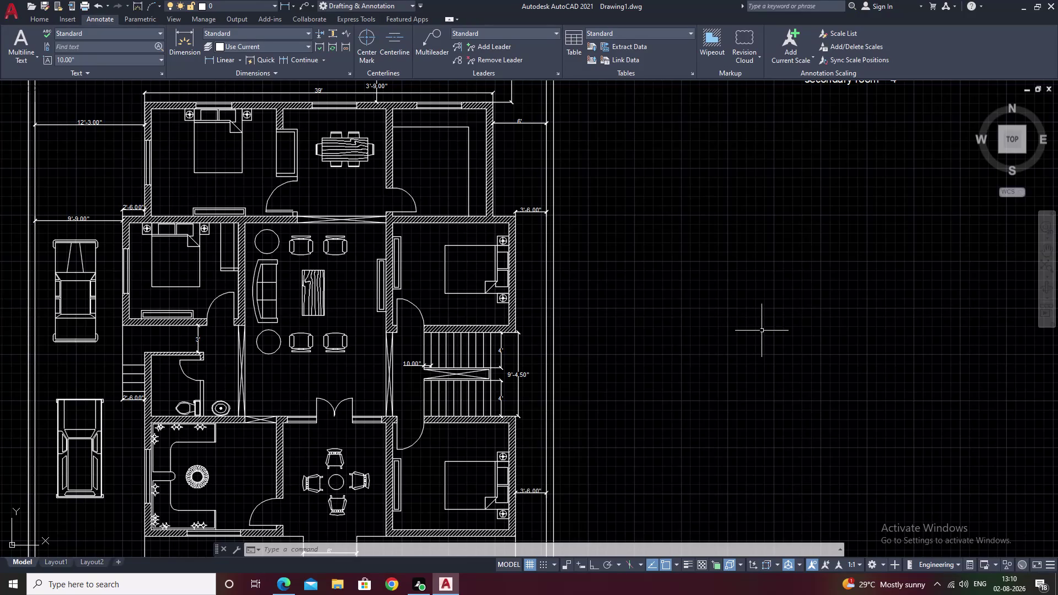
Pan and zoom across the floor plan to look over the rooms and toilet area.
scroll(down, 3)
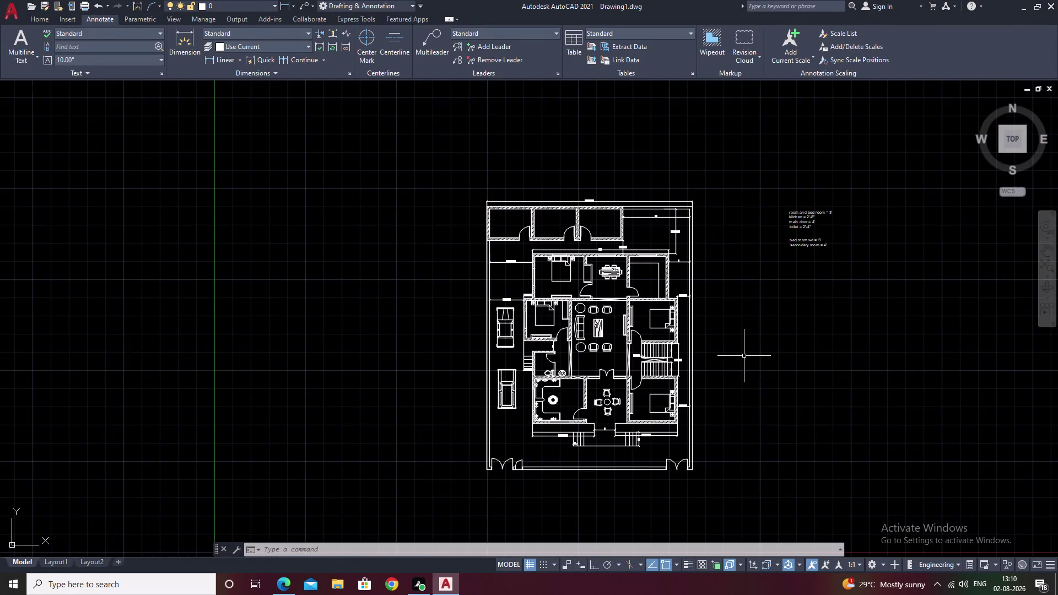
middle_drag(744, 356, 755, 314)
scroll(up, 3)
scroll(up, 3)
scroll(down, 3)
middle_drag(637, 324, 664, 248)
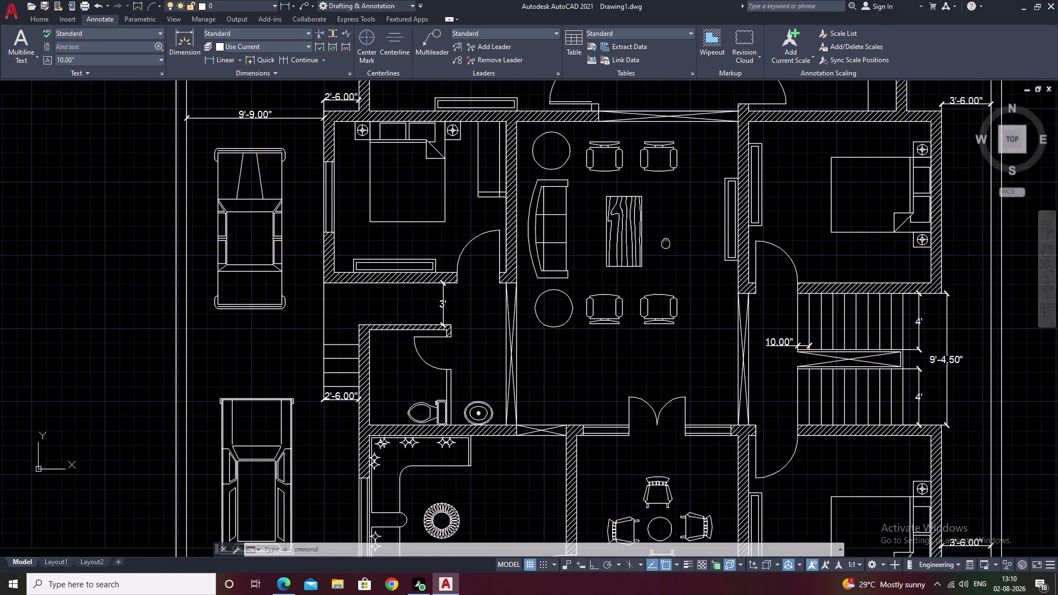
middle_drag(663, 248, 667, 241)
middle_drag(609, 353, 651, 292)
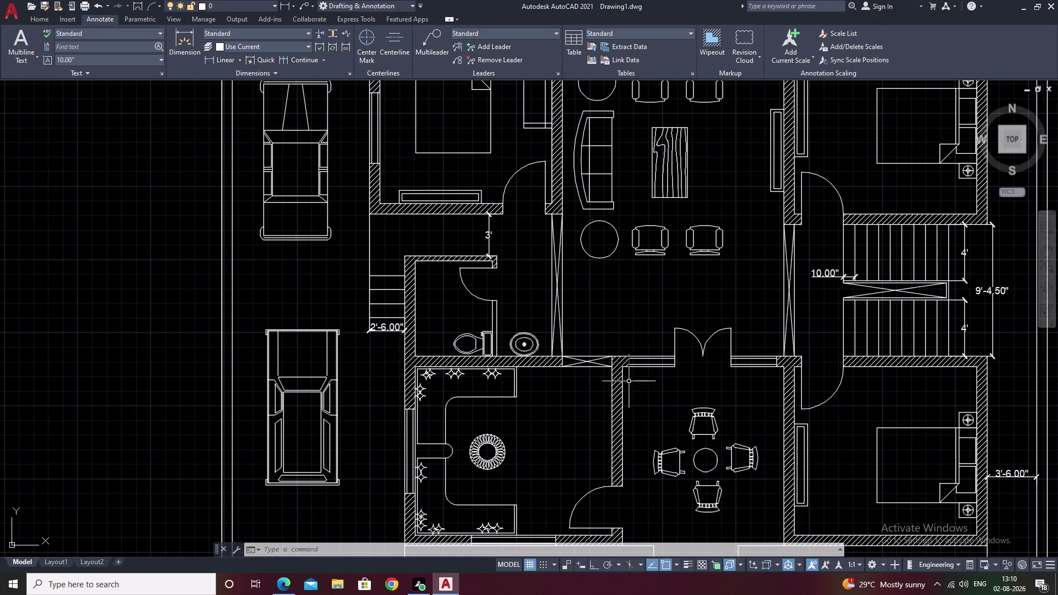
middle_drag(561, 444, 642, 323)
scroll(down, 3)
middle_drag(752, 368, 587, 391)
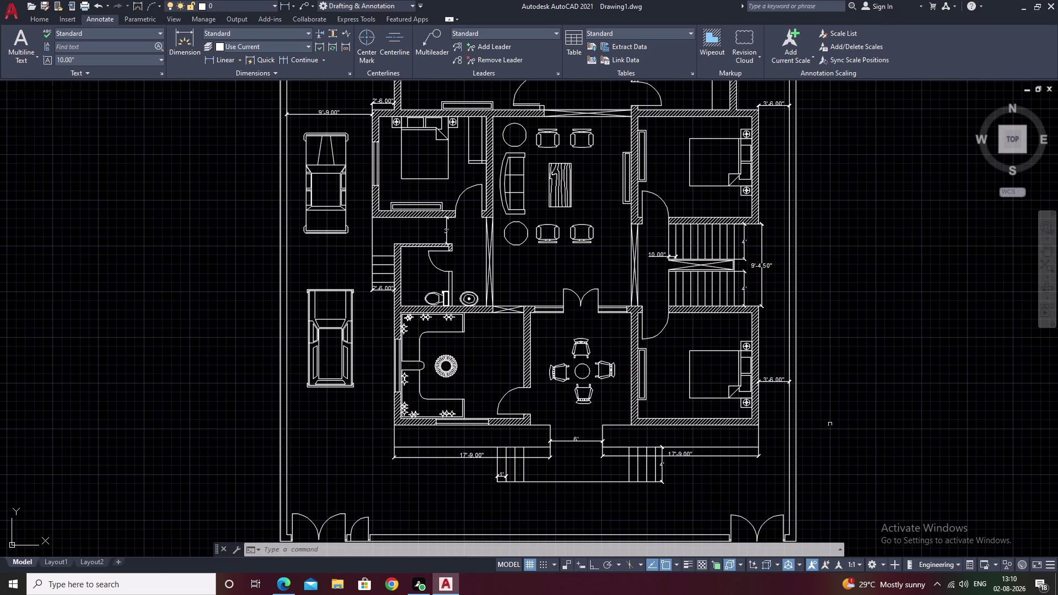
middle_drag(641, 248, 553, 366)
middle_drag(587, 224, 654, 321)
middle_drag(510, 207, 653, 275)
Pan toward the bedroom and top rooms, and begin typing the LA layer command.
scroll(down, 3)
middle_drag(724, 373, 719, 306)
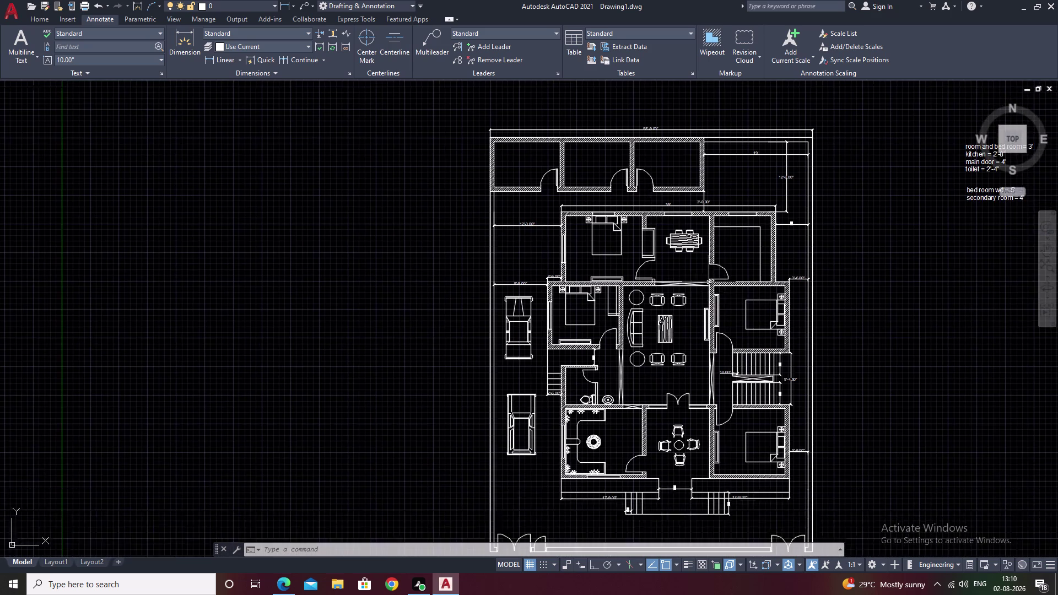
scroll(up, 3)
scroll(up, 3)
scroll(down, 3)
middle_drag(648, 381, 843, 236)
scroll(down, 3)
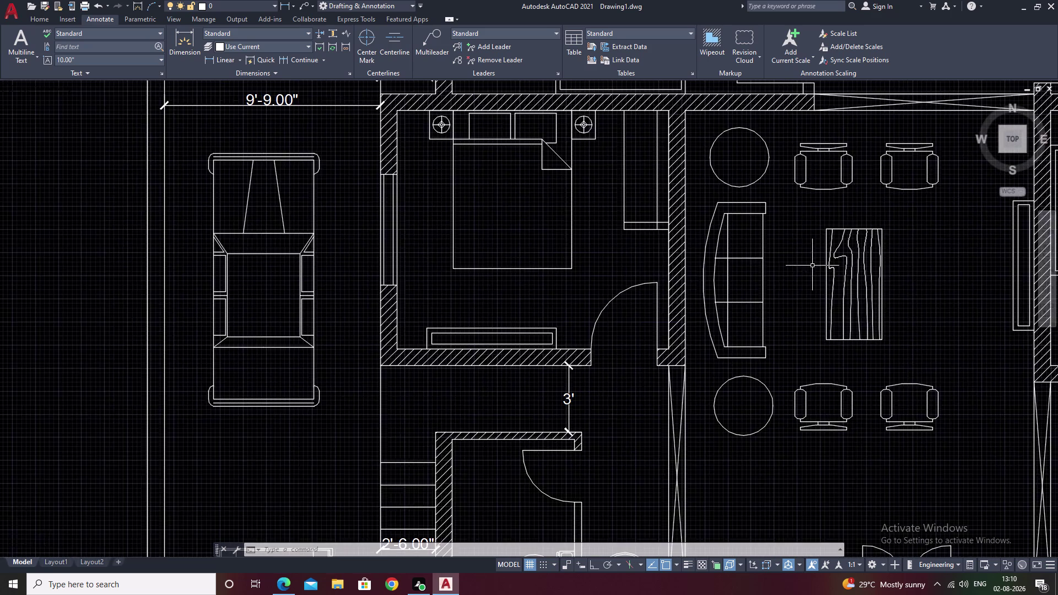
middle_drag(809, 345, 720, 354)
middle_drag(836, 241, 874, 316)
middle_drag(698, 120, 702, 133)
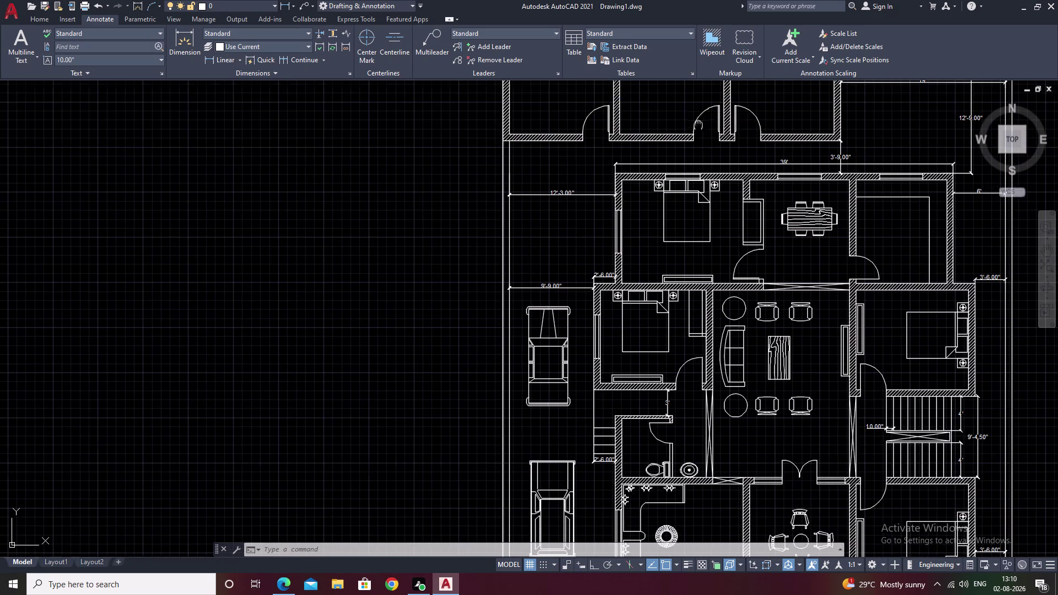
middle_drag(702, 133, 842, 264)
middle_drag(743, 231, 674, 248)
scroll(up, 3)
middle_drag(701, 226, 669, 262)
text(l)
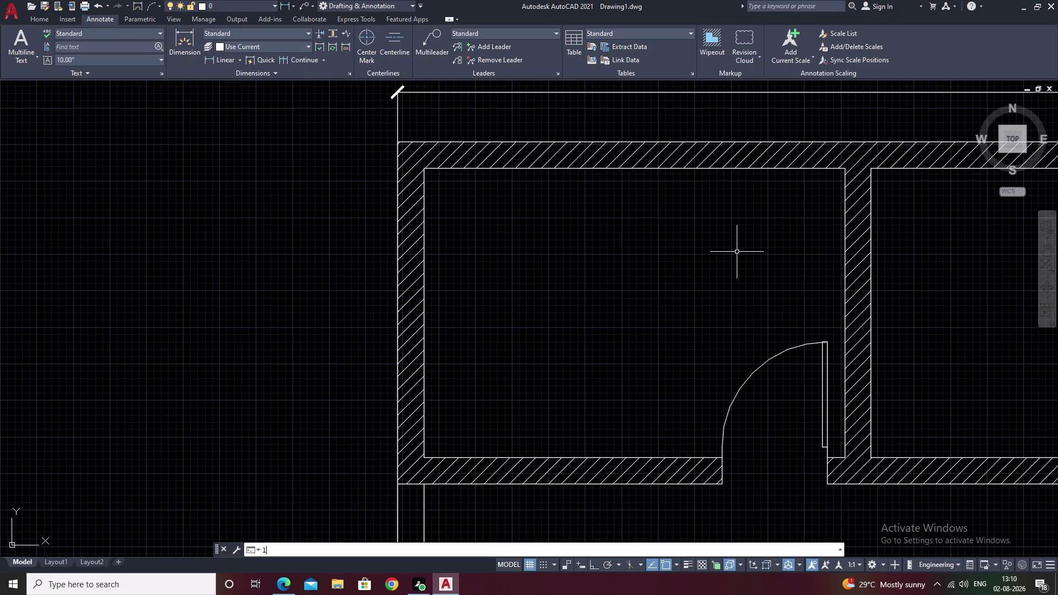
Open the Layer Properties Manager with LA and focus its layer list.
text(a)
key(space)
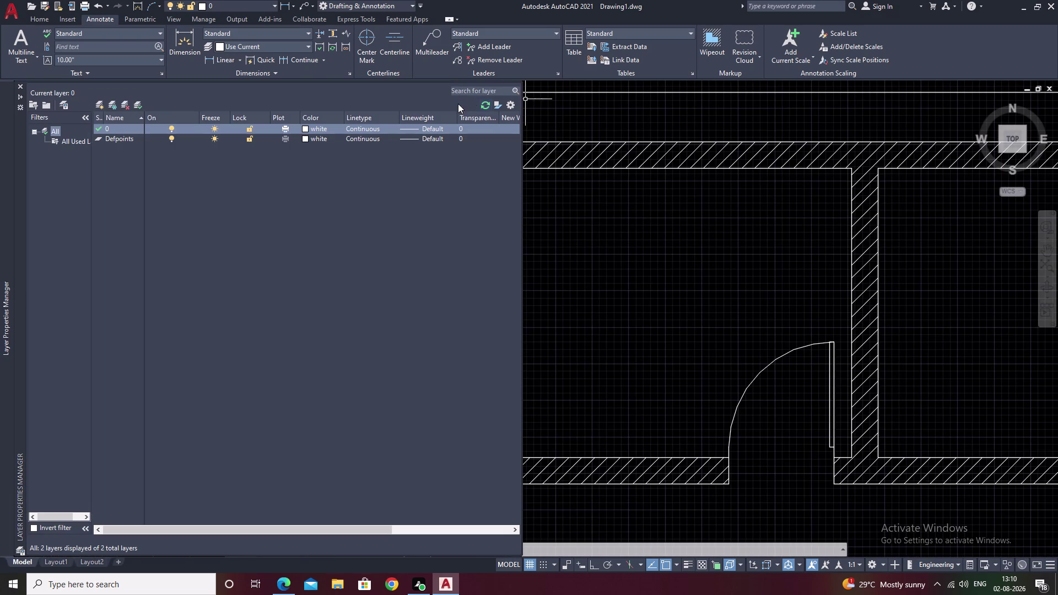
click(122, 138)
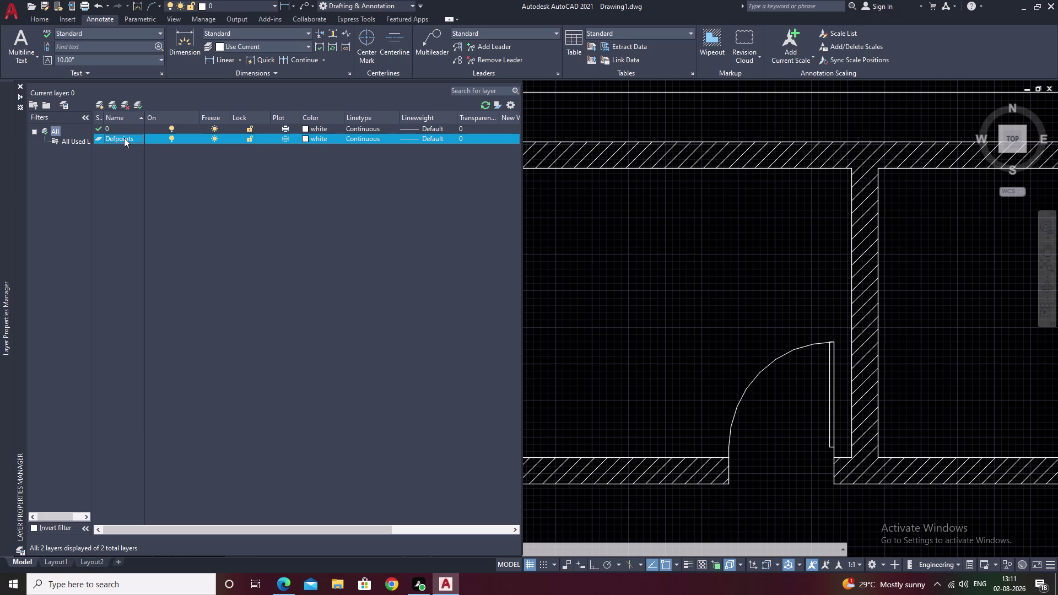
Add new layers Layer1 and Layer2 with their default names.
key(n)
key(alt+n)
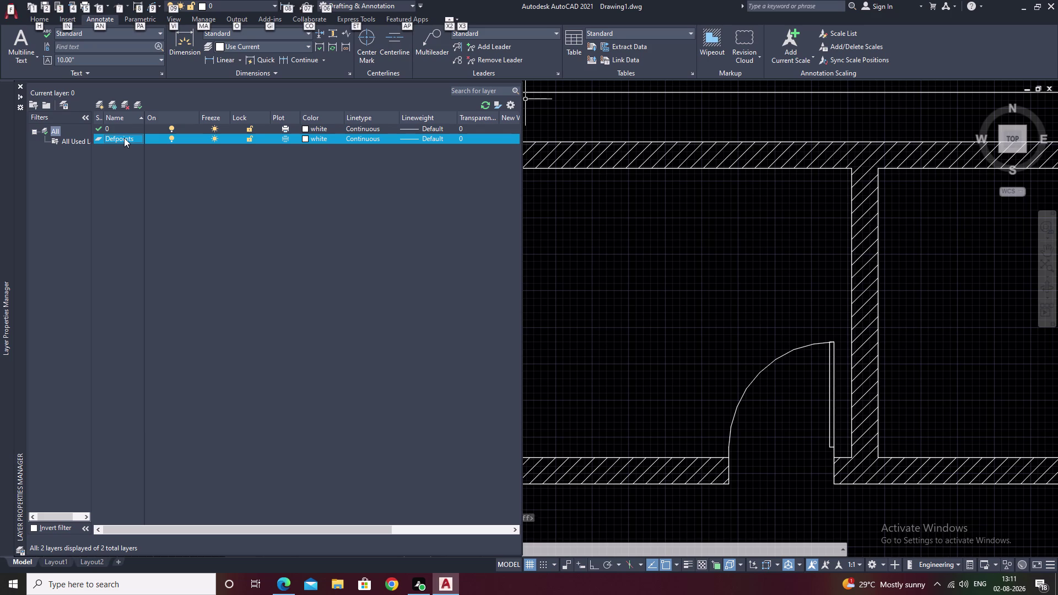
key(alt+n)
key(n)
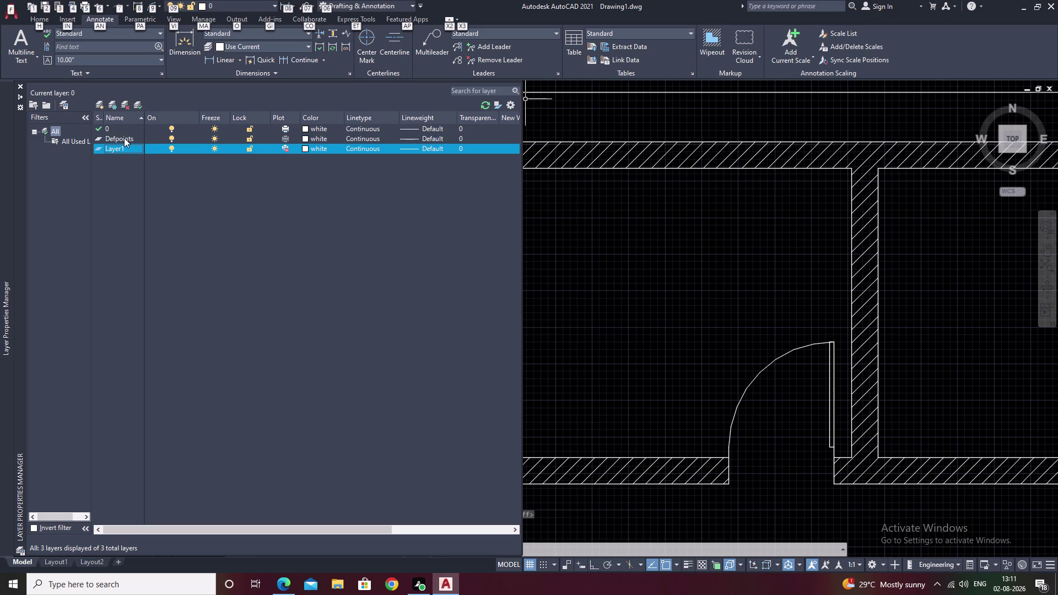
key(Return)
key(alt+n)
key(Return)
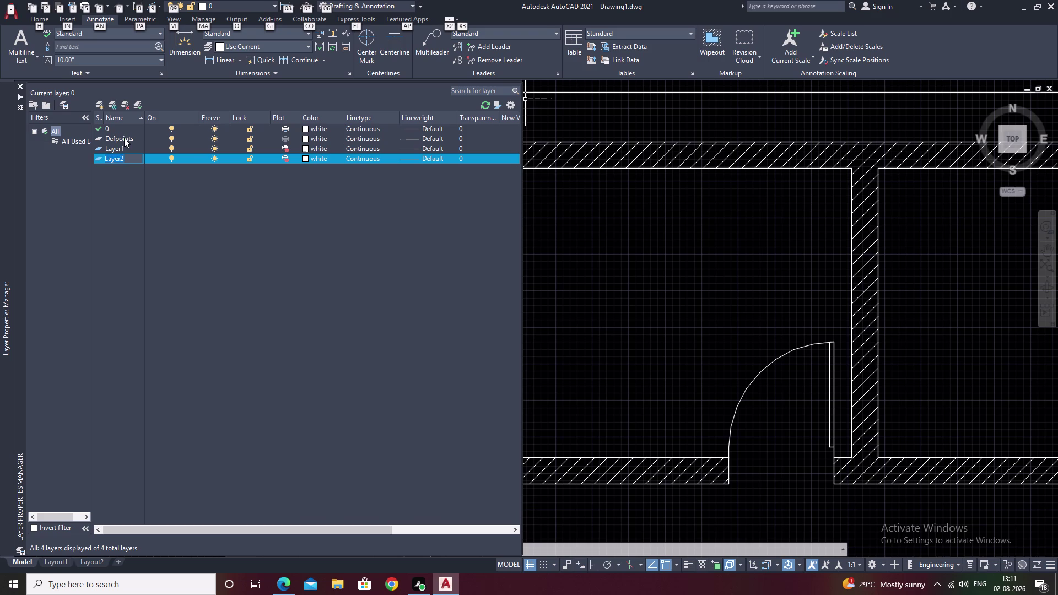
key(alt+n)
key(space)
key(space)
key(Return)
key(alt+n)
key(Return)
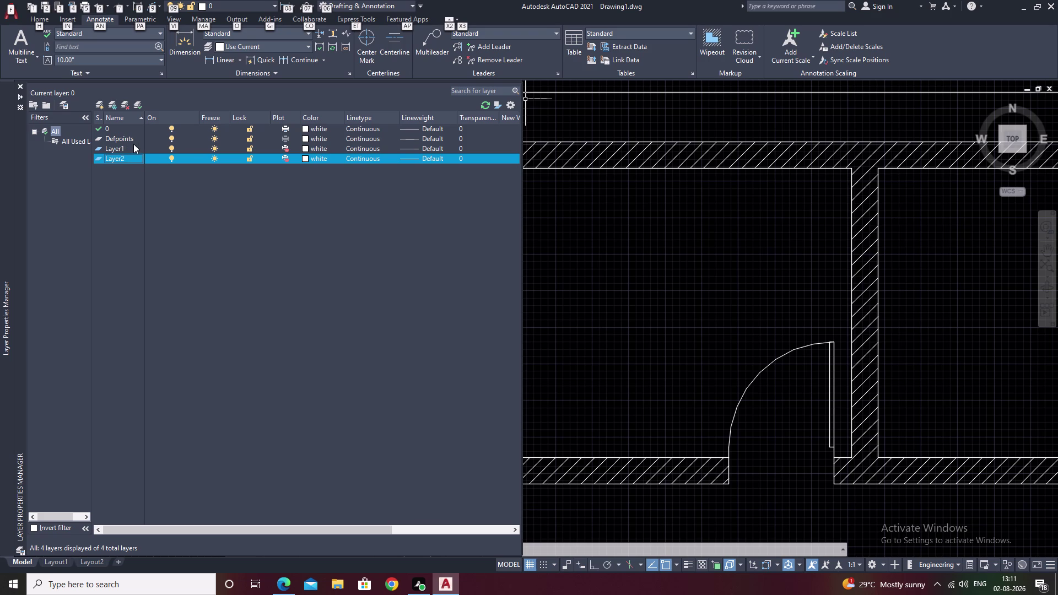
Rename Layer1 to 'wall'.
click(134, 143)
click(132, 146)
click(131, 147)
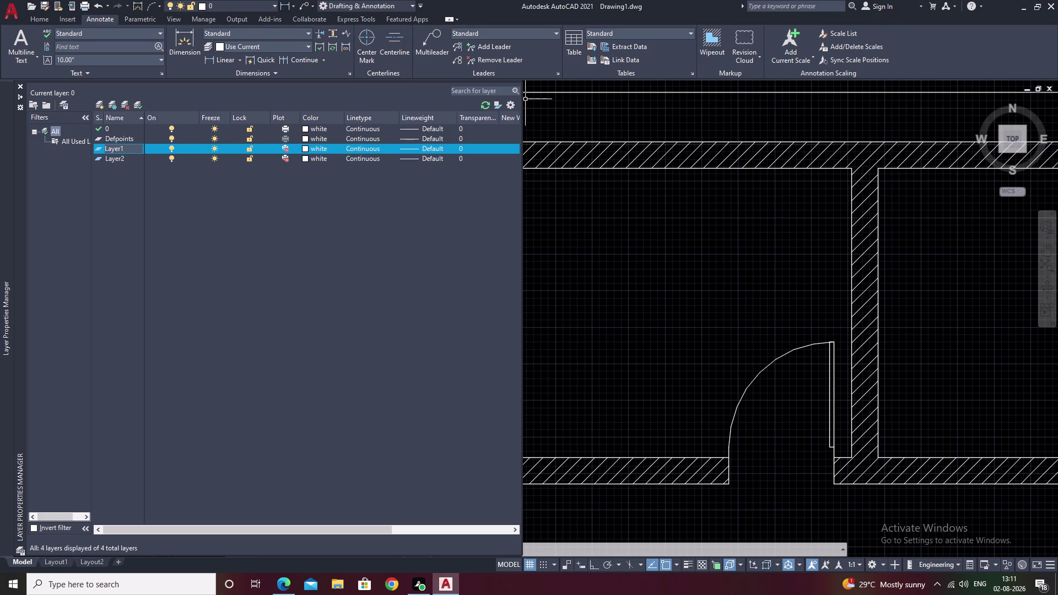
key(BackSpace)
text(wall)
key(BackSpace)
key(BackSpace)
key(BackSpace)
text(wall)
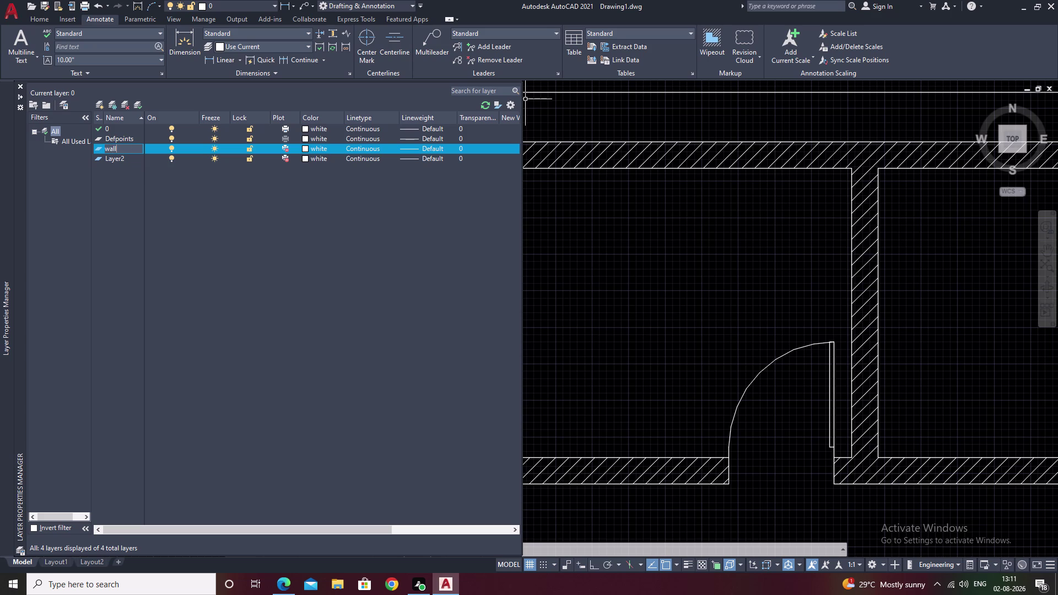
click(123, 155)
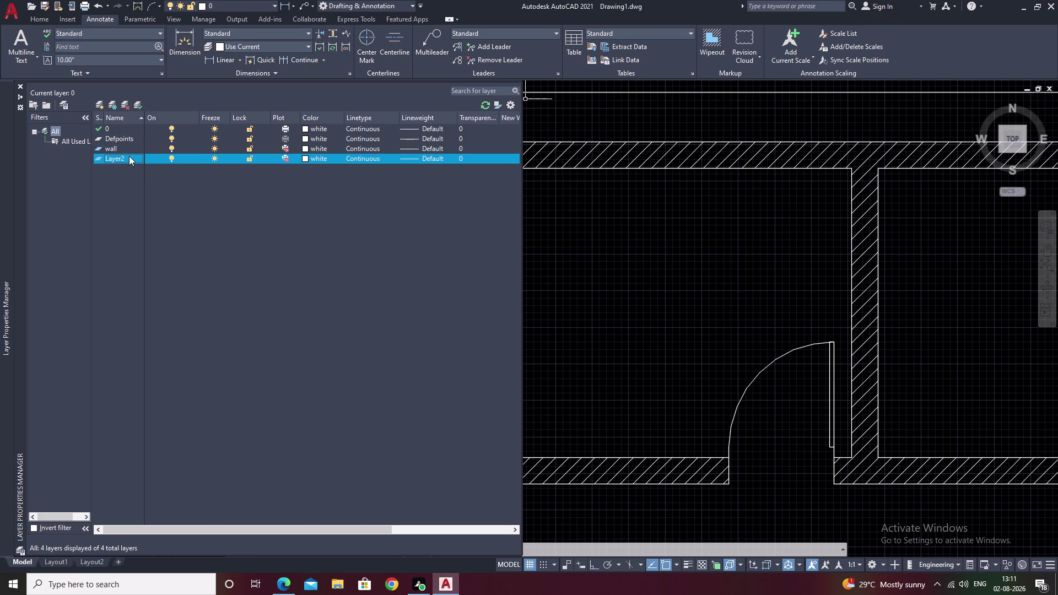
Make Layer2 the current layer.
click(129, 156)
click(132, 156)
click(134, 160)
click(131, 156)
double_click(131, 156)
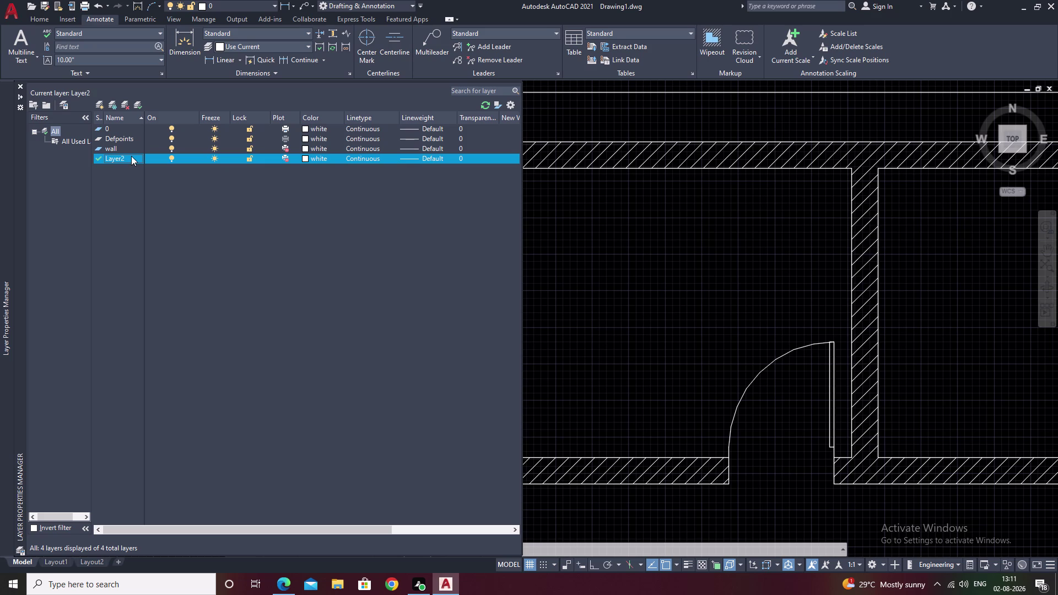
click(113, 162)
click(129, 160)
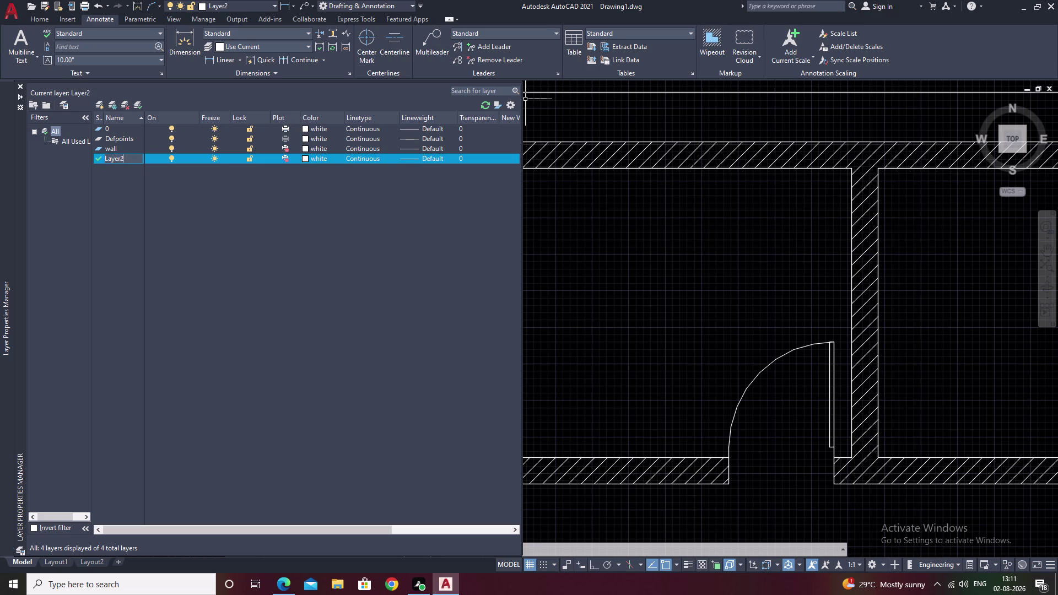
Try repeatedly to put Layer2's name into edit mode.
click(97, 157)
double_click(132, 154)
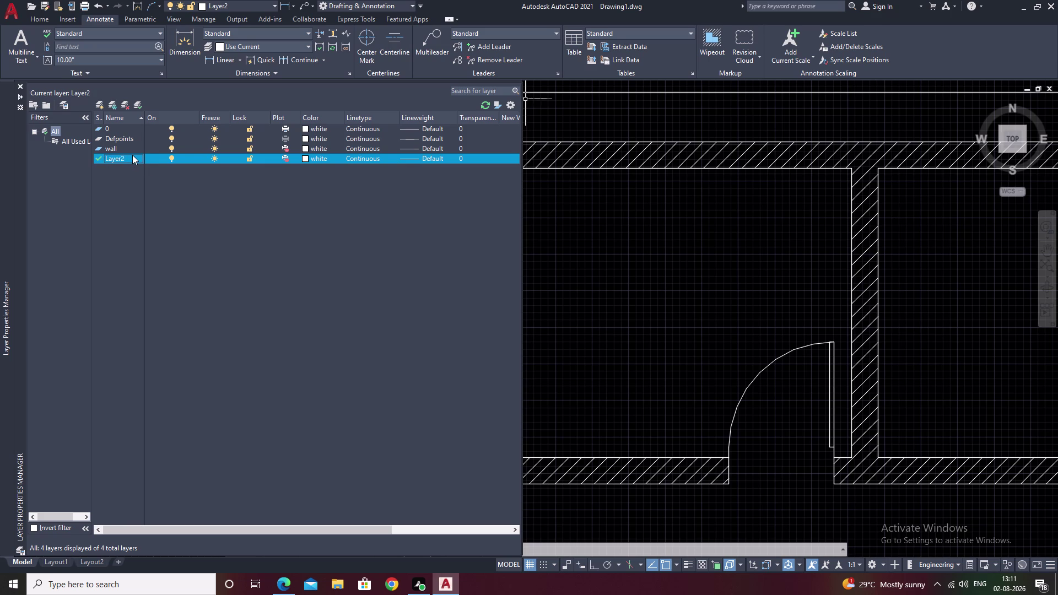
triple_click(133, 160)
double_click(141, 156)
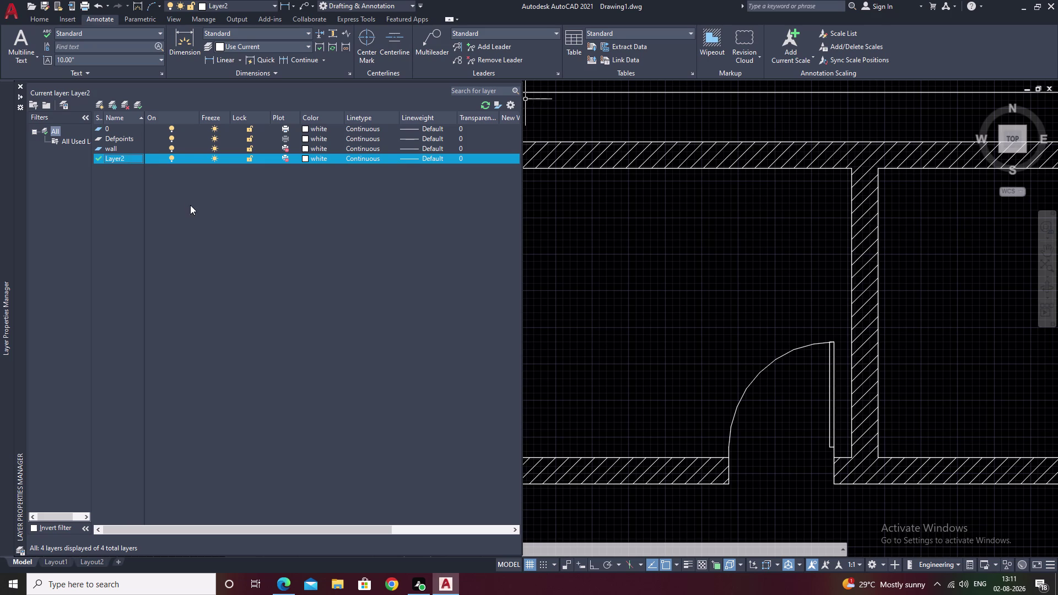
click(190, 205)
key(Escape)
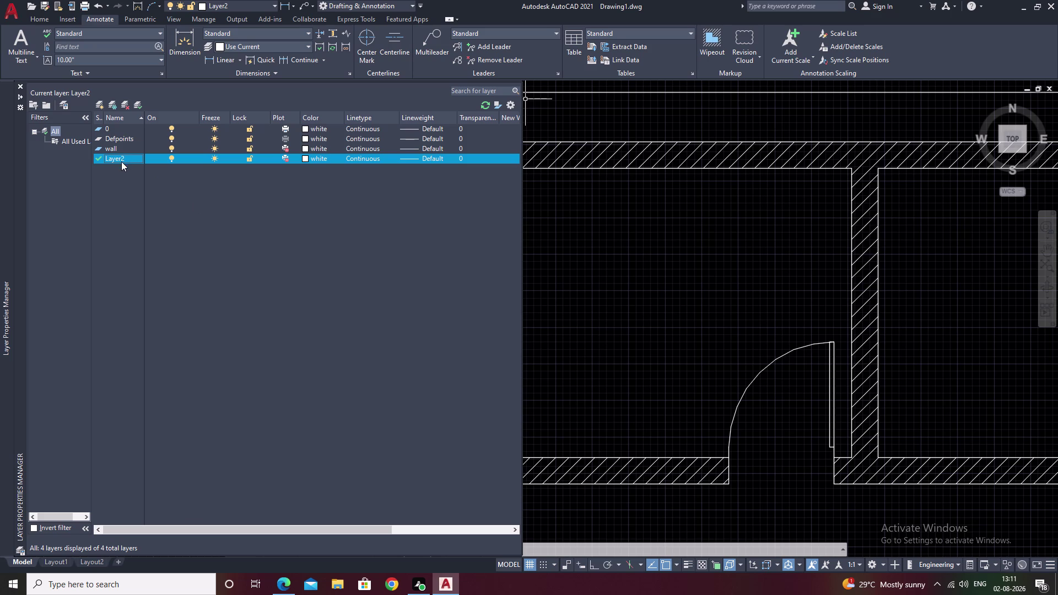
click(127, 145)
click(128, 156)
double_click(131, 156)
click(144, 161)
click(119, 163)
click(119, 151)
triple_click(127, 159)
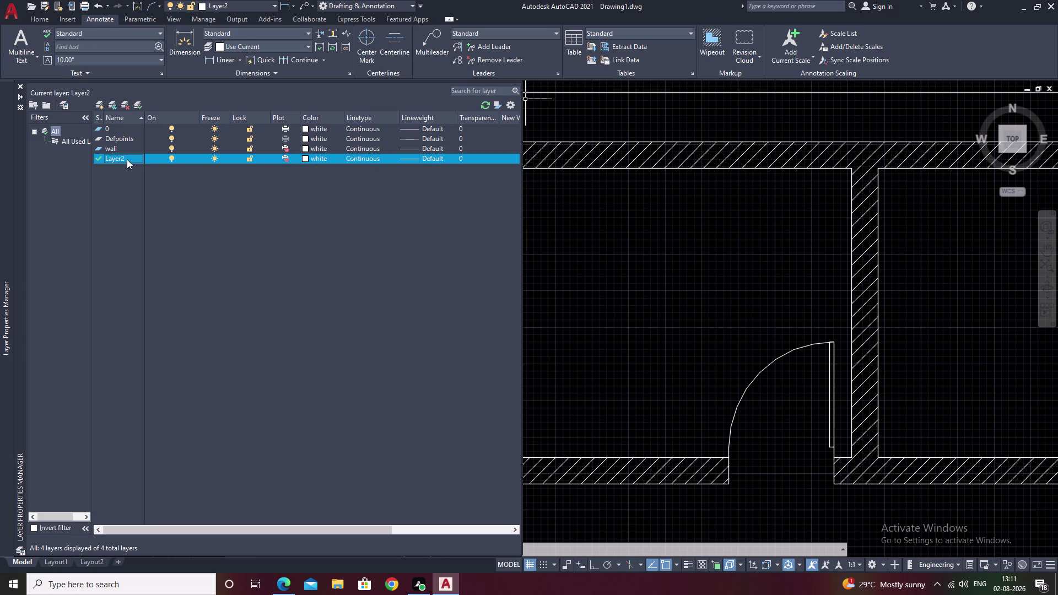
Rename Layer2 to 'door' and add a fifth, still unnamed layer.
click(129, 156)
key(BackSpace)
key(BackSpace)
key(BackSpace)
key(BackSpace)
key(BackSpace)
key(BackSpace)
text(doo)
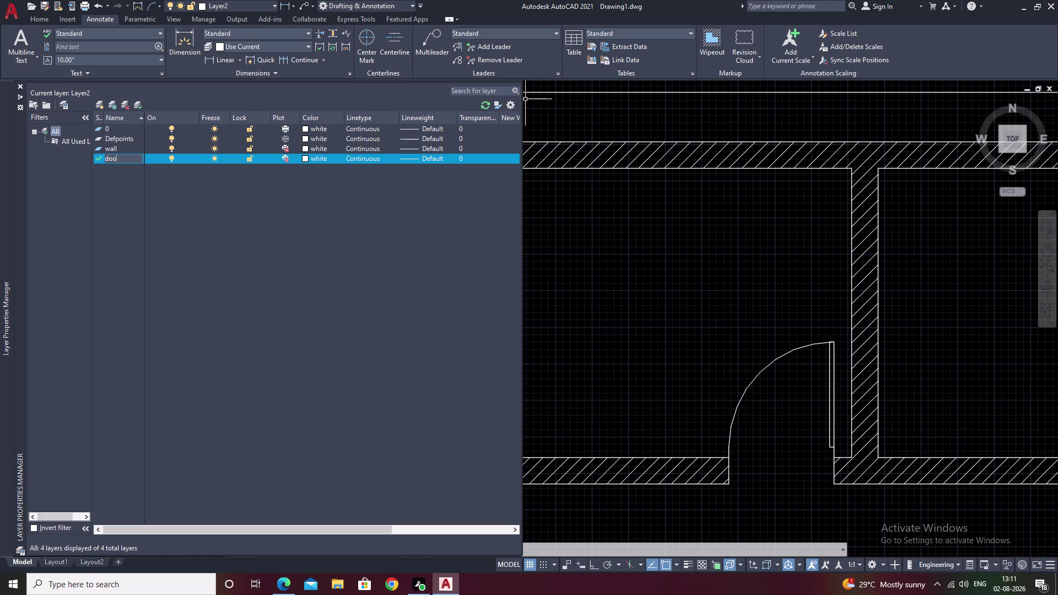
key(r)
key(Return)
key(alt+n)
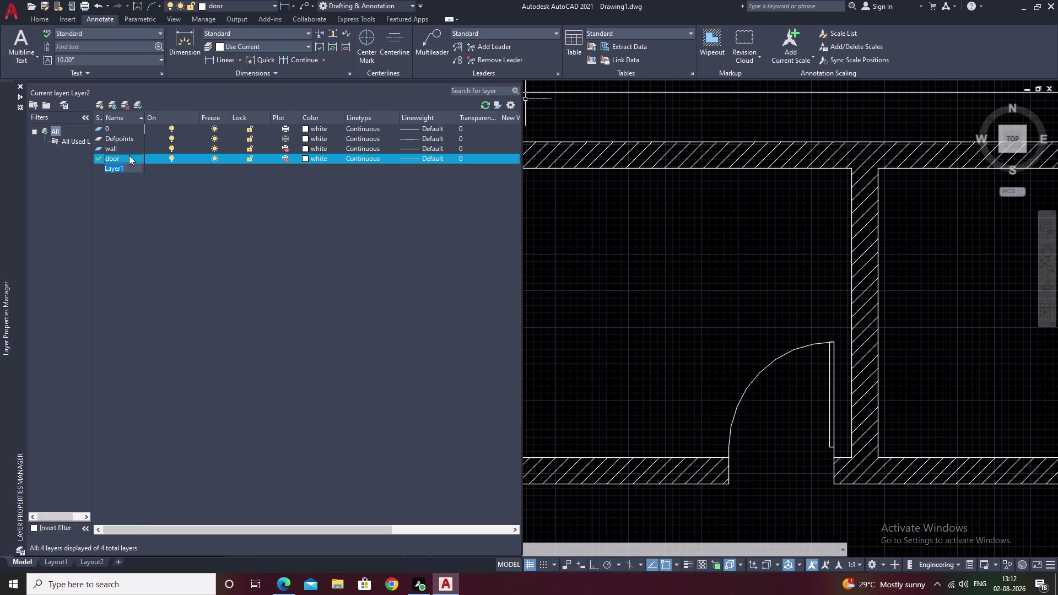
key(BackSpace)
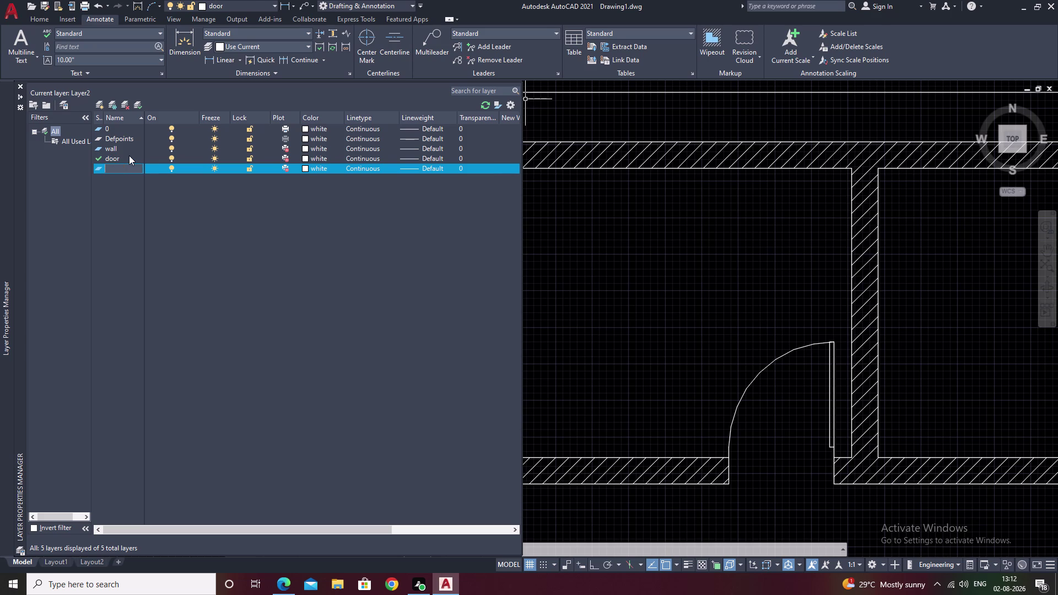
Name the new layer 'WD'.
key(w)
text(in)
key(d)
key(o)
key(BackSpace)
key(BackSpace)
key(BackSpace)
key(BackSpace)
key(d)
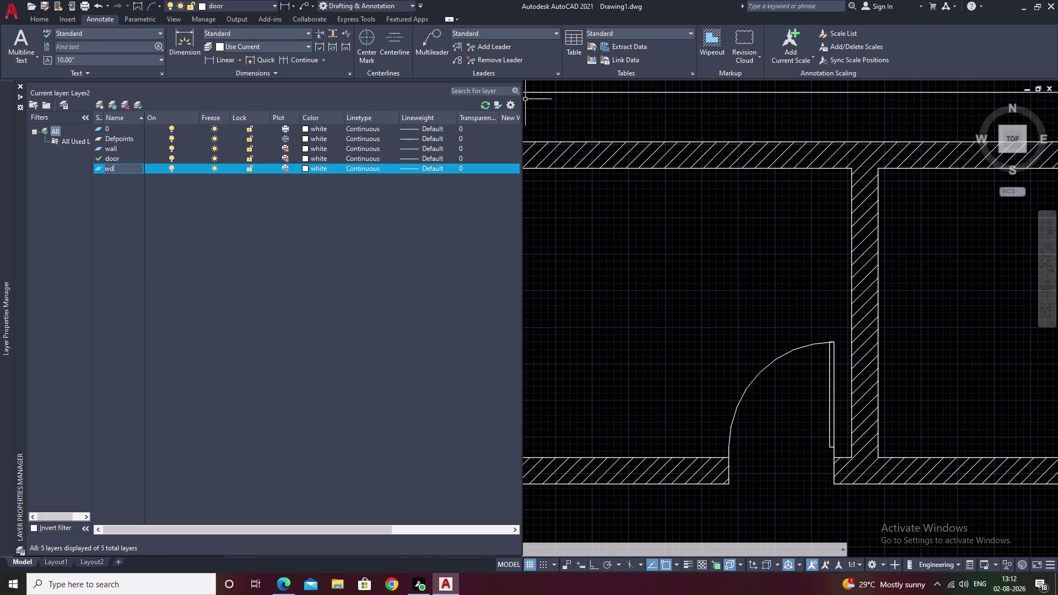
key(BackSpace)
key(BackSpace)
text(WD)
key(Return)
Add another layer and name it 'VNT'.
key(alt+n)
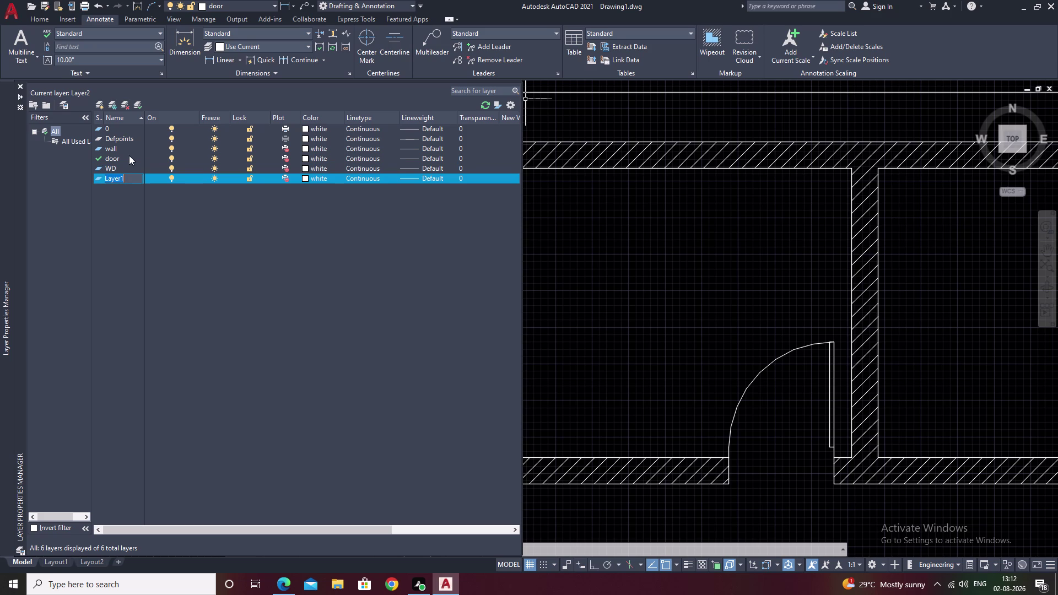
key(BackSpace)
key(v)
key(t)
key(BackSpace)
text(N)
text(T)
key(Return)
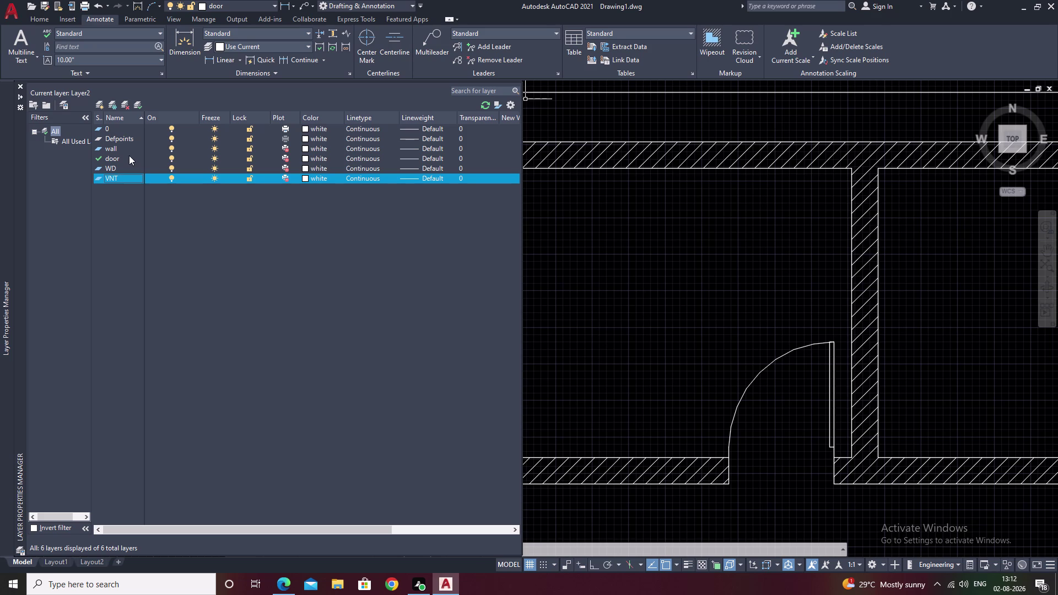
Add another layer and name it 'FUNITUER'.
key(alt+n)
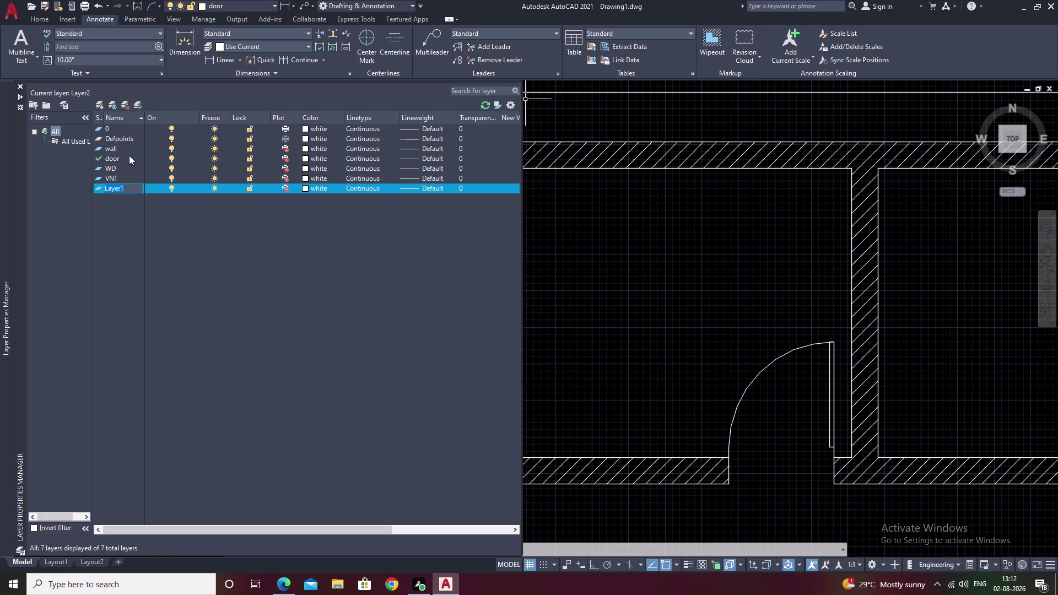
key(BackSpace)
key(f)
text(U)
text(NITUE)
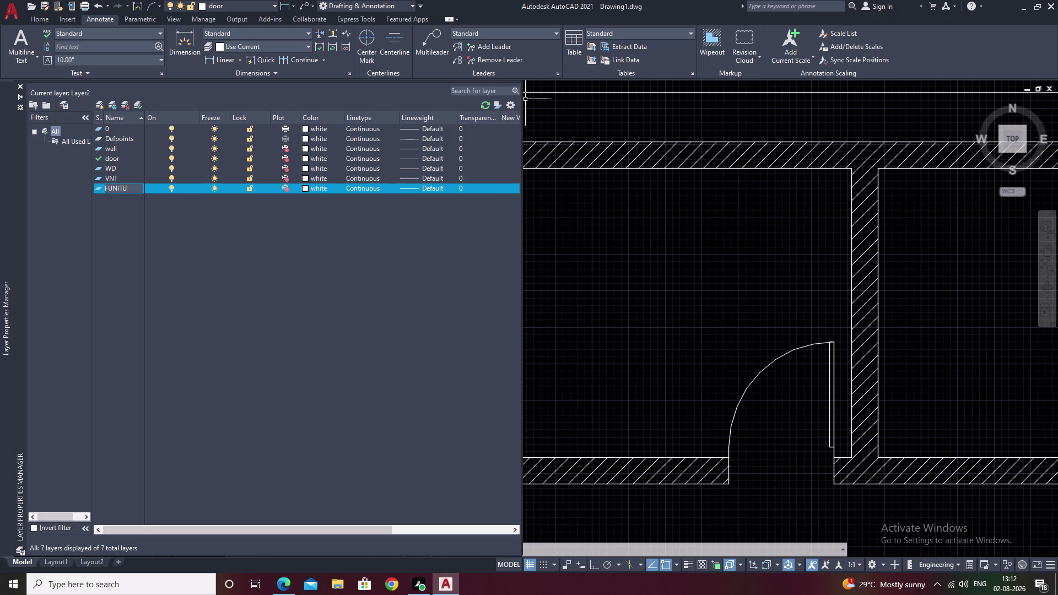
text(R)
key(Return)
Add another layer and name it 'TEXT'.
key(alt+n)
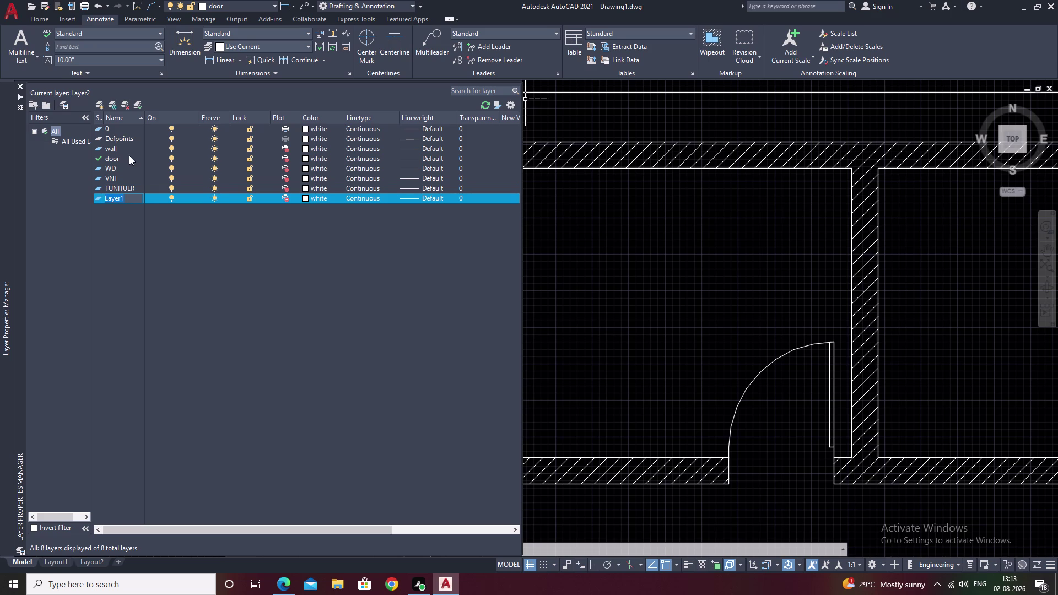
key(BackSpace)
text(TE)
text(XT)
key(Return)
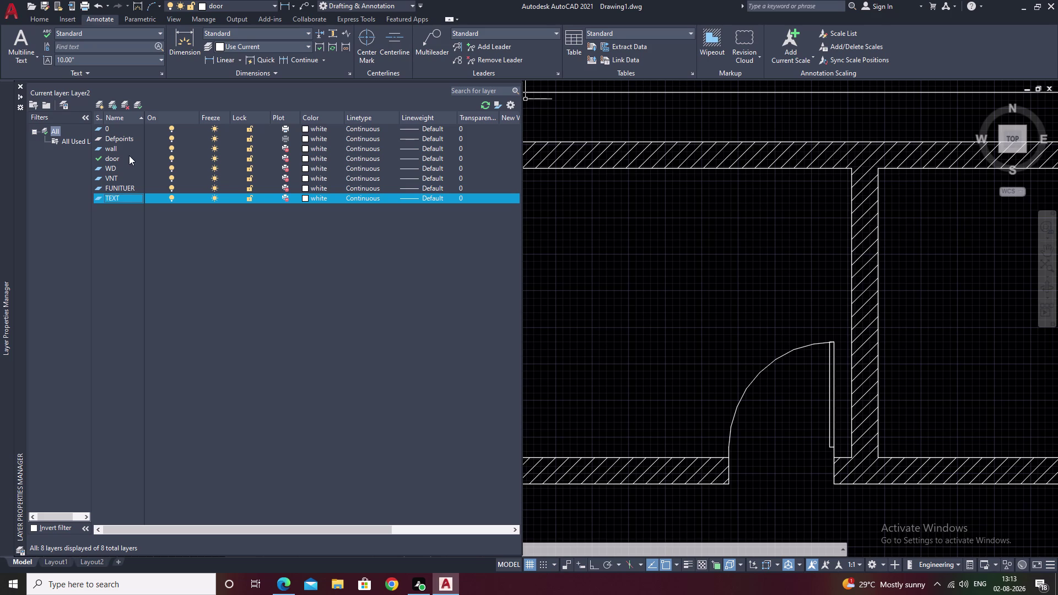
Add another layer, dismiss the empty-name warning and restore its default name.
key(alt+n)
key(BackSpace)
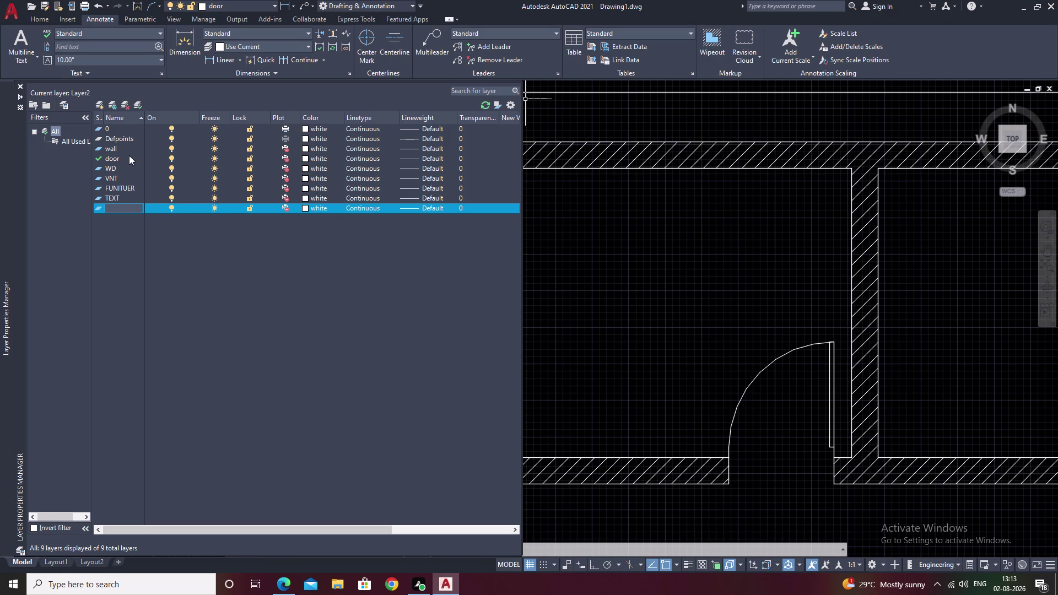
click(303, 151)
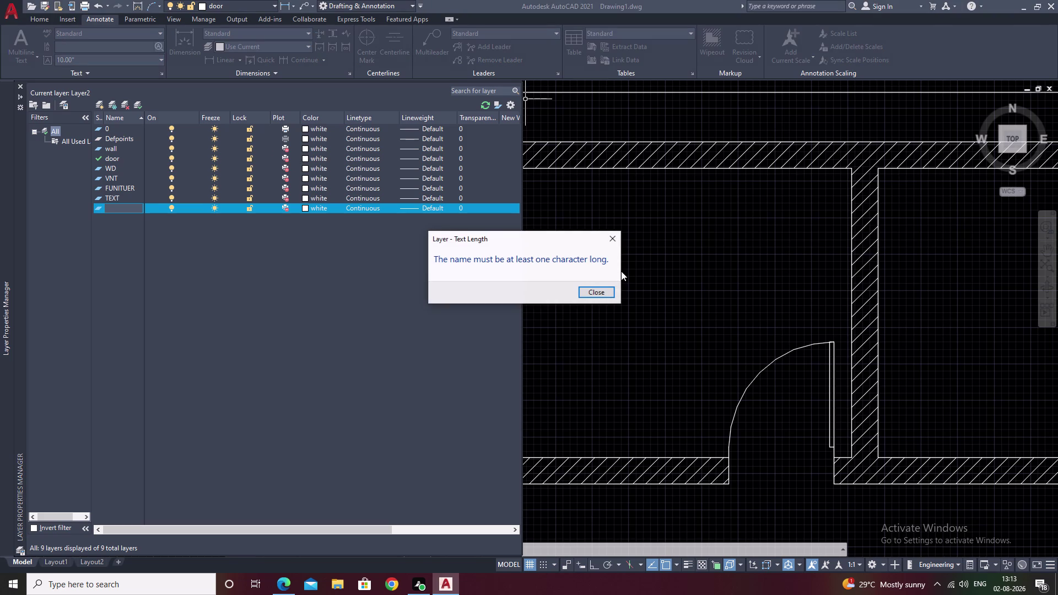
click(612, 240)
key(Escape)
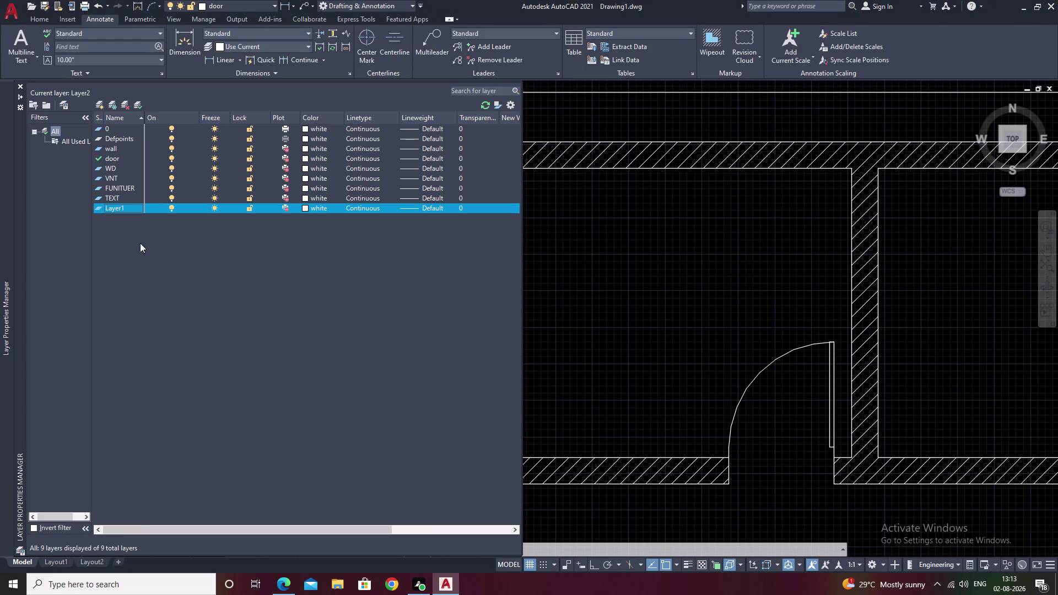
Rename the new Layer1 to 'LINE', then start choosing a colour for the wall layer.
click(140, 208)
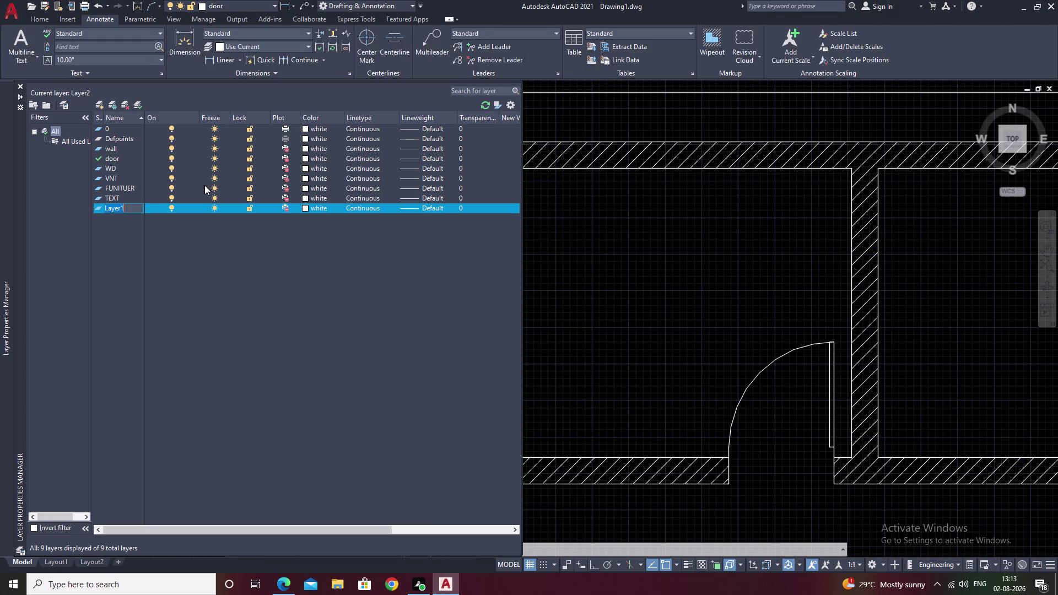
key(BackSpace)
key(BackSpace)
text(LIN)
key(space)
key(BackSpace)
key(e)
click(205, 240)
click(306, 148)
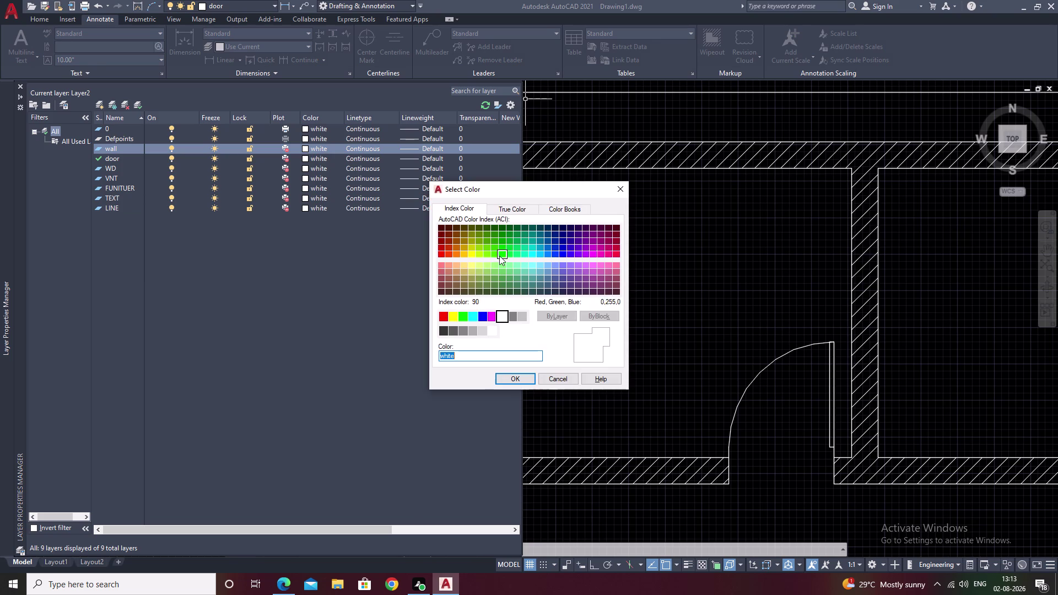
Give the wall, door and WD layers colours 130, 210 and 50.
click(536, 257)
click(516, 378)
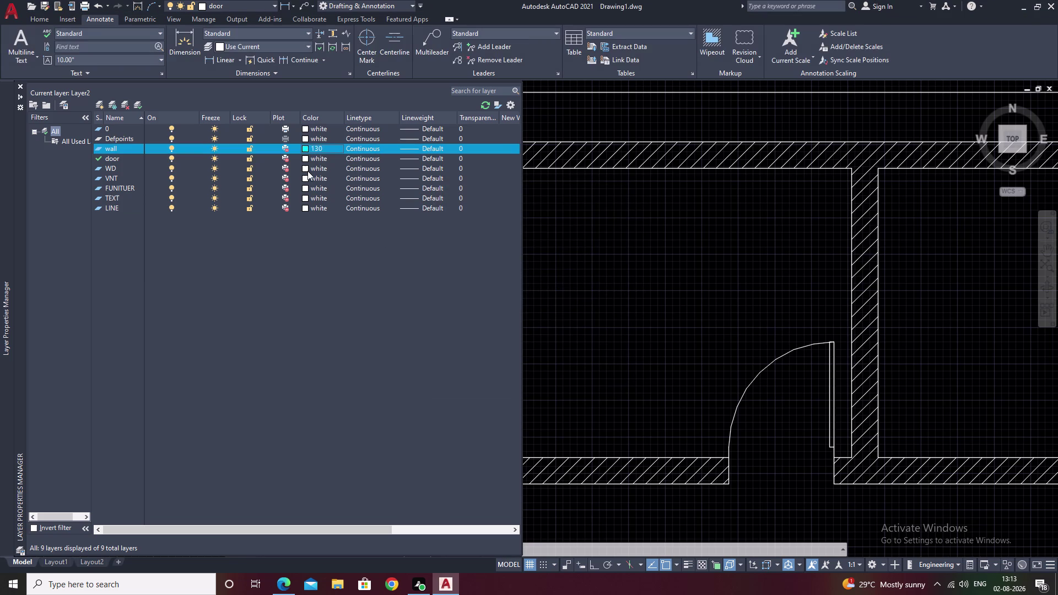
click(307, 157)
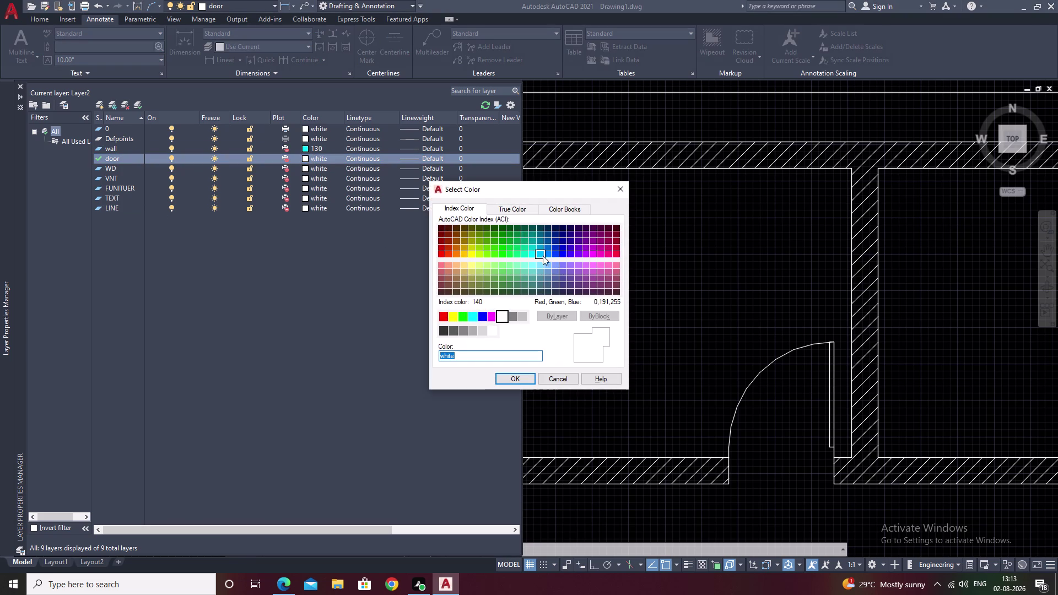
click(595, 255)
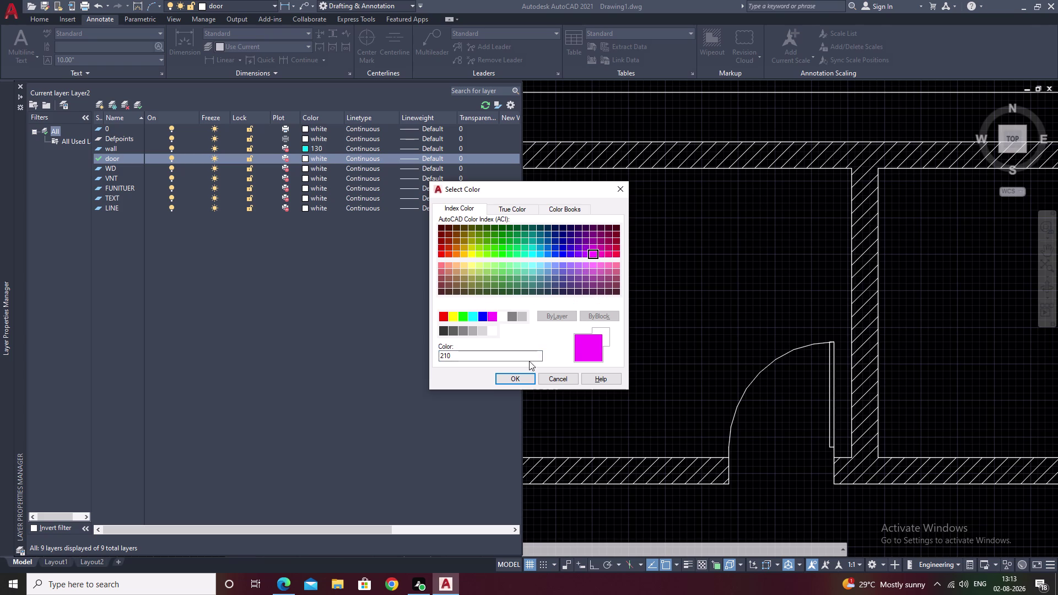
click(525, 383)
click(305, 167)
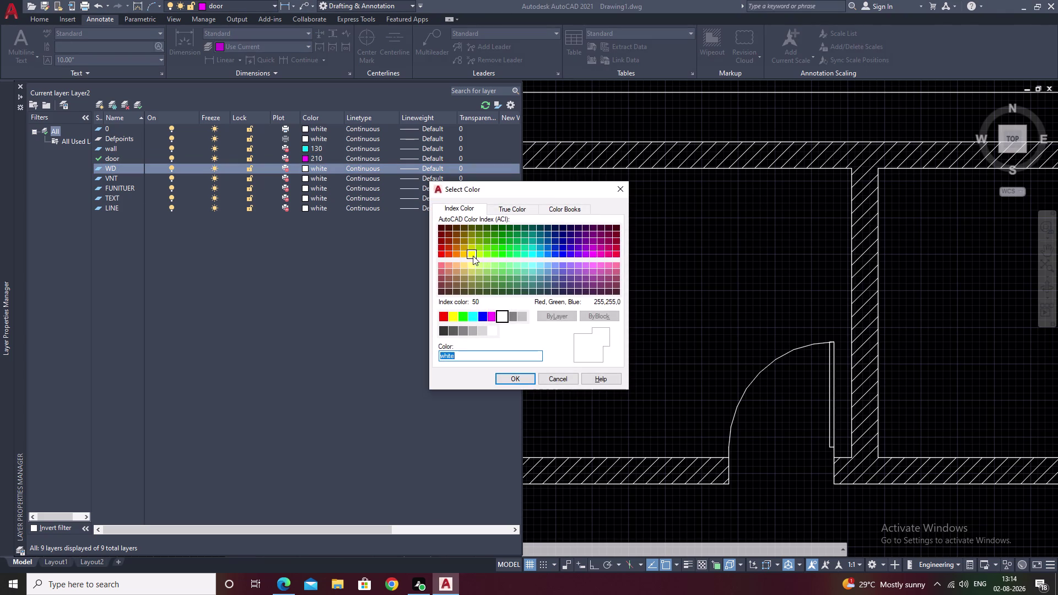
click(468, 254)
click(533, 378)
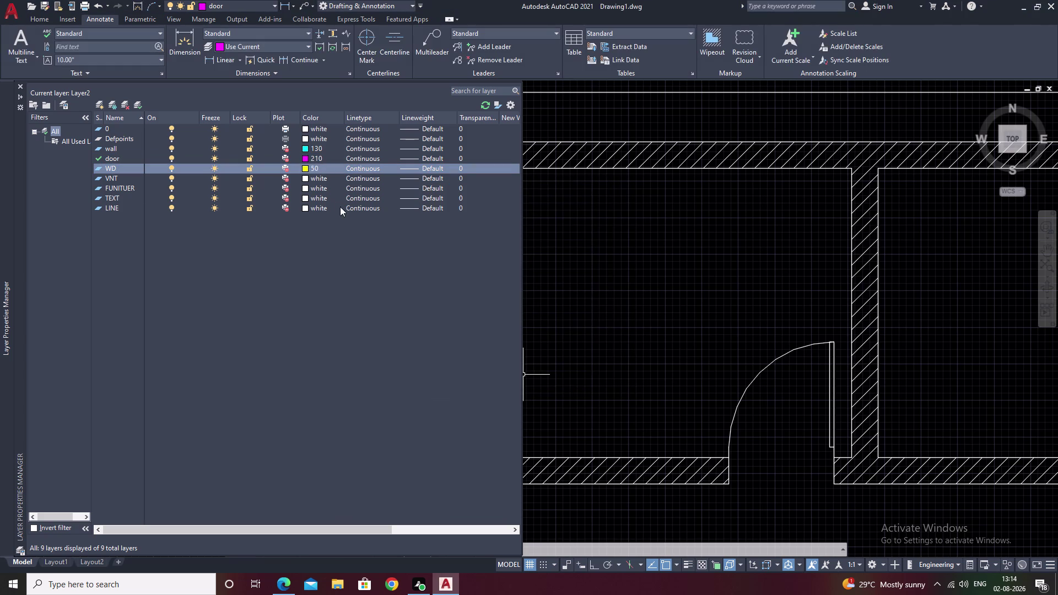
Set the VNT layer to colour 170 and the FUNITUER layer to 230.
click(306, 178)
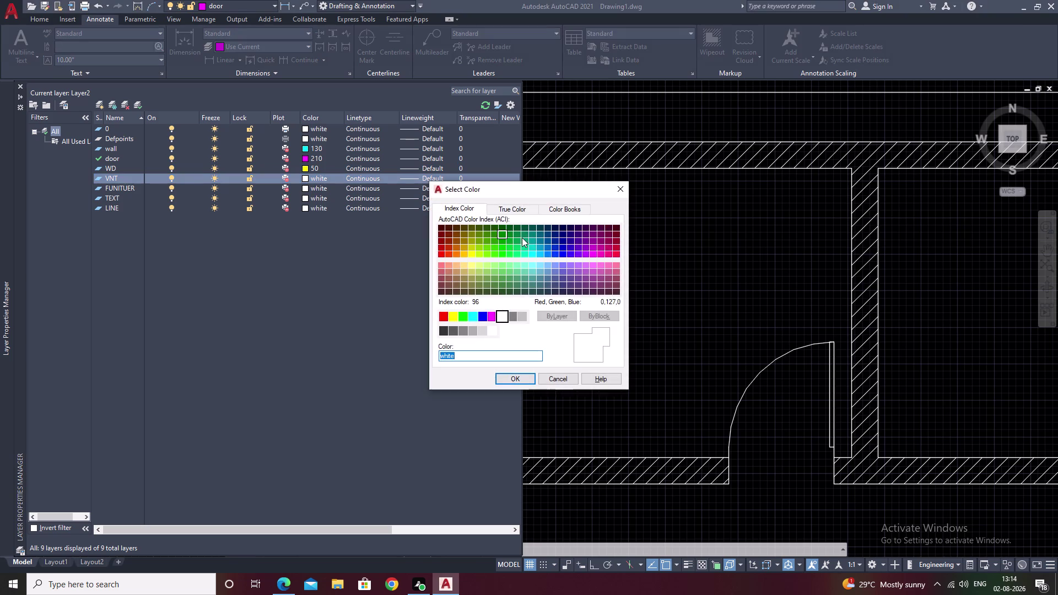
click(554, 251)
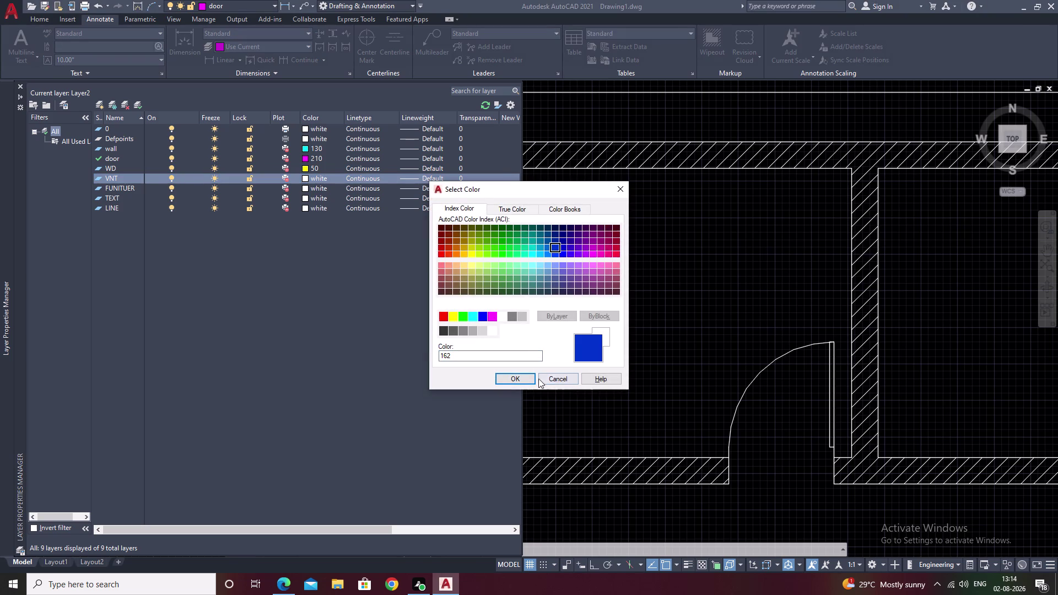
click(558, 256)
click(565, 255)
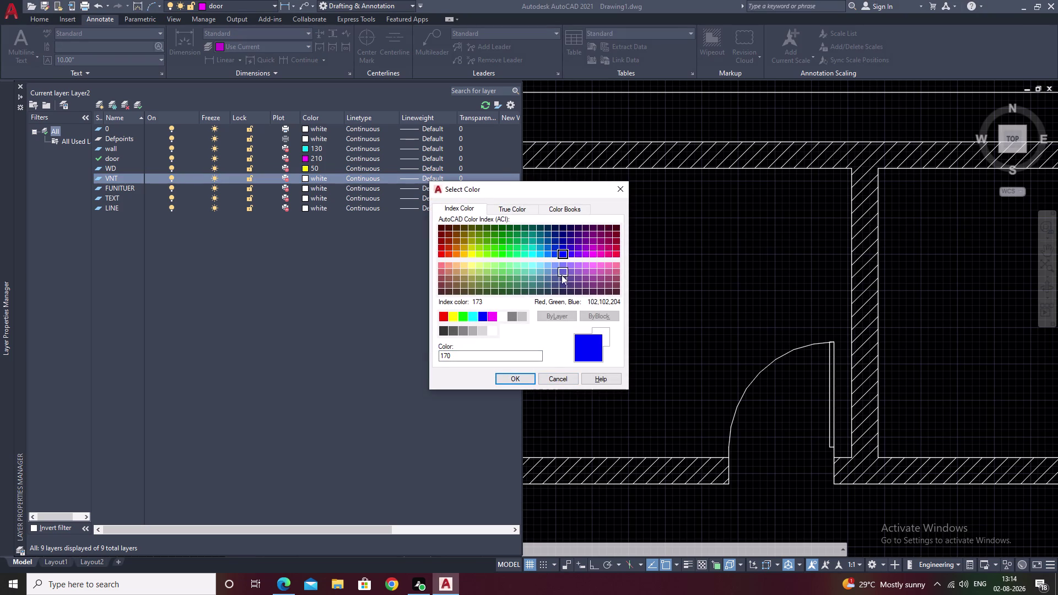
click(534, 379)
click(305, 187)
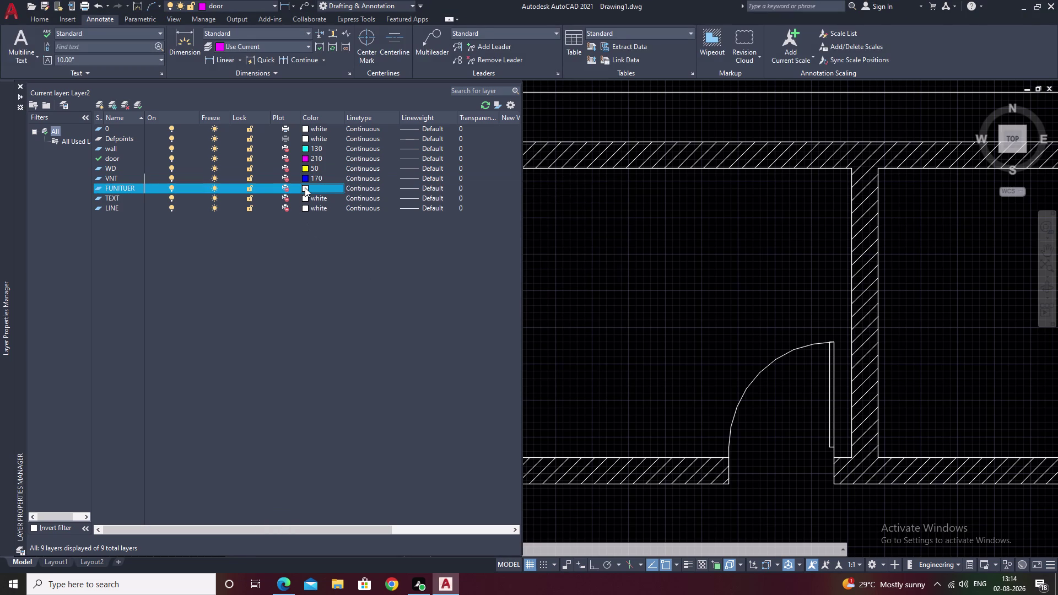
click(304, 187)
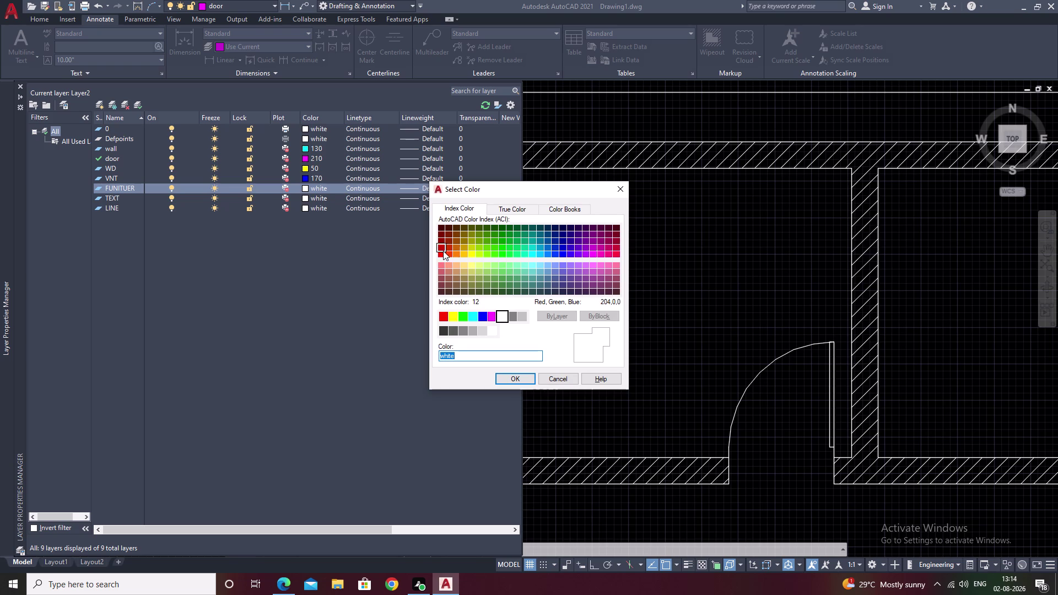
click(611, 256)
click(519, 377)
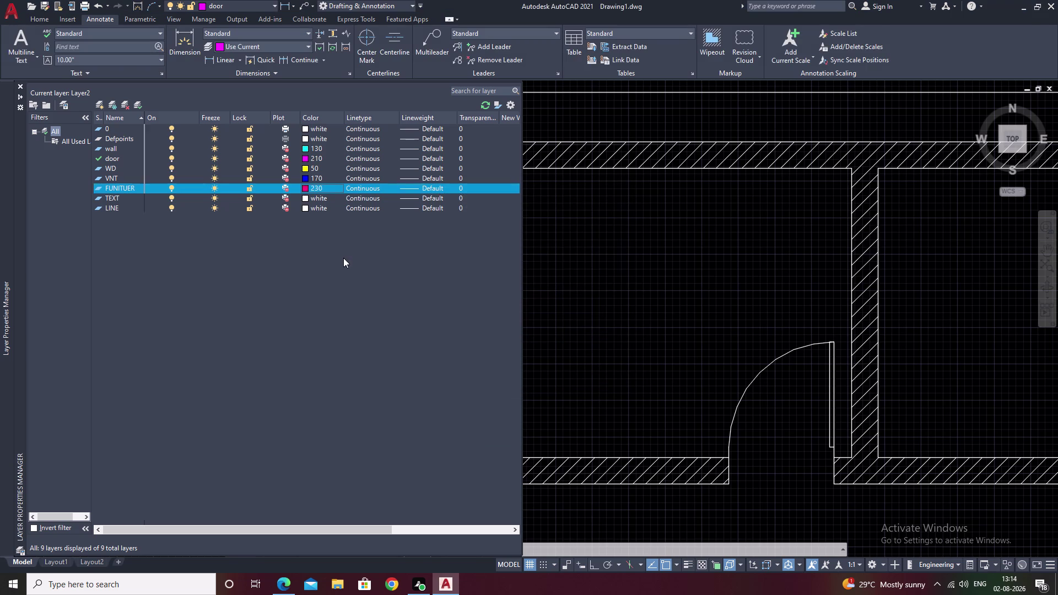
Set the TEXT layer colour to 242 and close the layer manager.
click(306, 199)
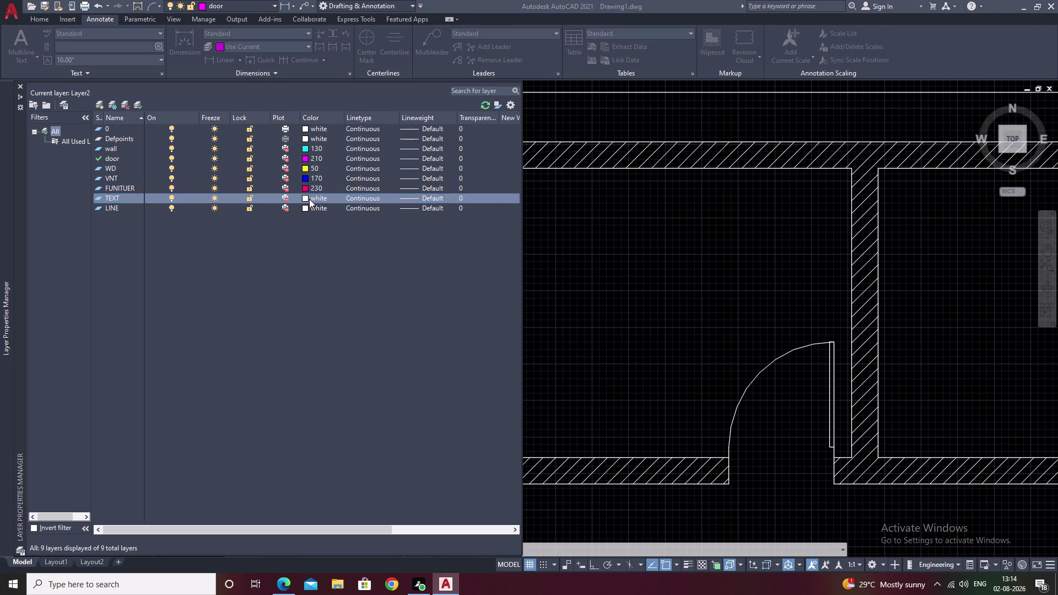
click(310, 198)
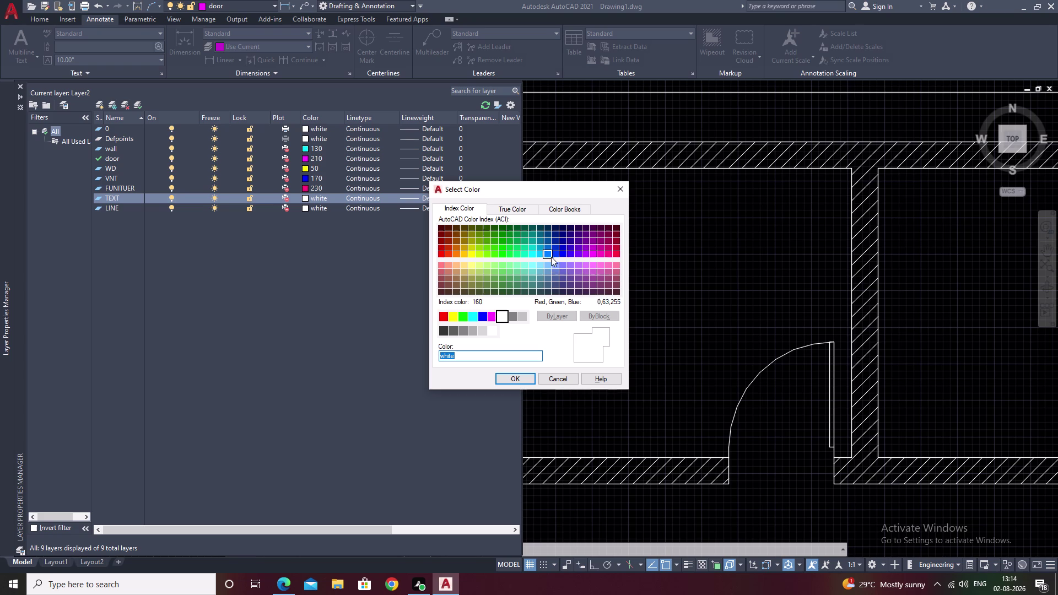
click(532, 247)
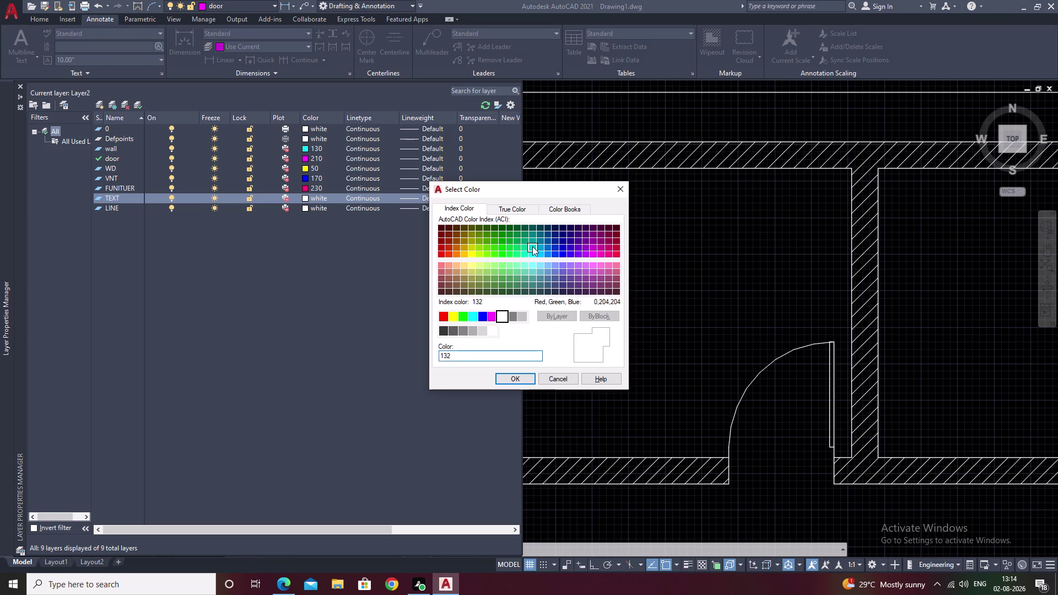
click(615, 248)
click(525, 375)
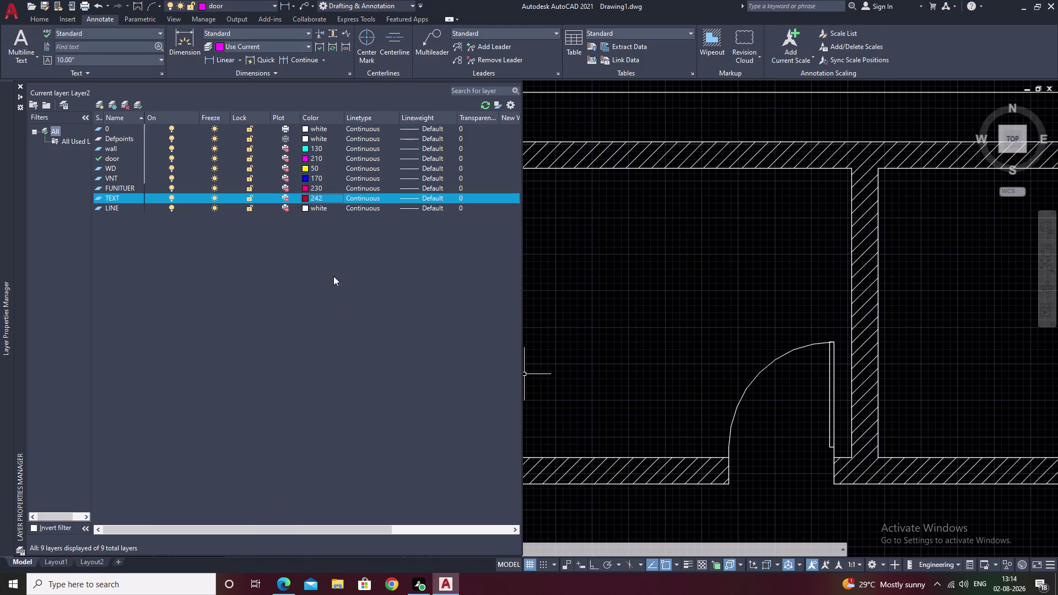
key(Escape)
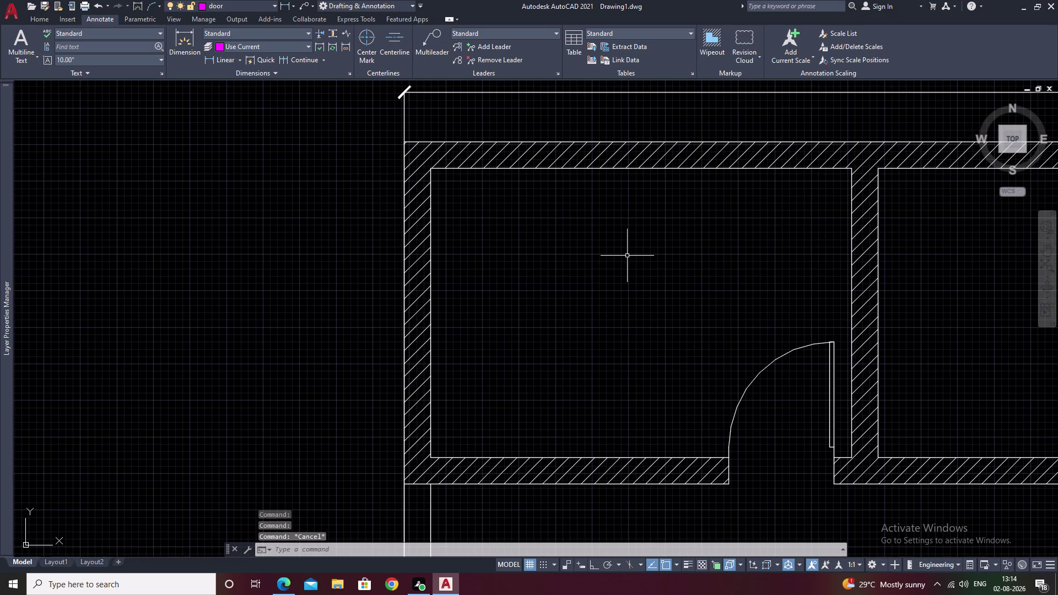
Zoom and pan the view to the top-left rooms of the floor plan.
scroll(down, 3)
middle_drag(628, 274, 340, 161)
scroll(down, 3)
middle_drag(505, 240, 488, 199)
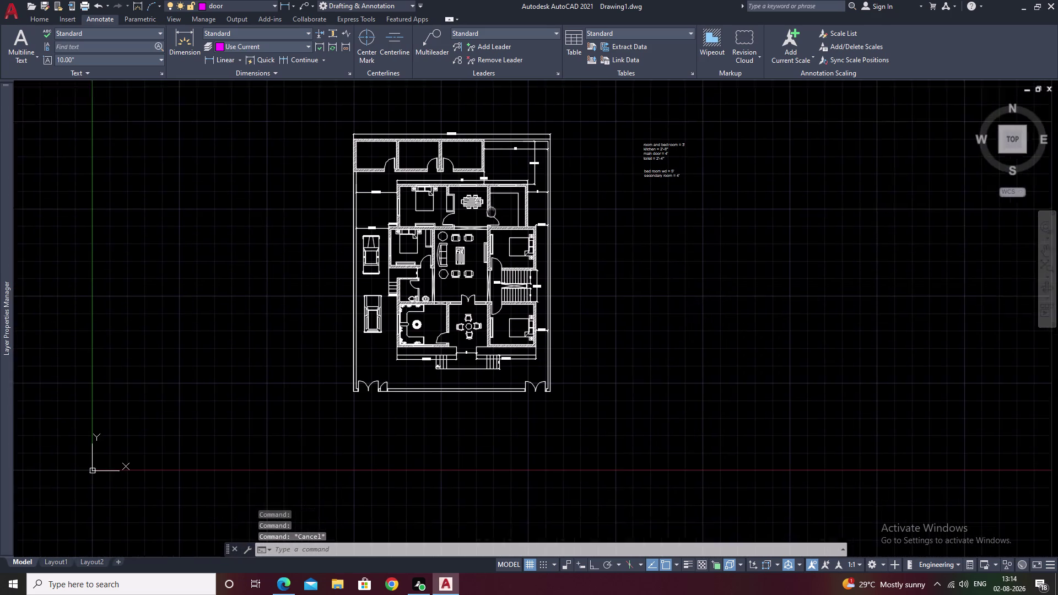
middle_drag(488, 200, 485, 192)
scroll(up, 3)
middle_drag(446, 234, 649, 271)
scroll(down, 3)
middle_drag(541, 243, 574, 275)
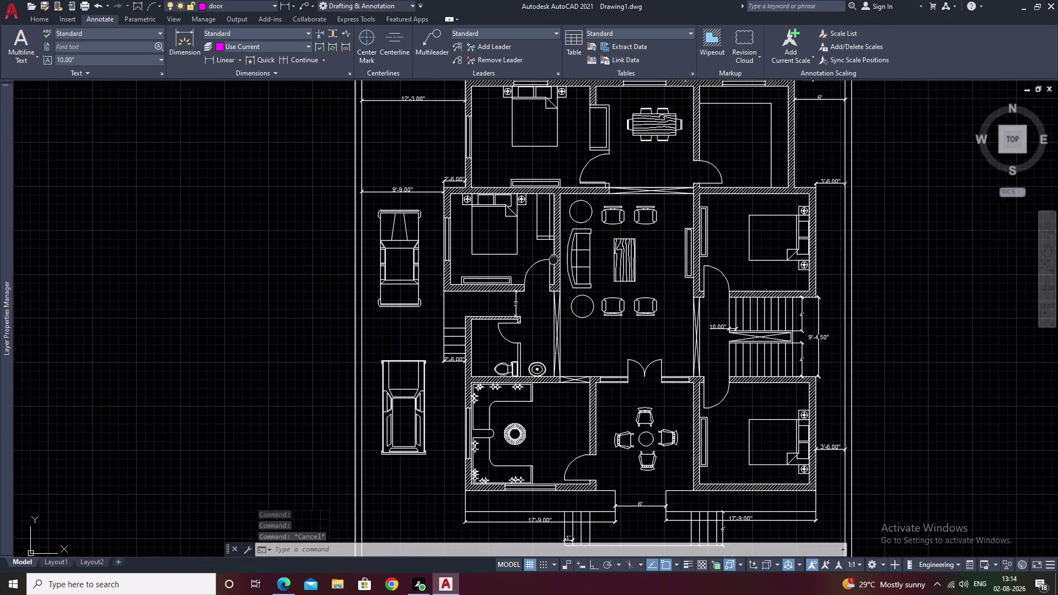
middle_drag(573, 274, 604, 298)
middle_drag(517, 204, 595, 292)
middle_drag(585, 241, 618, 296)
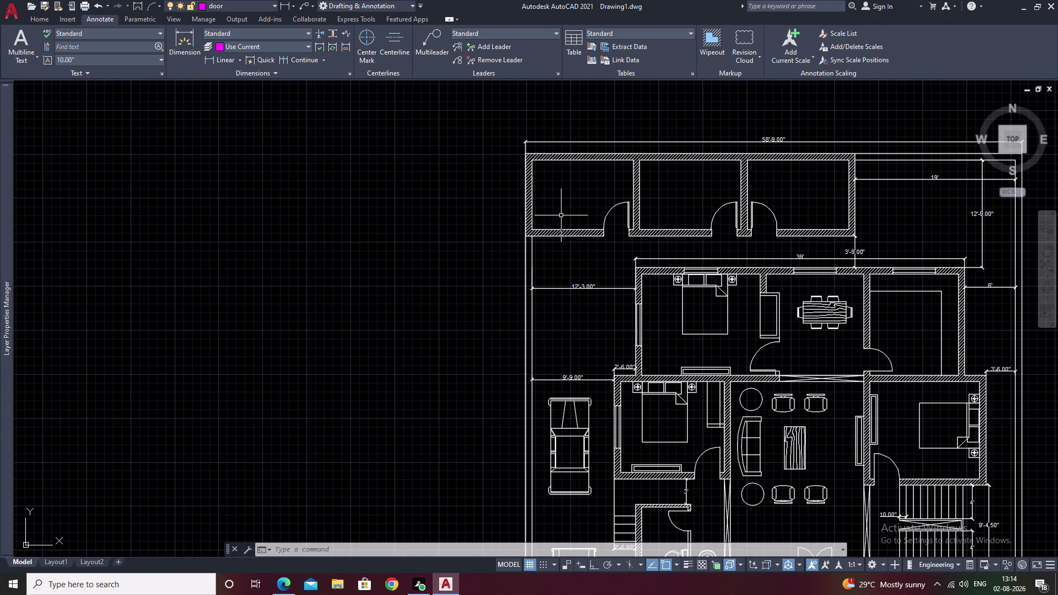
Start MTEXT with T and drag a text box inside the top-left room.
text(T)
key(space)
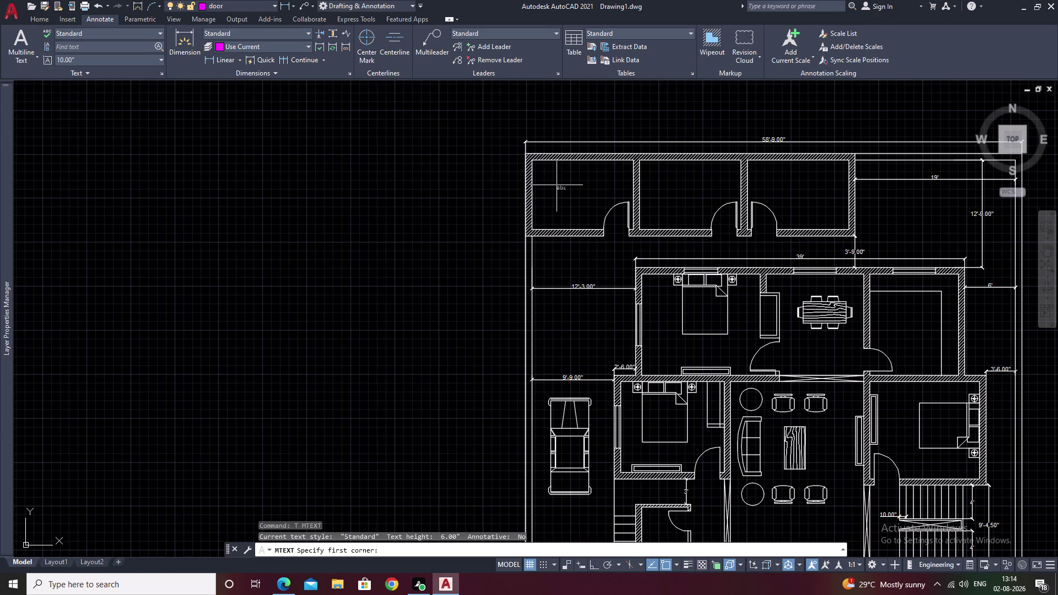
middle_drag(557, 185, 476, 229)
scroll(up, 3)
drag(445, 194, 667, 223)
drag(675, 224, 699, 248)
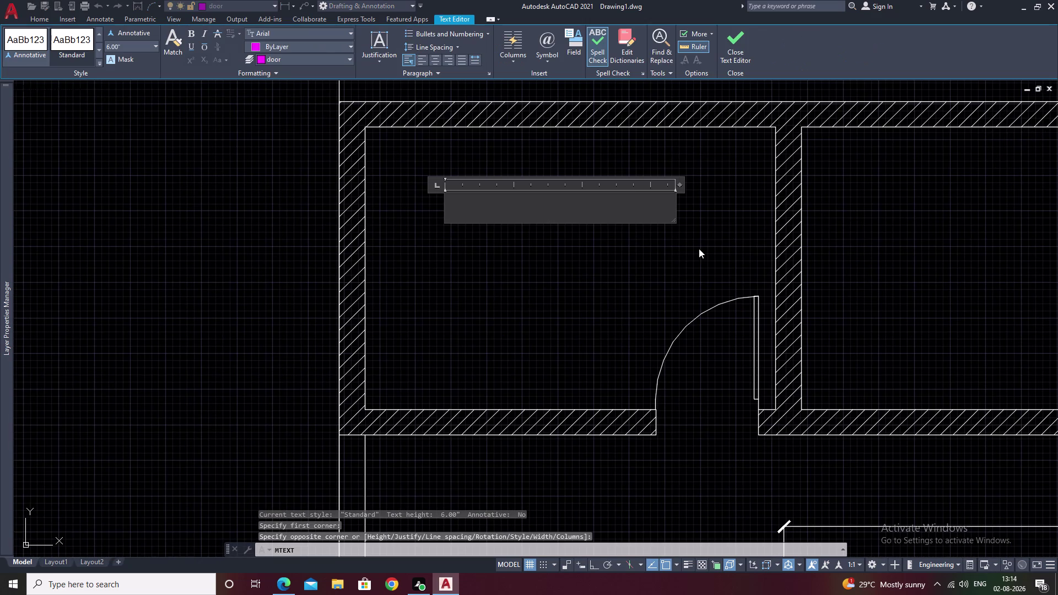
Type ROOM as the first label line and centre-justify it.
key(r)
text(OOM)
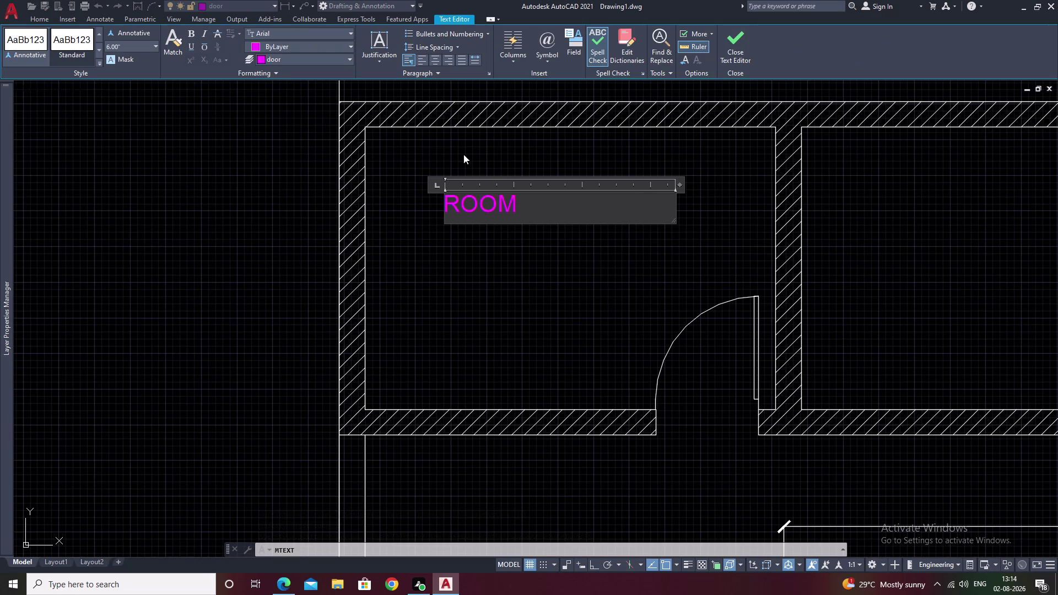
click(312, 62)
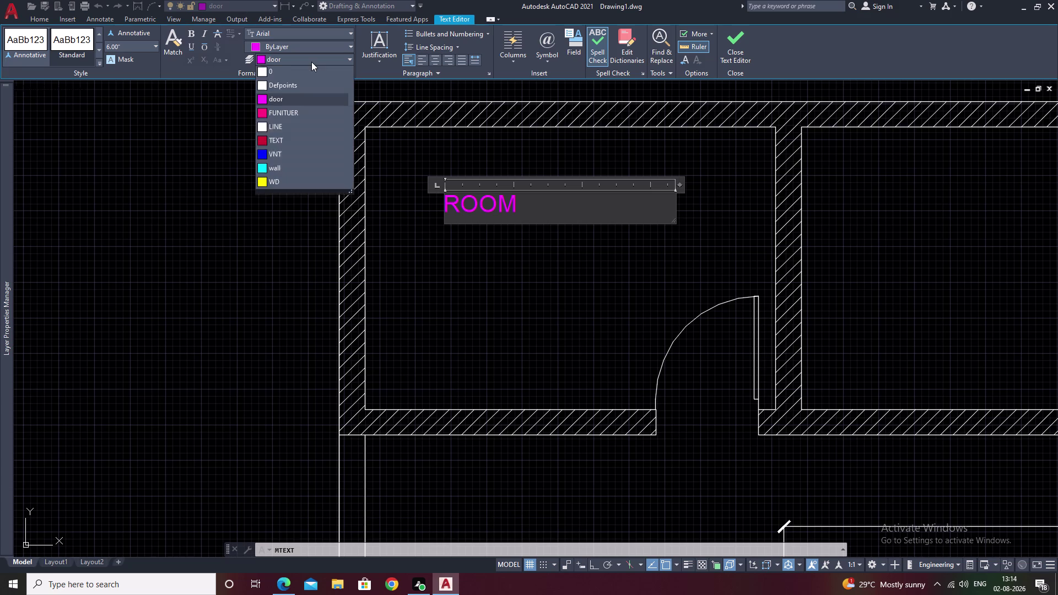
click(312, 155)
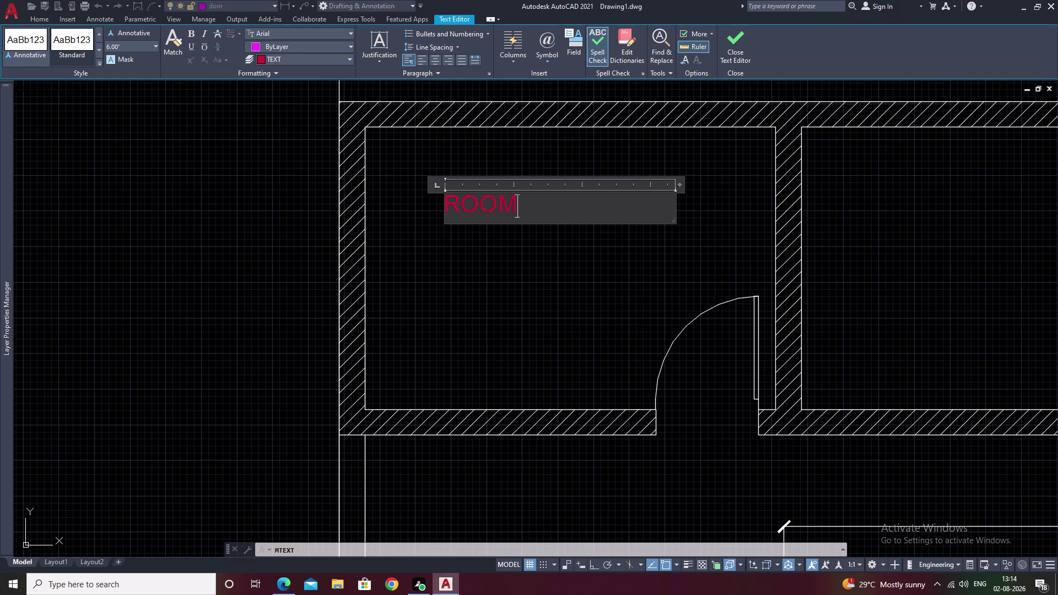
click(440, 63)
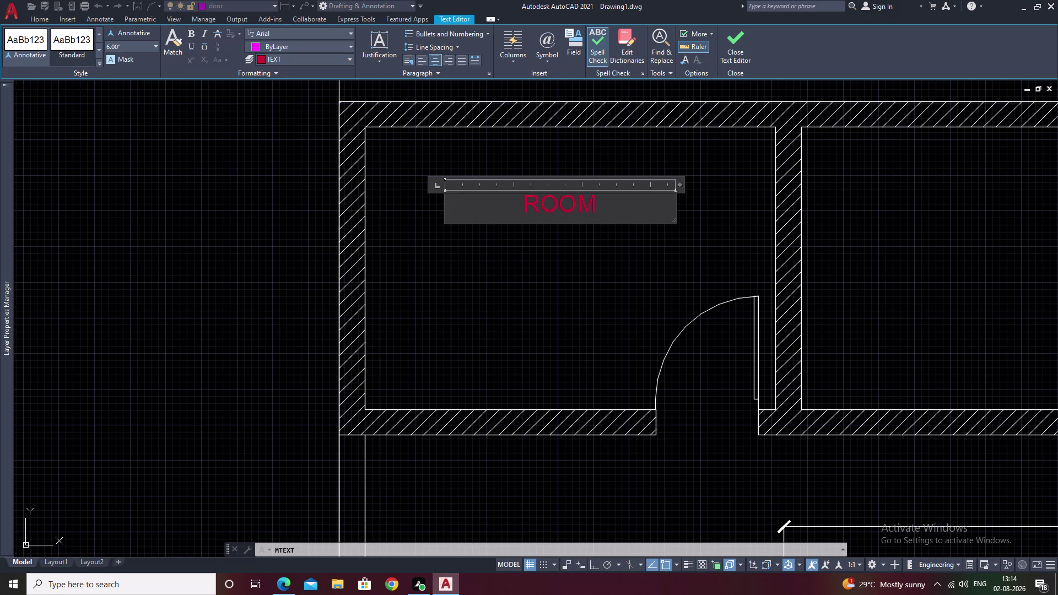
key(Return)
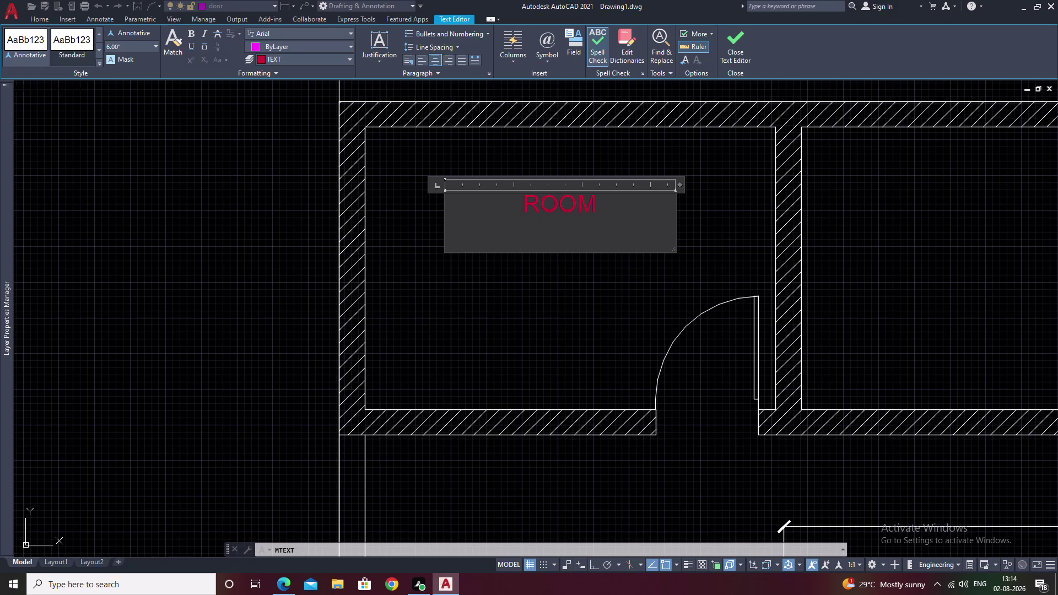
Add the second line reading 12' * 8'-3".
text(12)
key(apostrophe)
key(space)
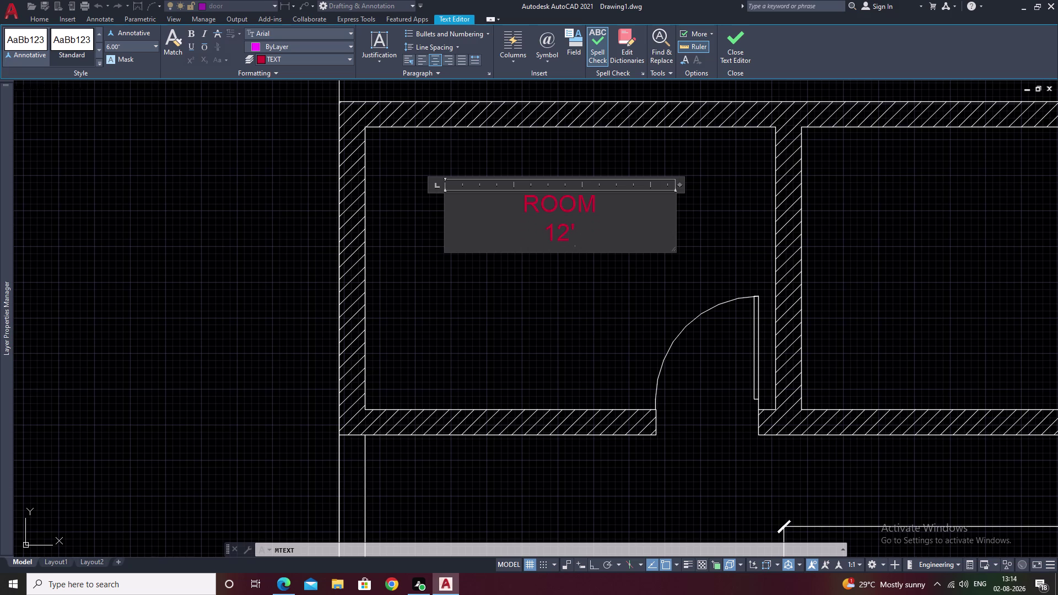
key(asterisk)
key(space)
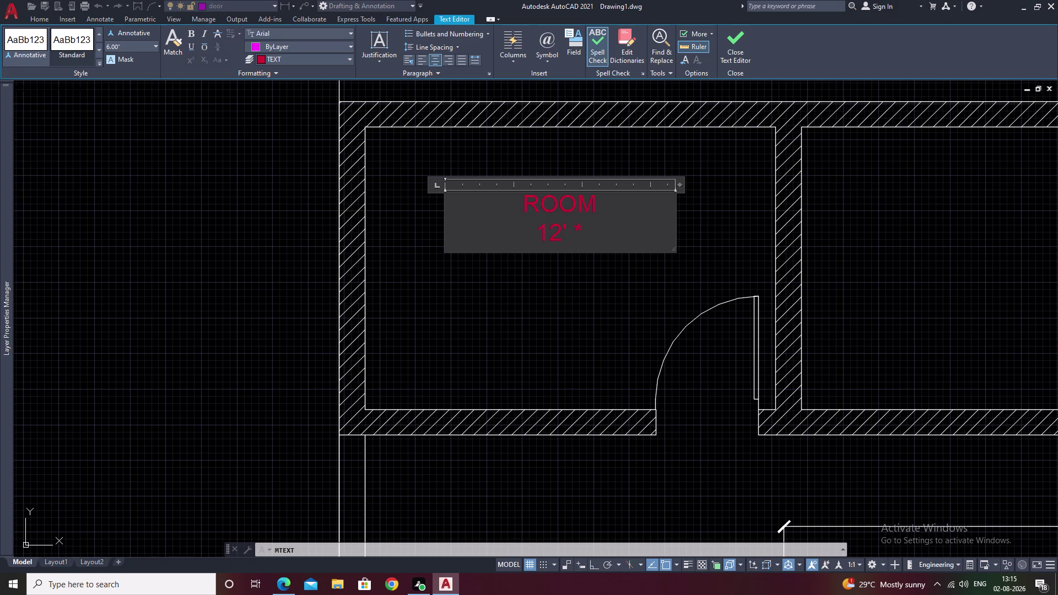
key(8)
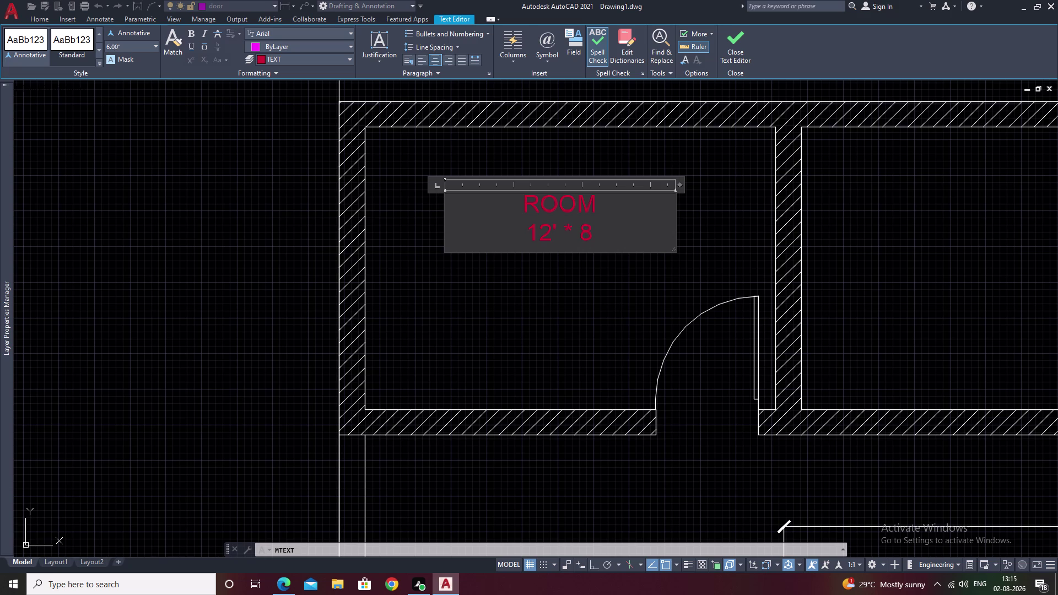
key(apostrophe)
key(space)
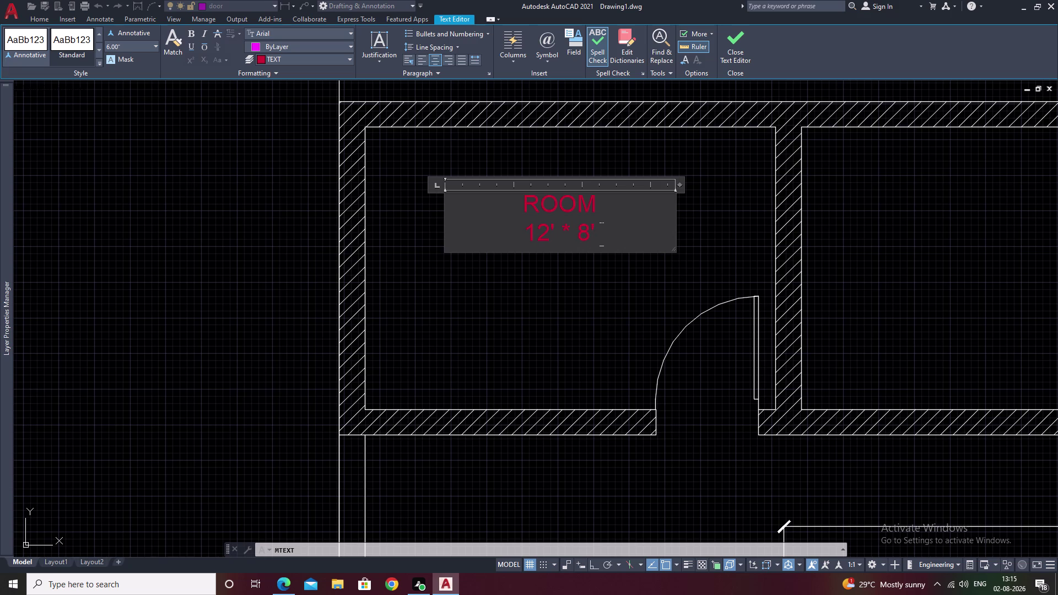
key(BackSpace)
key(minus)
key(3)
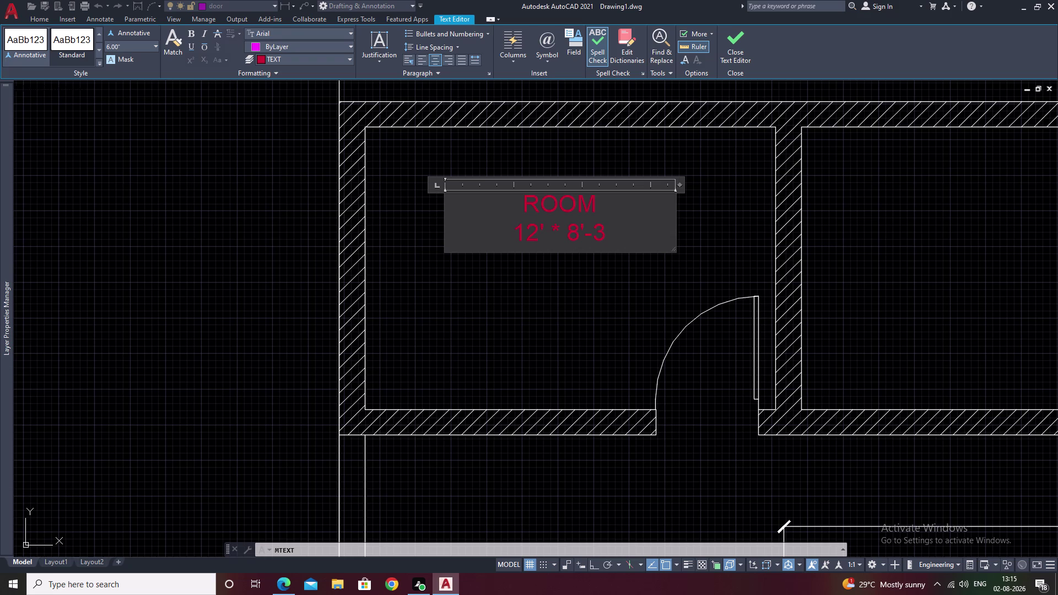
key(shift+quotedbl)
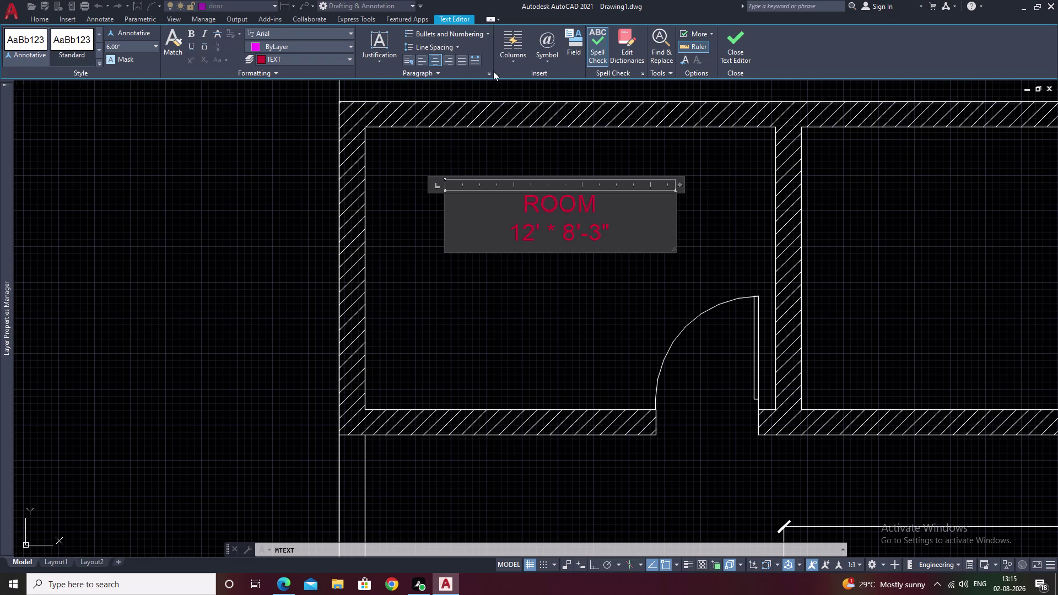
Close the text editor to finish the ROOM label.
click(521, 206)
key(Return)
click(686, 221)
middle_drag(686, 224, 498, 246)
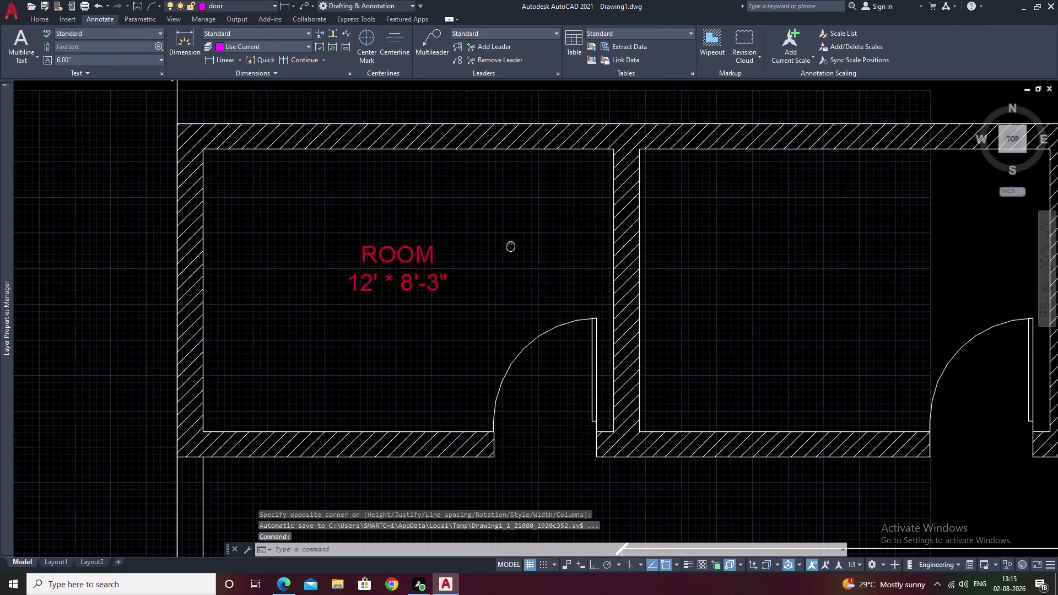
Start a text box in the second room, then cancel it.
middle_drag(498, 247, 470, 247)
middle_drag(560, 253, 460, 258)
text(T)
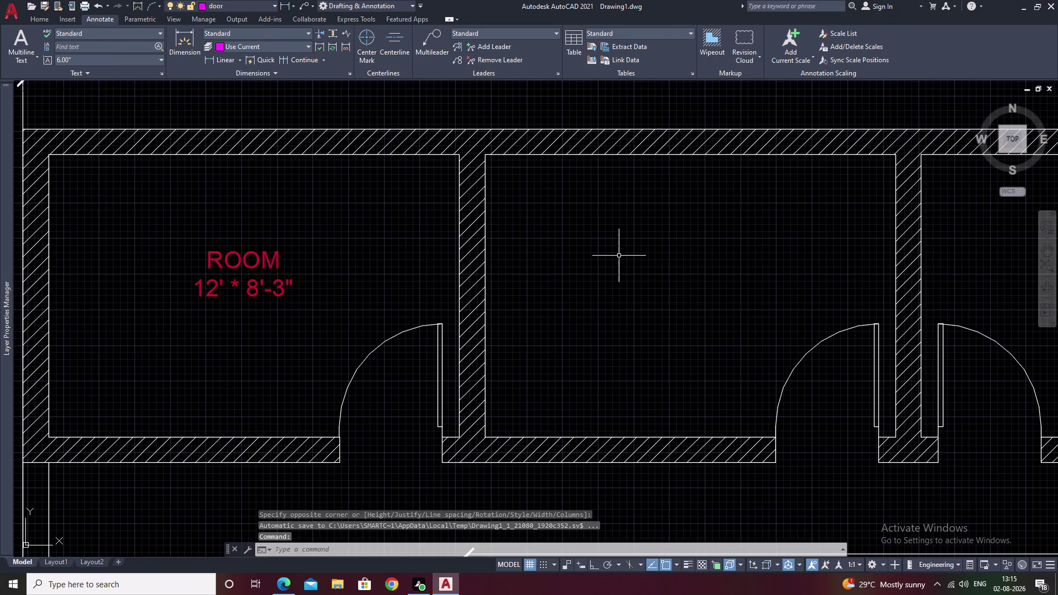
key(space)
drag(580, 237, 672, 255)
click(723, 262)
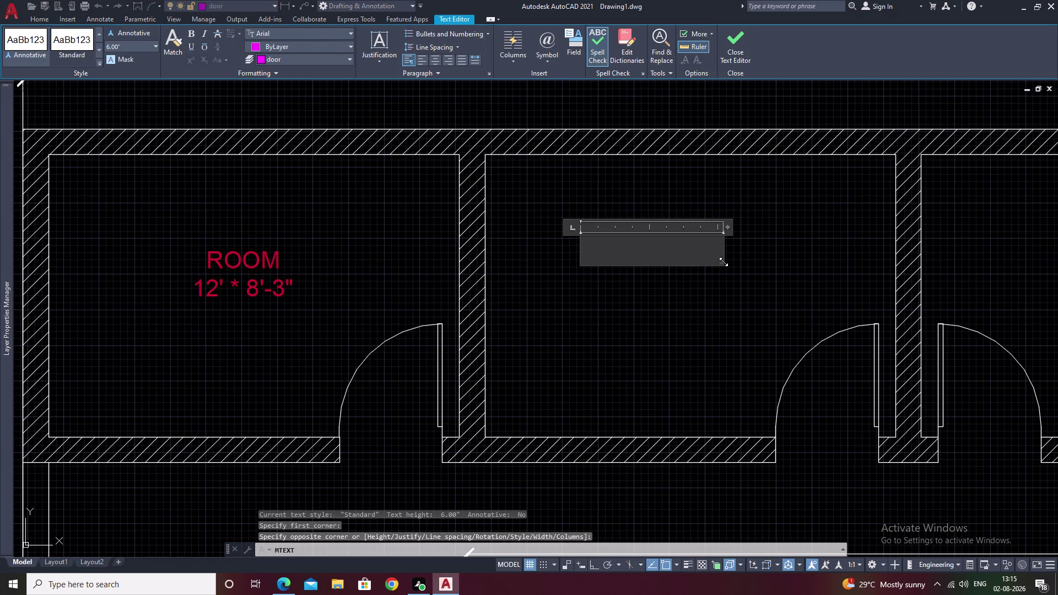
key(Escape)
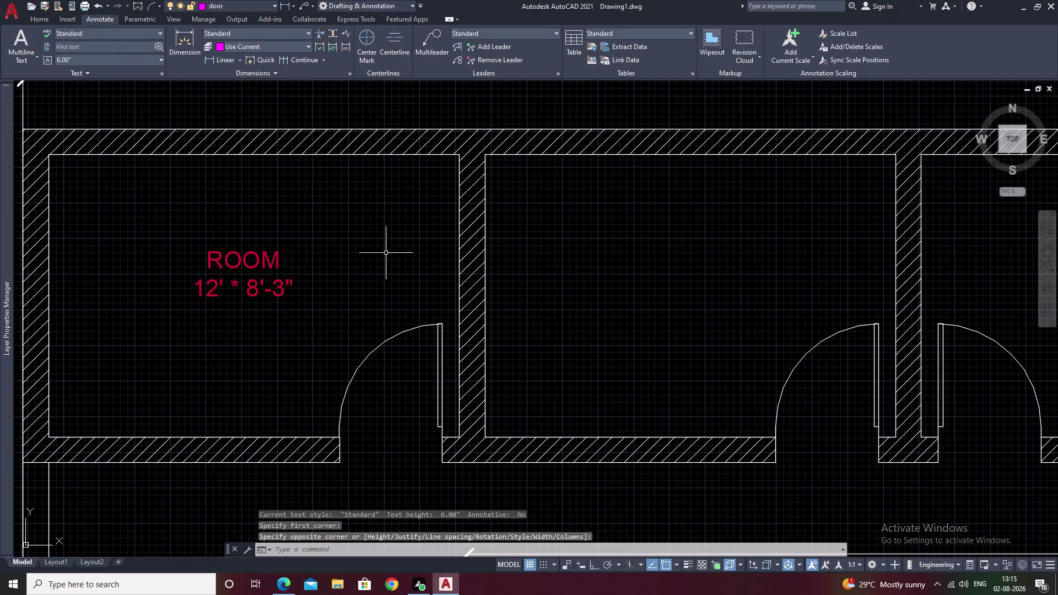
Copy the ROOM label from the first room into the second and third rooms.
drag(275, 230, 308, 345)
text(CO)
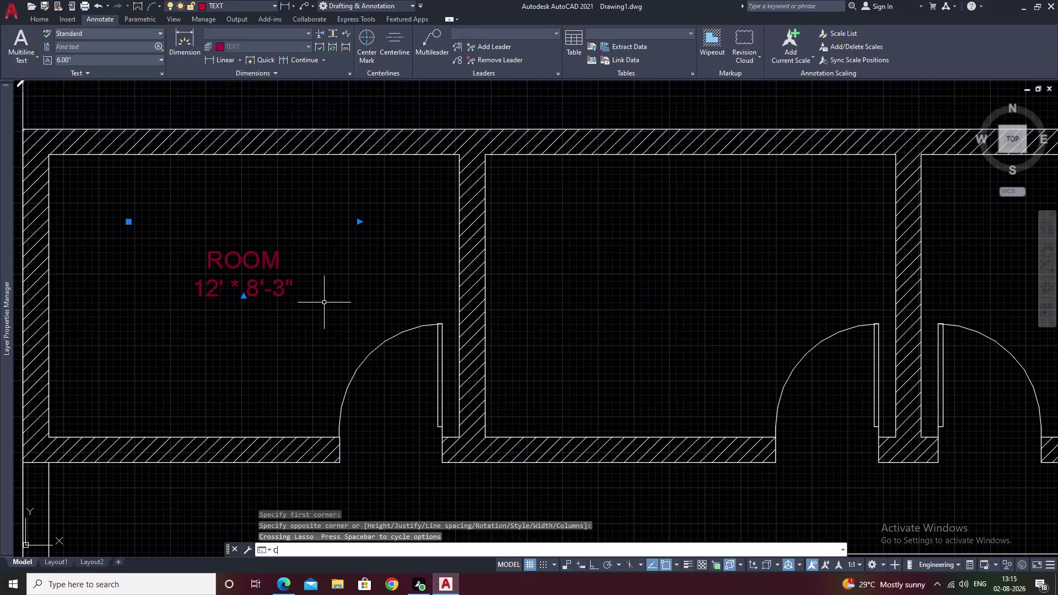
key(space)
click(244, 282)
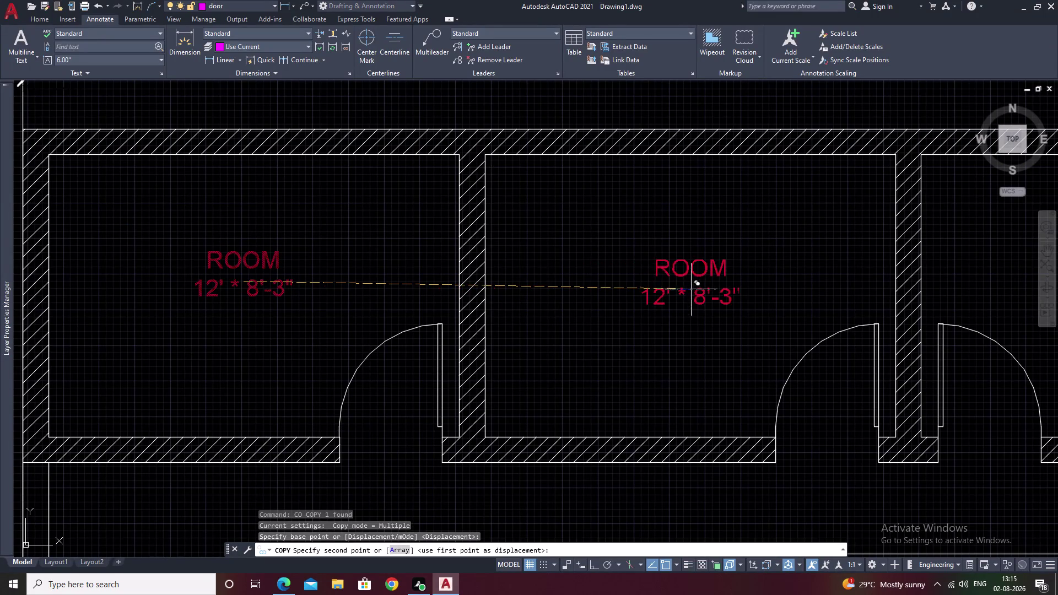
click(683, 285)
middle_drag(682, 319, 278, 308)
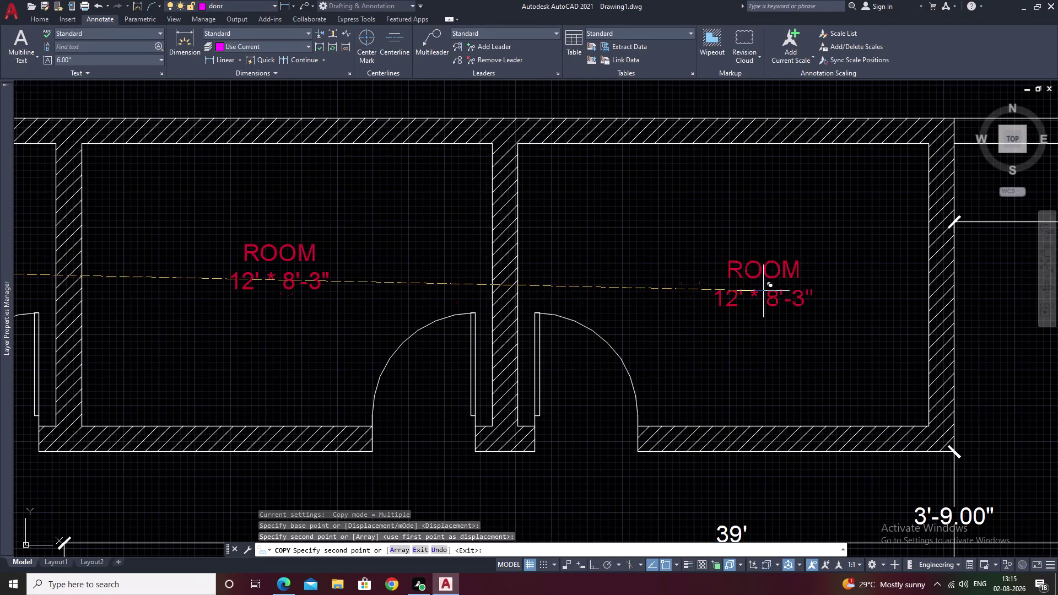
click(728, 270)
scroll(down, 3)
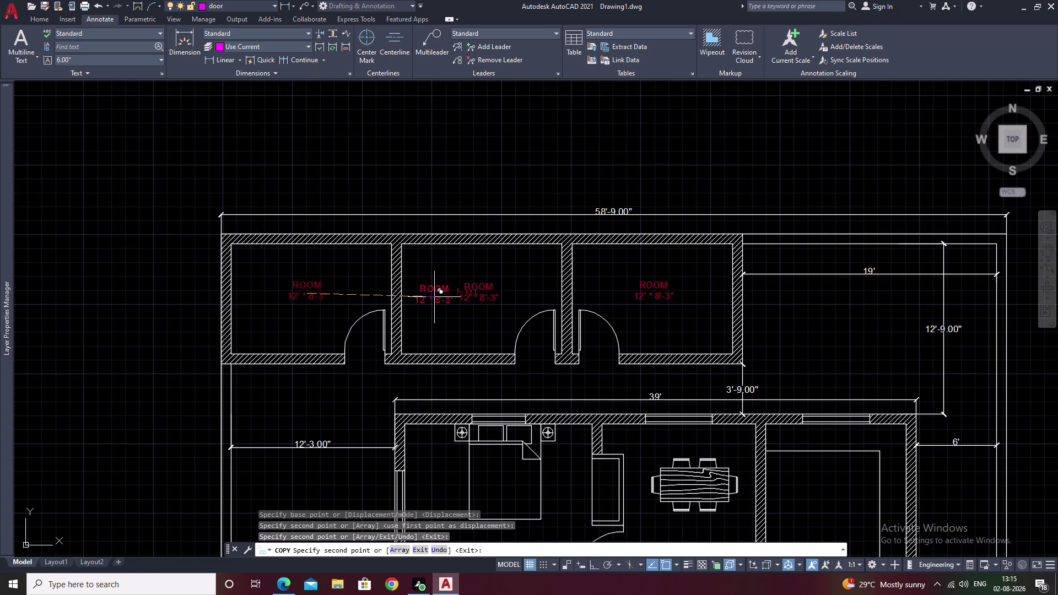
key(Escape)
key(Escape)
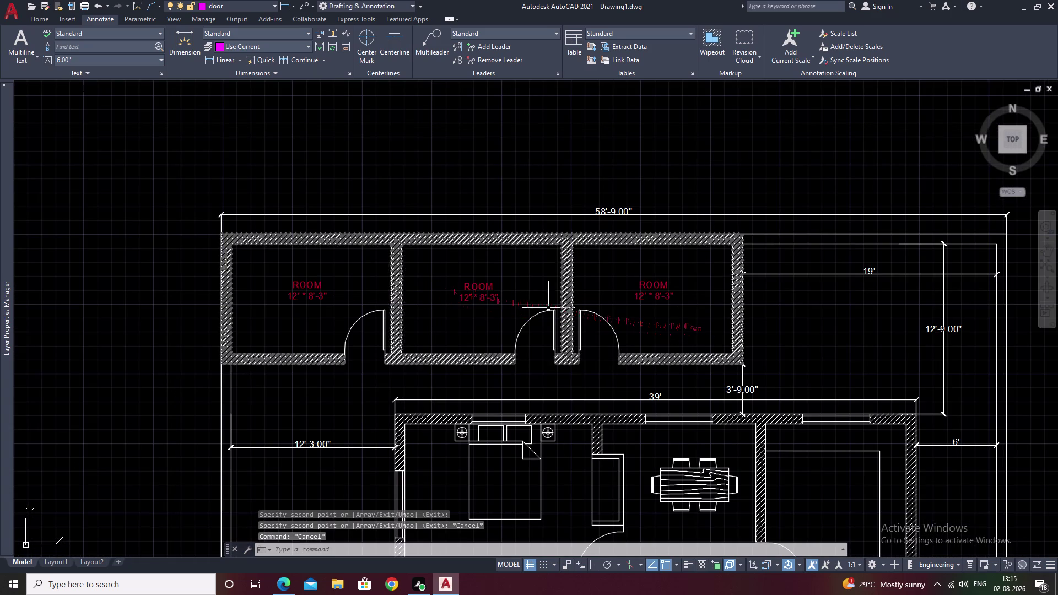
Clear a stray selection and pan to show more of the floor plan.
click(463, 184)
key(Escape)
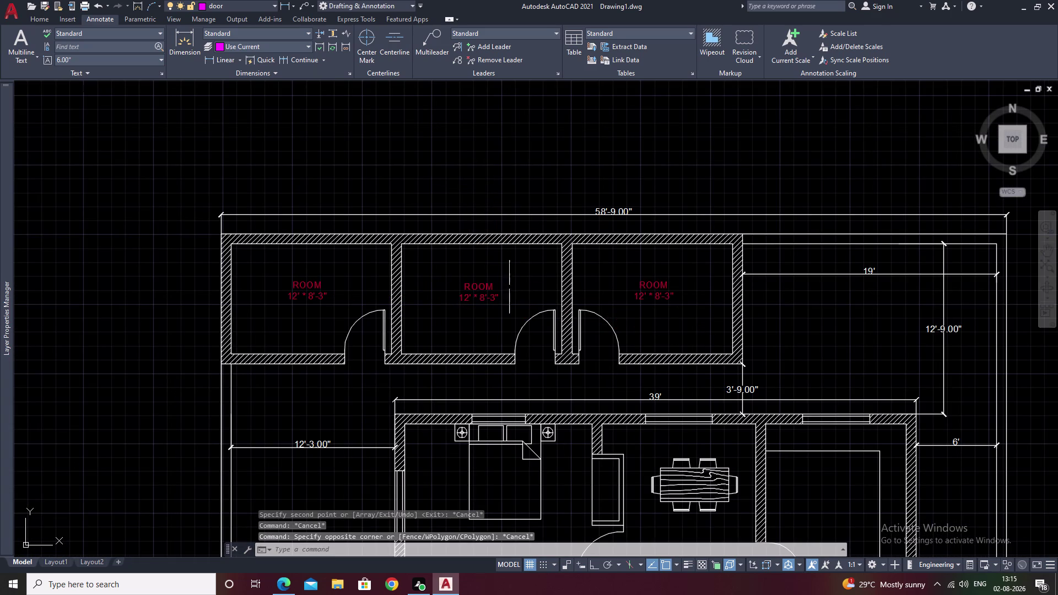
middle_drag(508, 288, 543, 224)
middle_drag(585, 279, 501, 243)
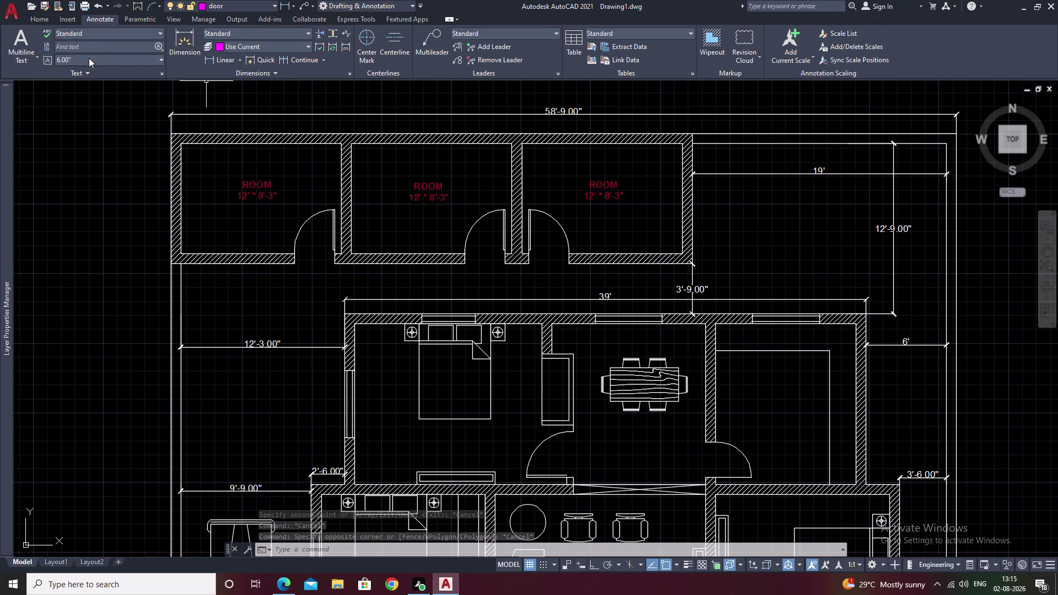
Set the default text height to 10.00.
drag(88, 58, 66, 59)
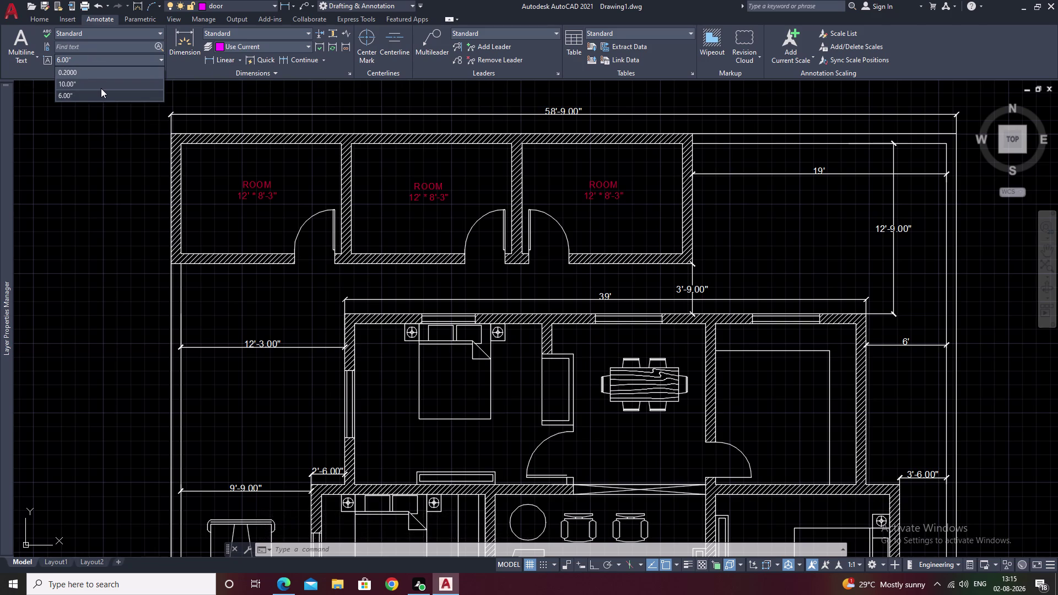
click(101, 88)
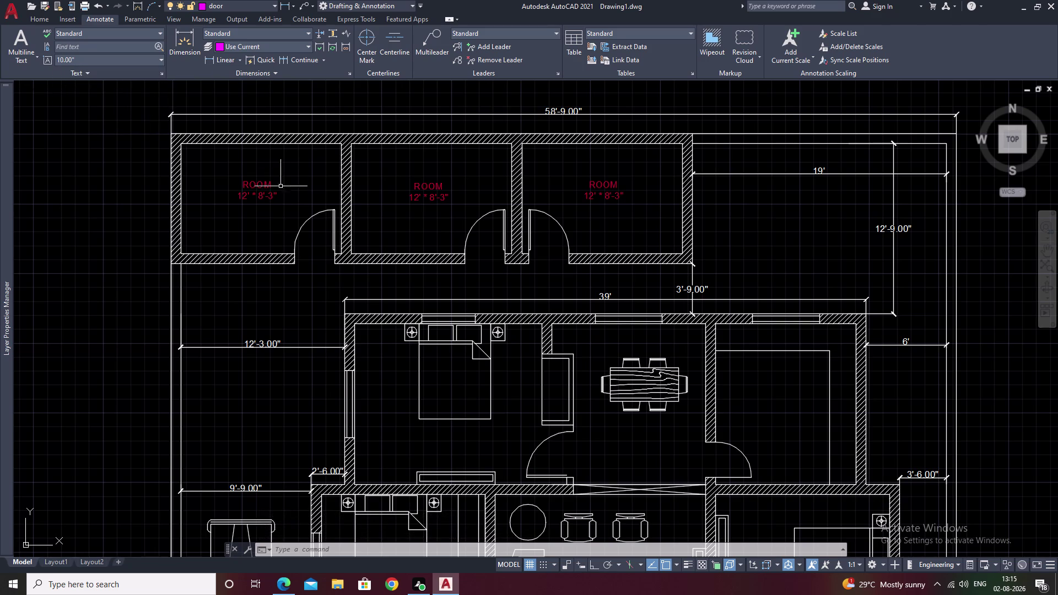
key(Escape)
Select the three room labels and check their layer properties.
drag(283, 167, 267, 235)
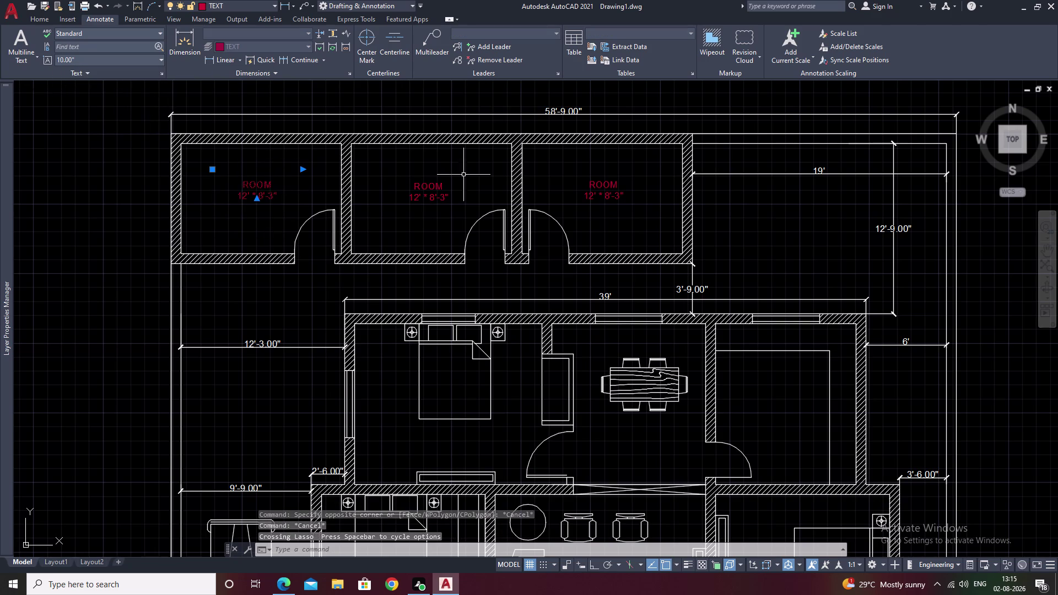
drag(434, 174, 441, 226)
drag(623, 177, 631, 229)
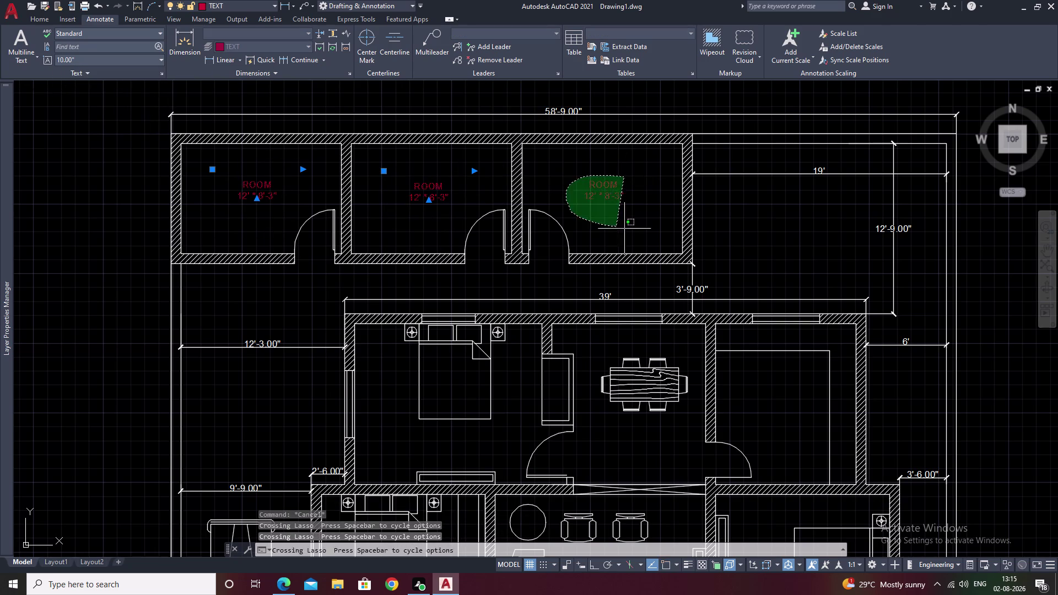
drag(631, 229, 643, 230)
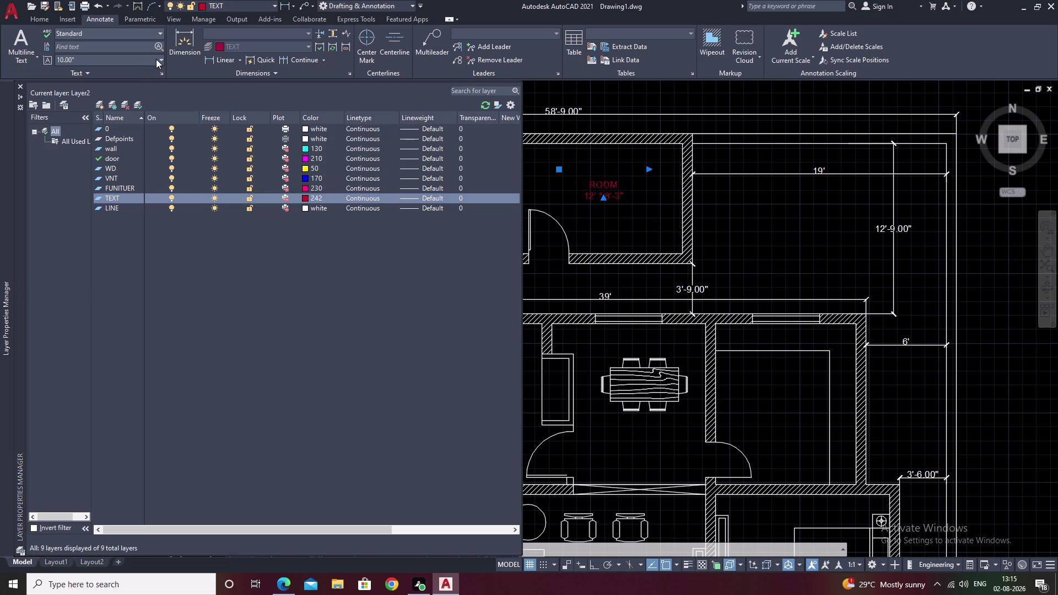
click(161, 58)
click(133, 87)
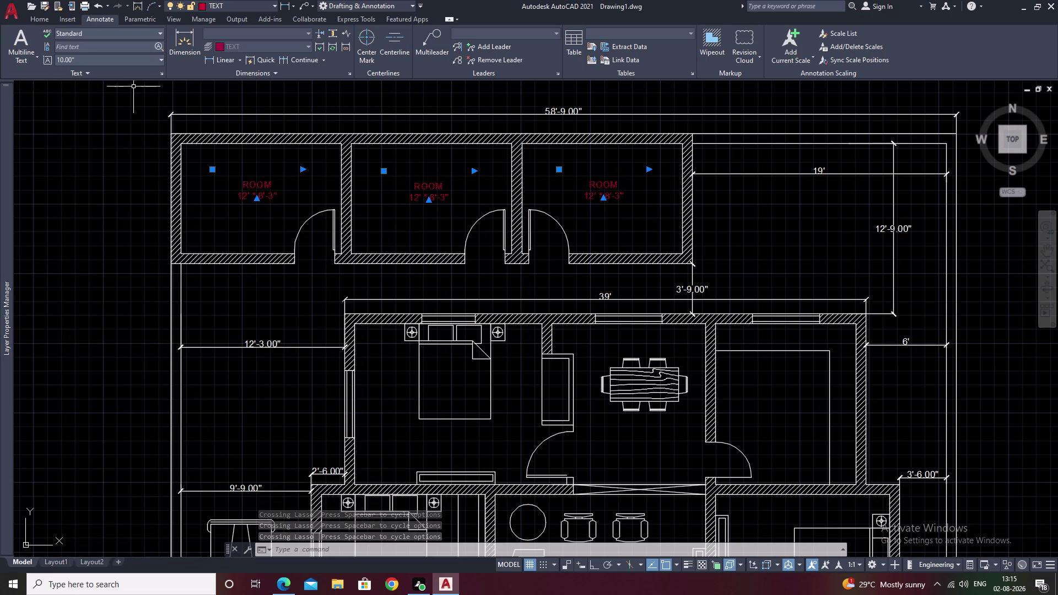
key(Escape)
Begin a new multiline text with T.
scroll(up, 3)
scroll(down, 3)
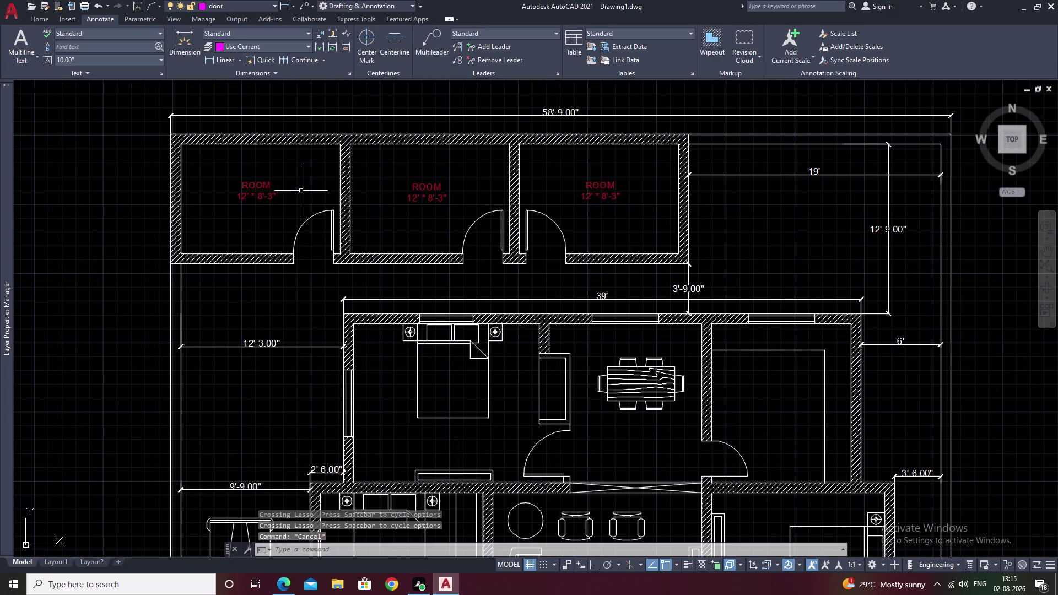
key(t)
key(space)
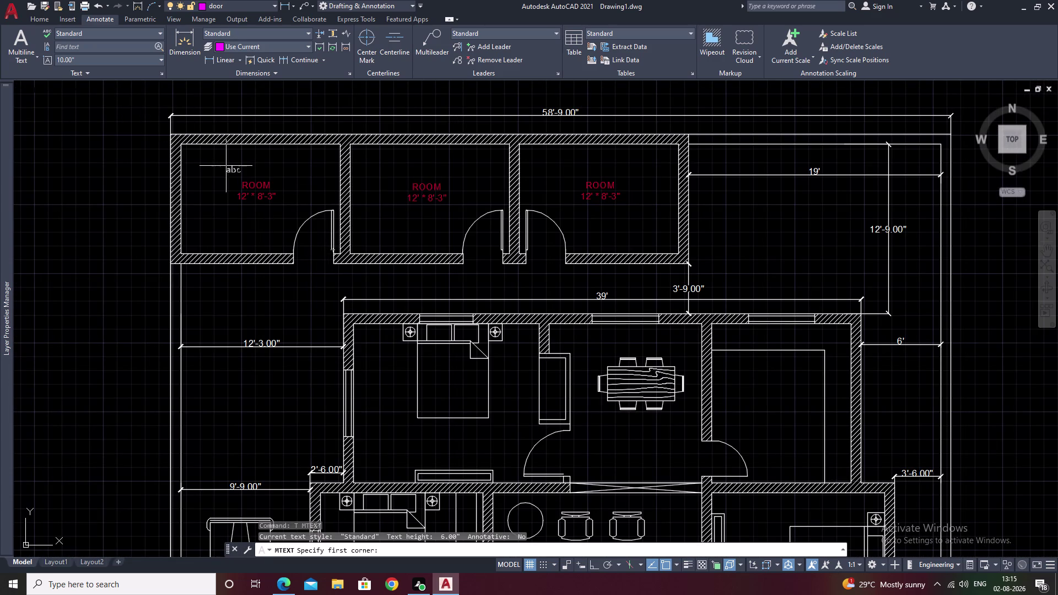
key(Escape)
Pan to the bedroom and drag an MTEXT box inside it.
middle_drag(417, 221, 400, 171)
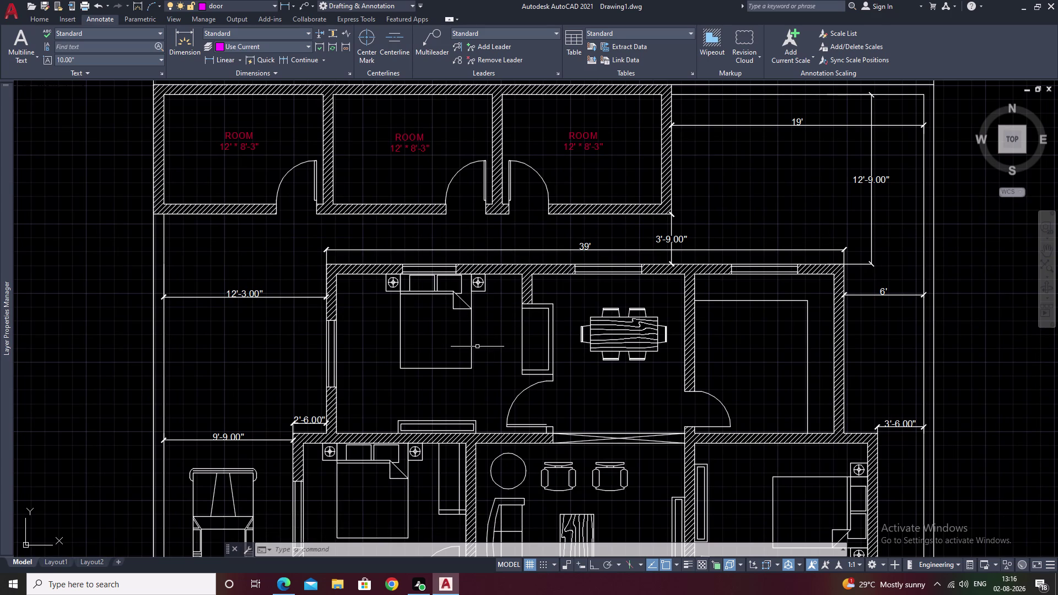
middle_drag(496, 338, 463, 278)
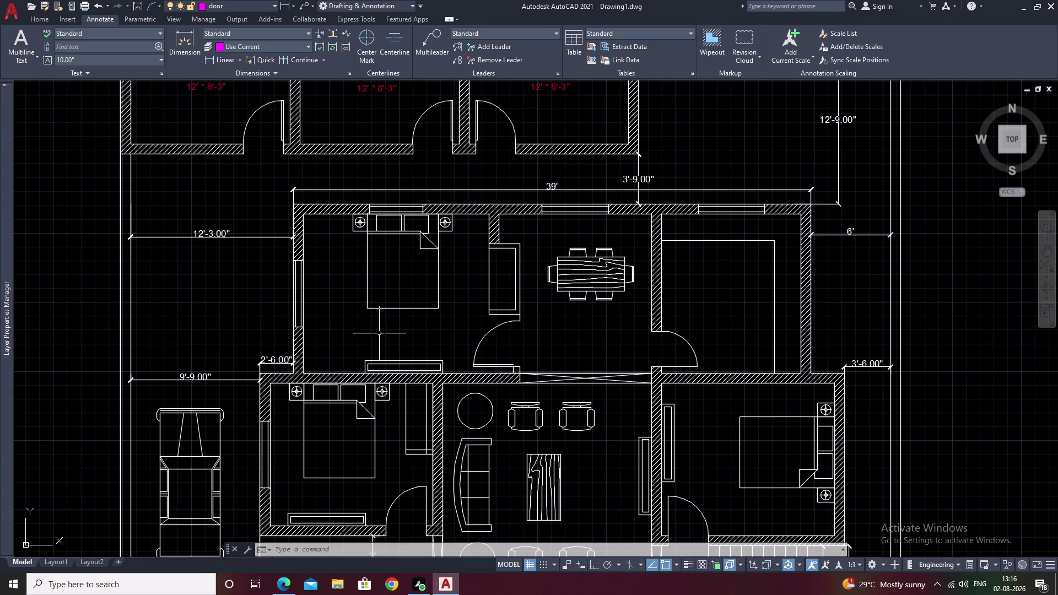
text(T)
key(space)
drag(368, 324, 451, 343)
click(451, 343)
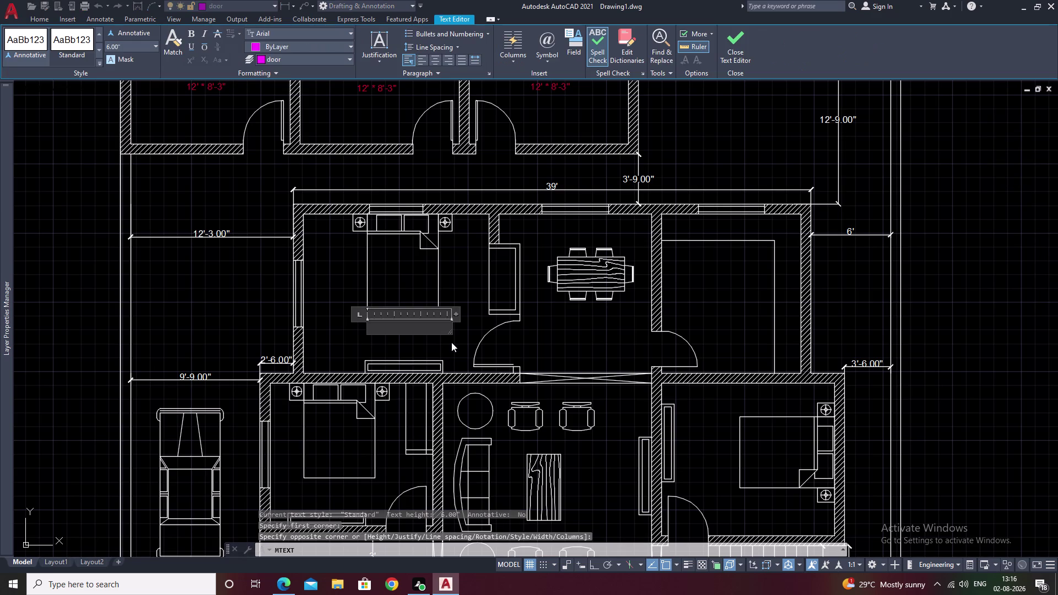
Type BED ROOM on the red TEXT layer and centre it.
text(BED)
click(339, 55)
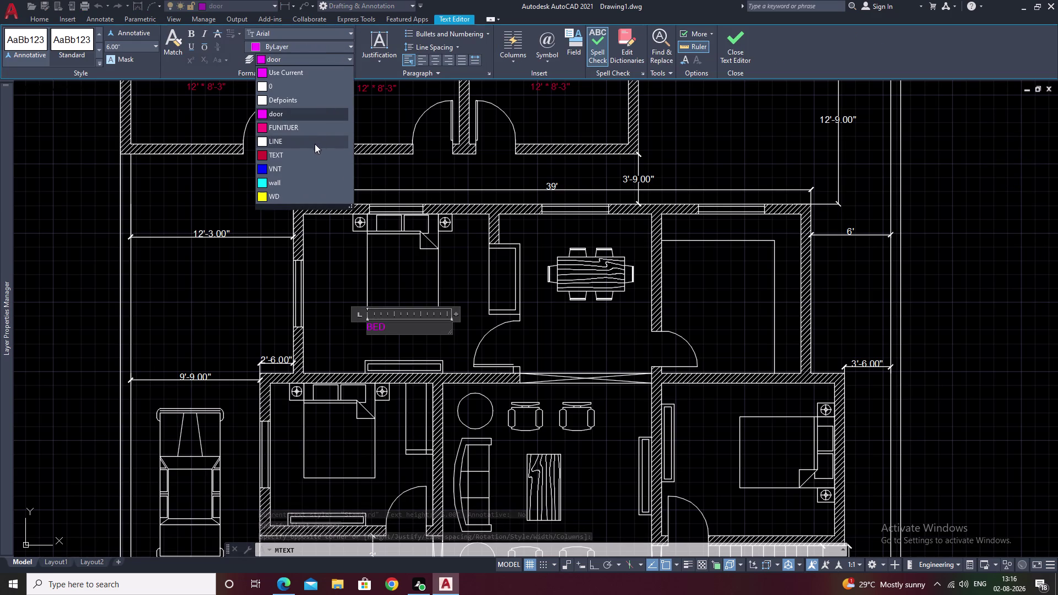
click(311, 157)
key(space)
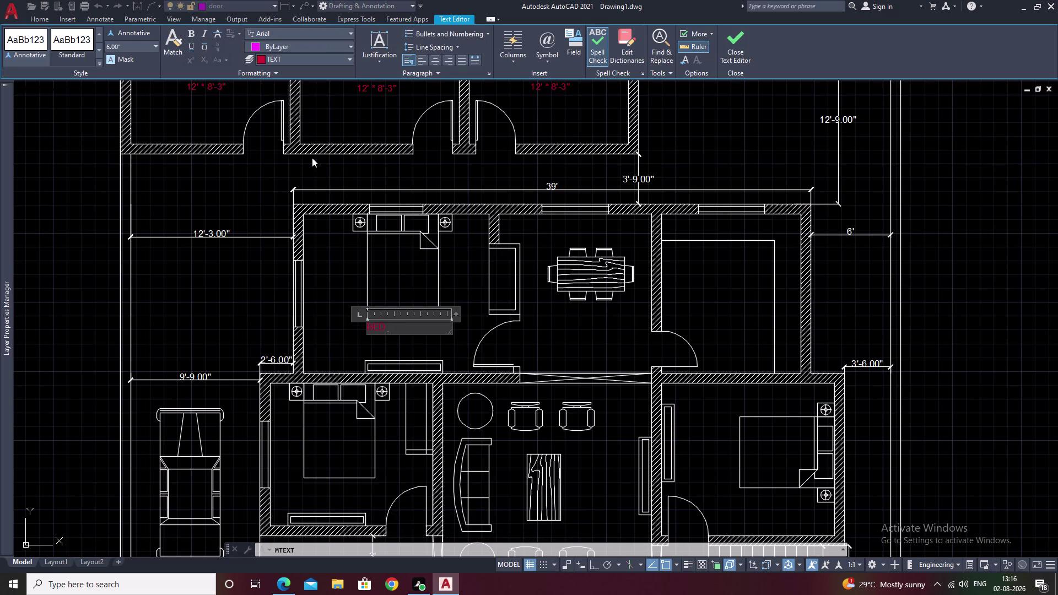
text(ROOM)
click(425, 59)
click(433, 57)
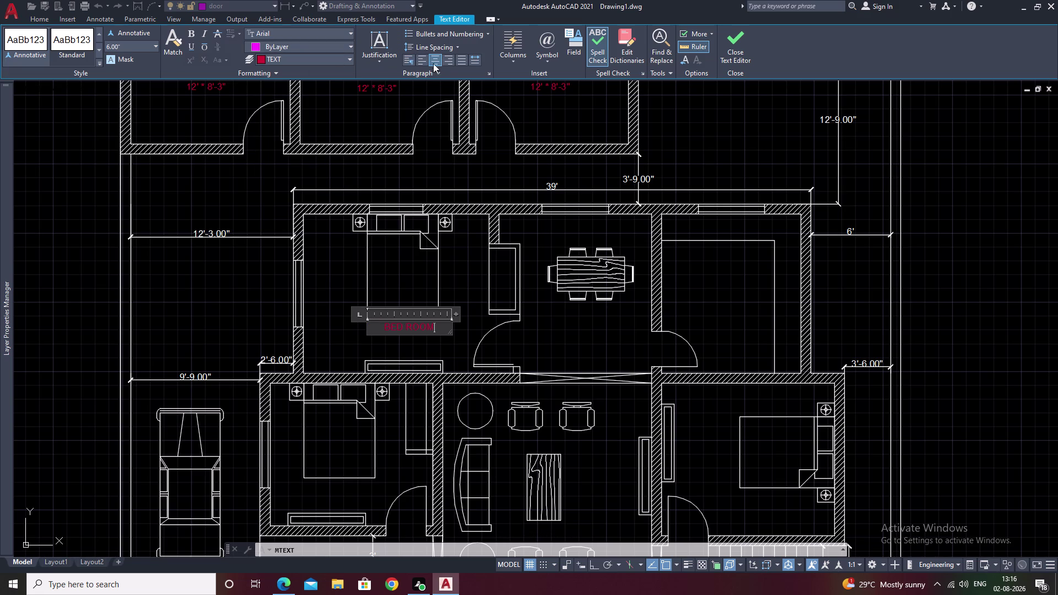
Start the size line with 12', correcting mistyped characters.
key(Return)
text(1)
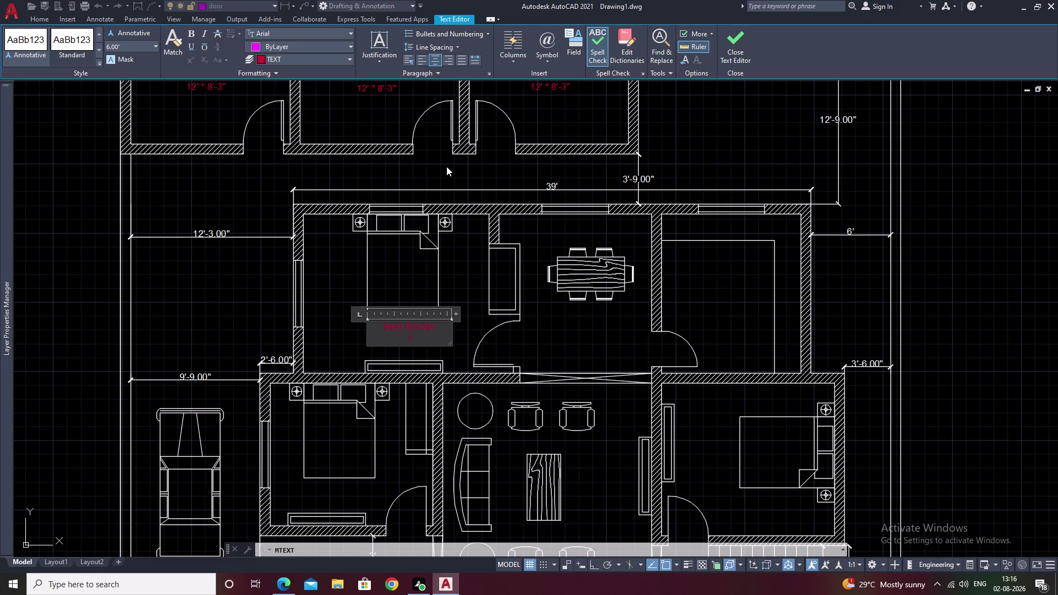
text(2')
key(space)
text(*)
key(space)
key(BackSpace)
key(BackSpace)
key(minus)
key(BackSpace)
key(BackSpace)
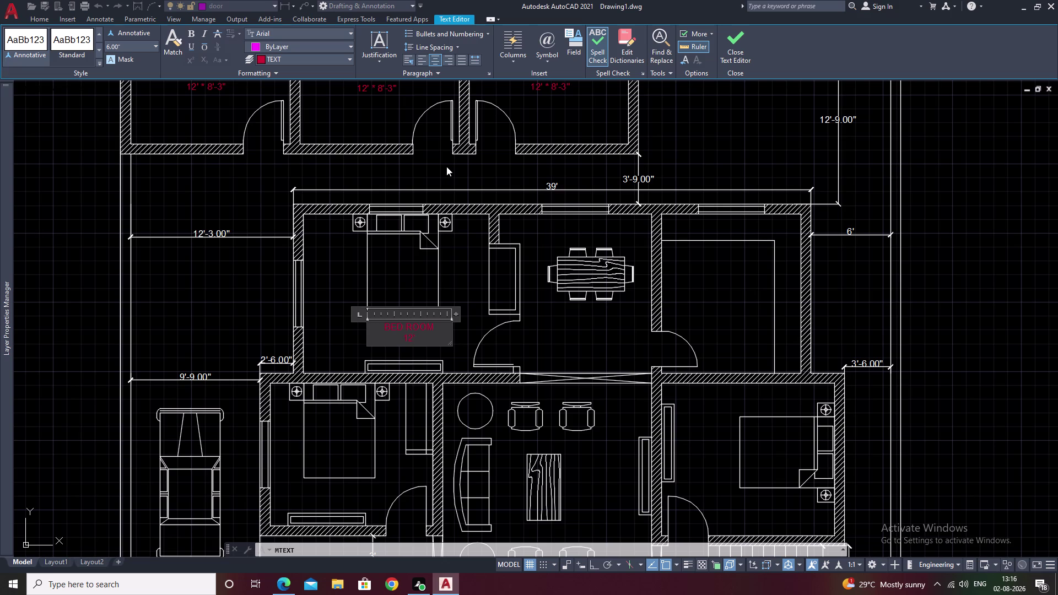
Complete the size as 12'-3" * 11'-6" and place the label.
key(minus)
key(3)
key(shift+quotedbl)
key(asterisk)
key(BackSpace)
key(space)
text(*)
key(space)
text(11')
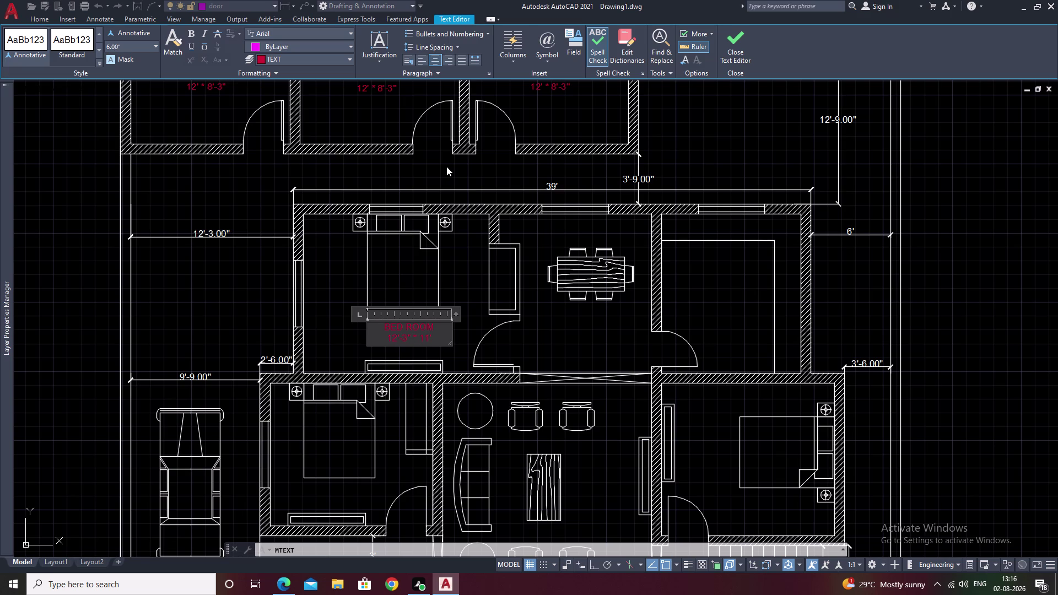
key(minus)
key(6)
key(shift+quotedbl)
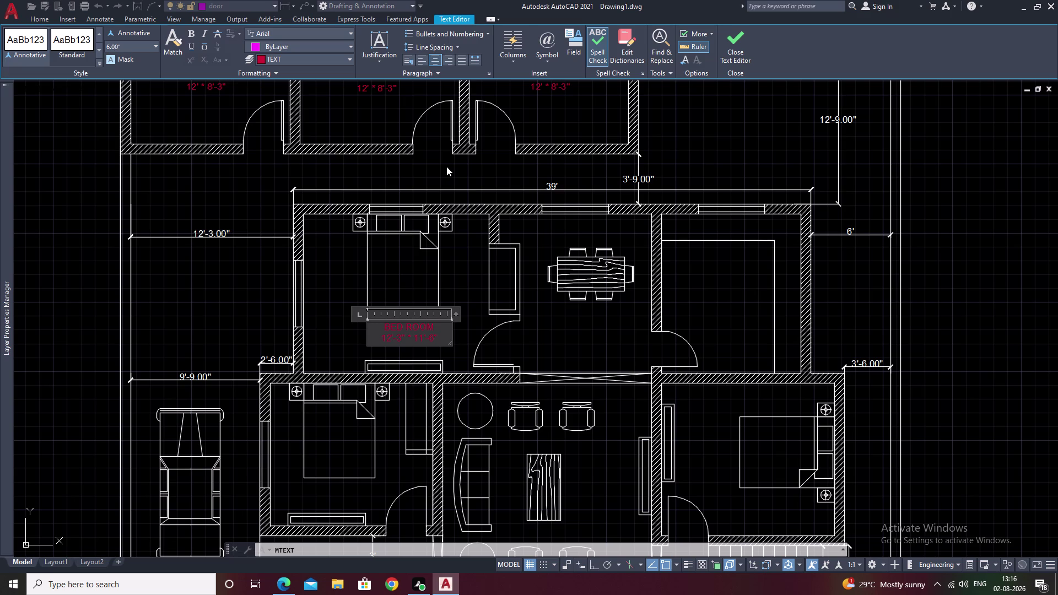
click(464, 275)
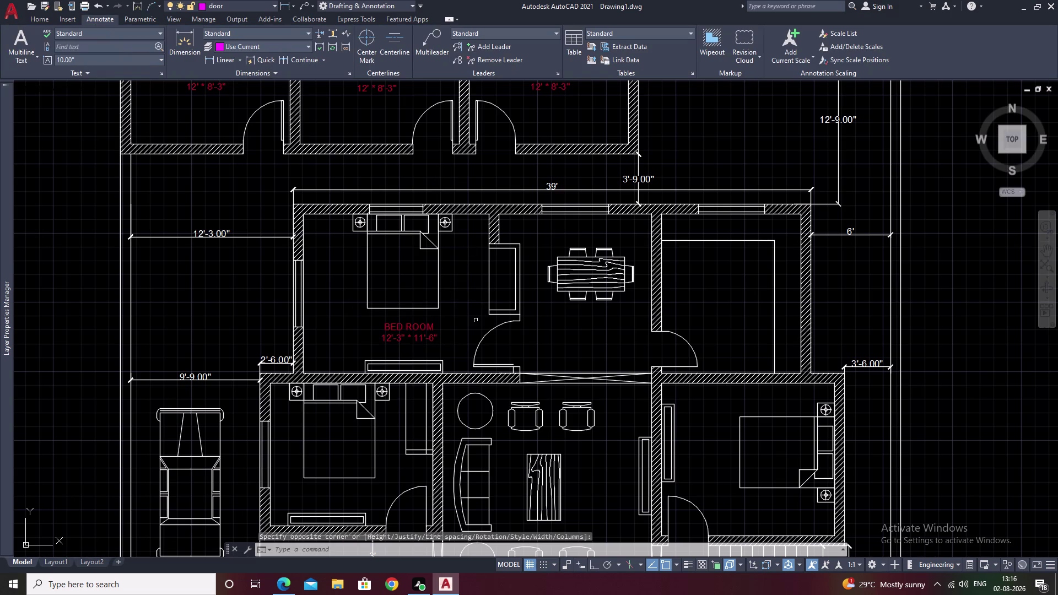
Draw a multiline text box in the dining room and type PUJA.
middle_drag(478, 322, 365, 333)
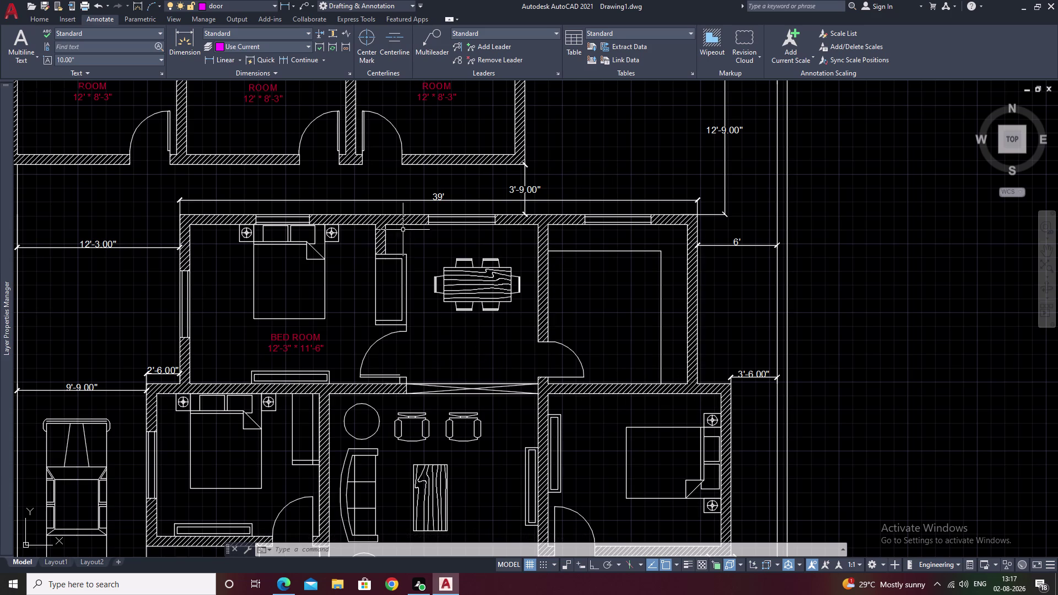
scroll(up, 3)
middle_drag(433, 259, 376, 281)
text(T)
key(space)
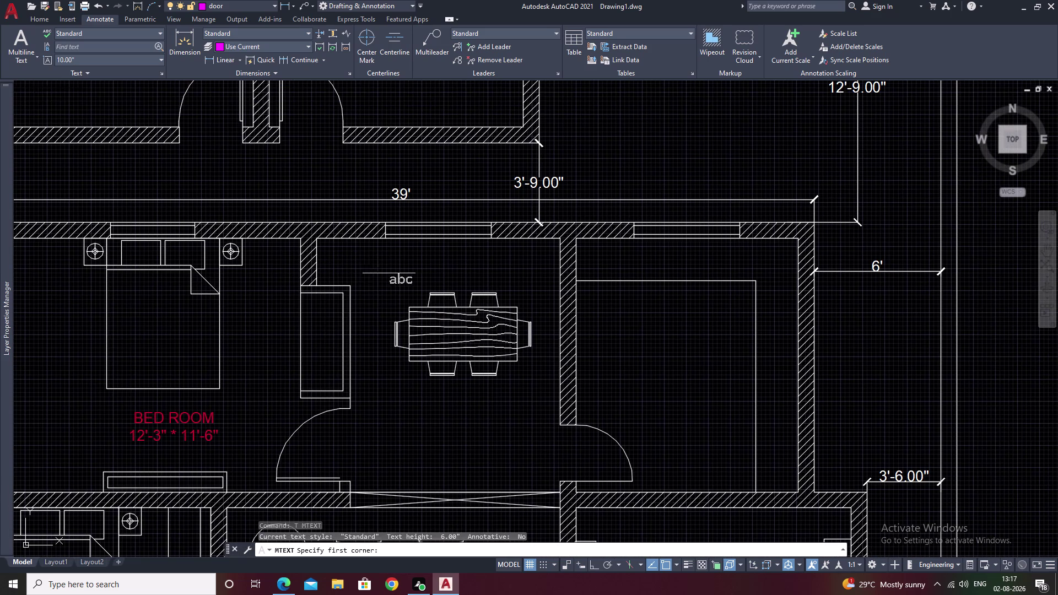
scroll(up, 3)
click(304, 240)
click(454, 270)
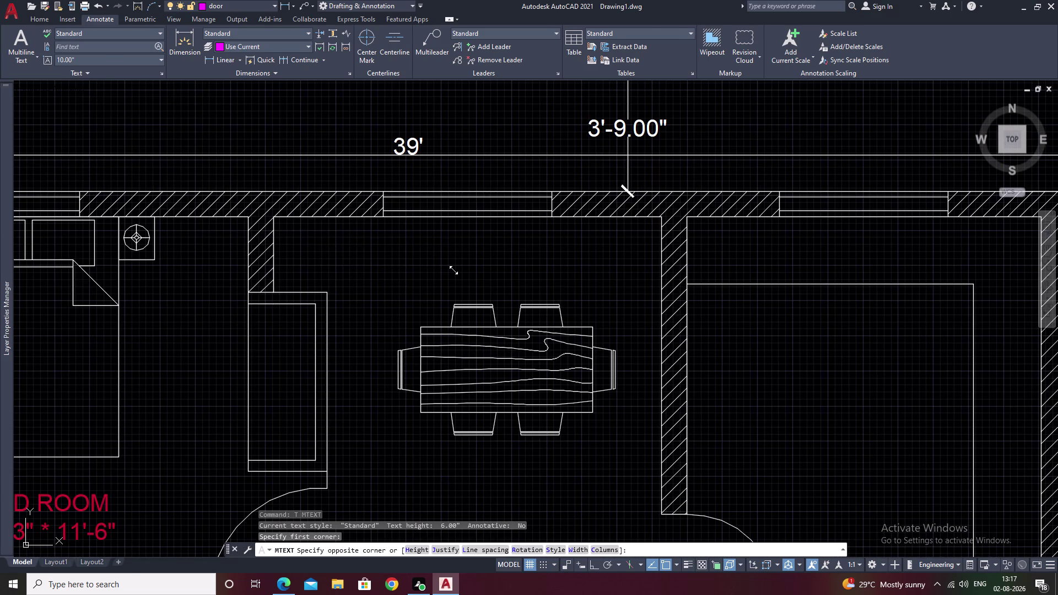
text(PU)
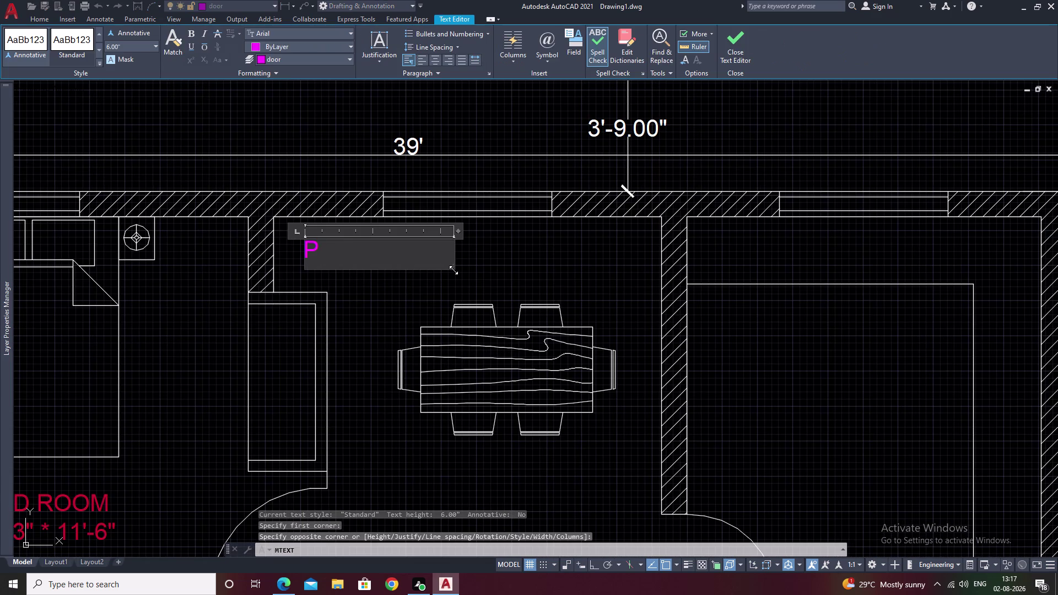
text(JA)
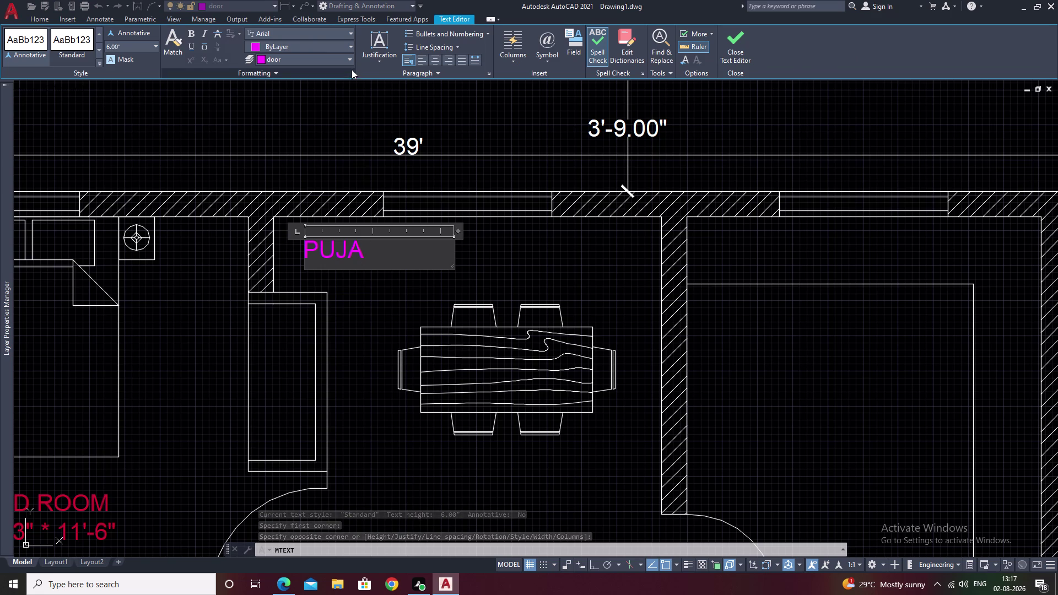
Put the PUJA label on the red TEXT layer, centre it, and finish editing.
click(351, 58)
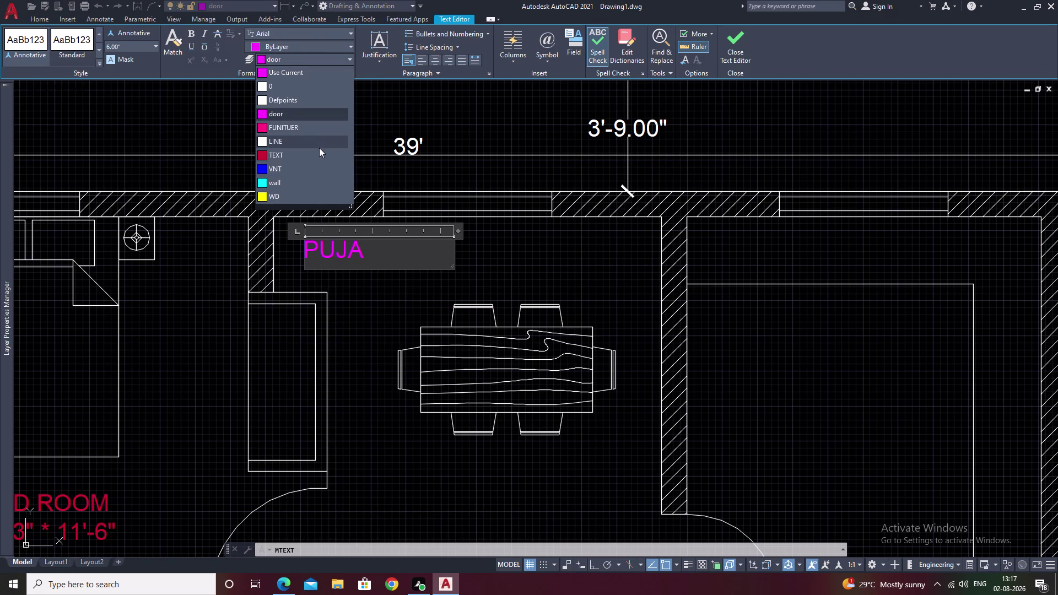
click(318, 158)
click(434, 62)
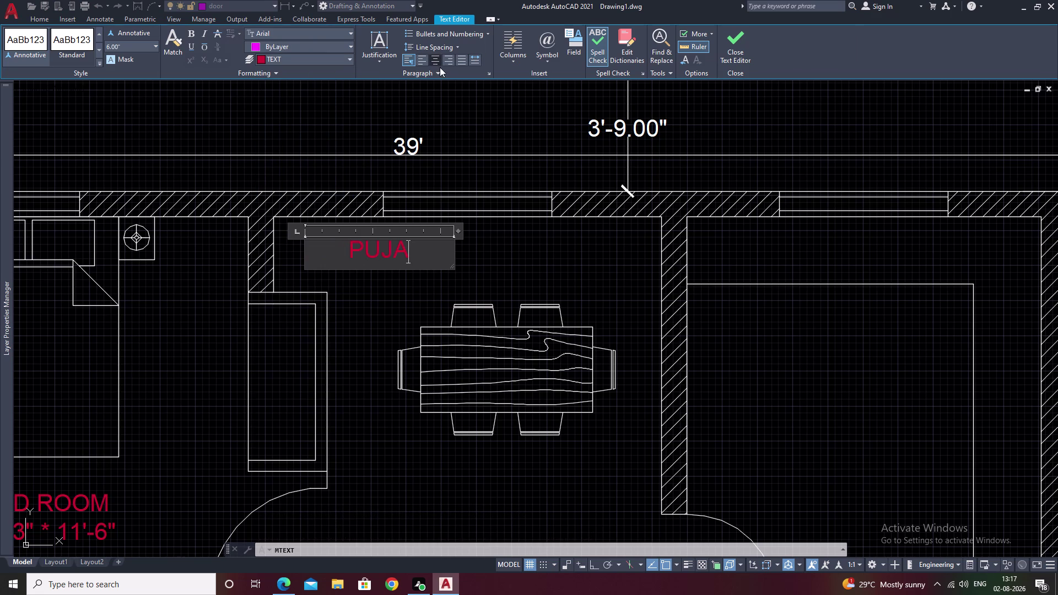
click(352, 252)
key(Return)
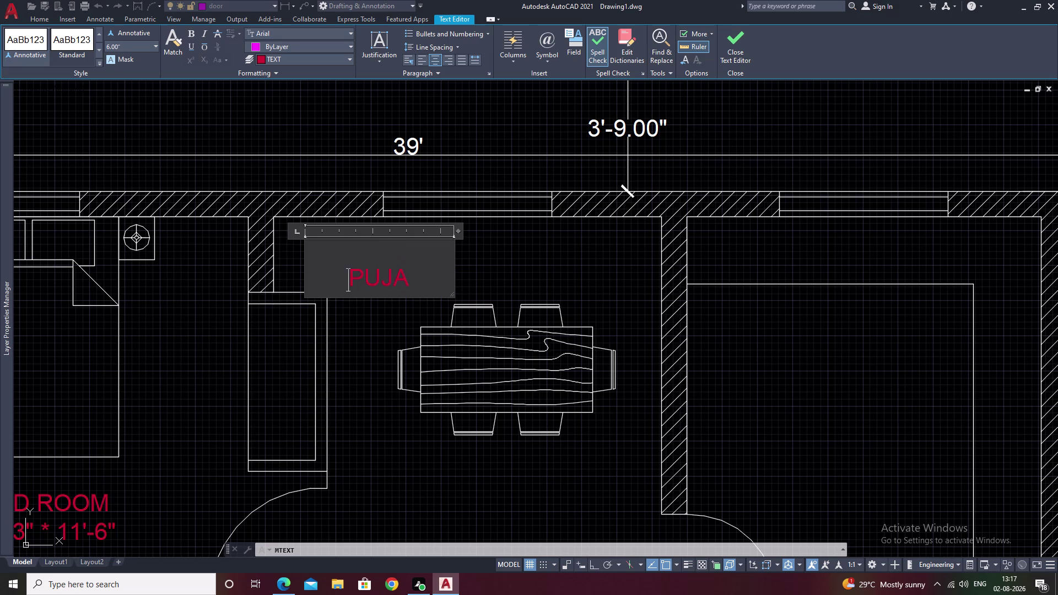
key(ctrl+z)
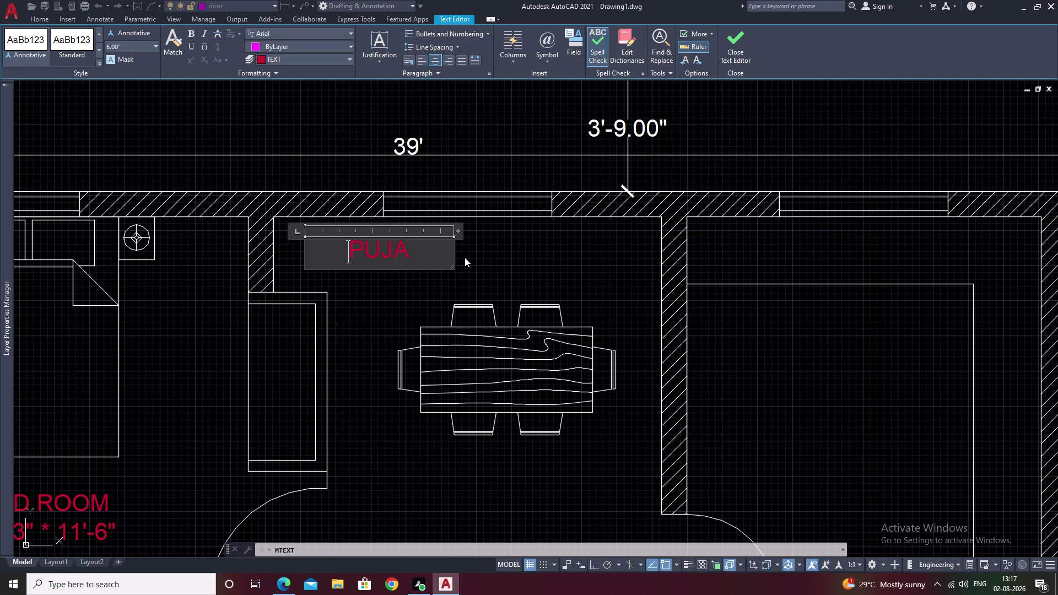
click(294, 161)
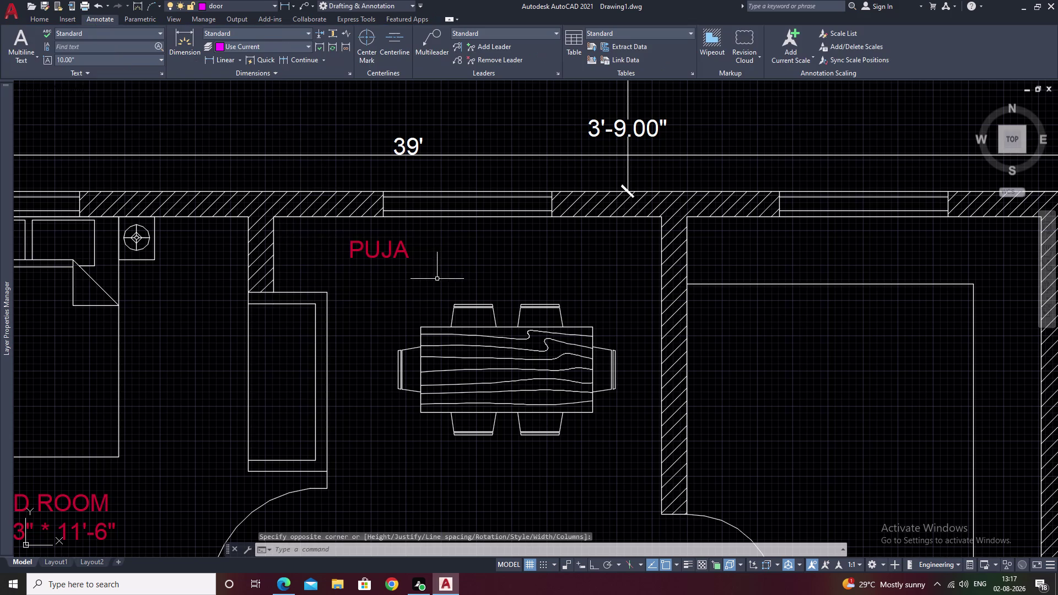
middle_drag(552, 321, 458, 242)
middle_drag(418, 354, 337, 357)
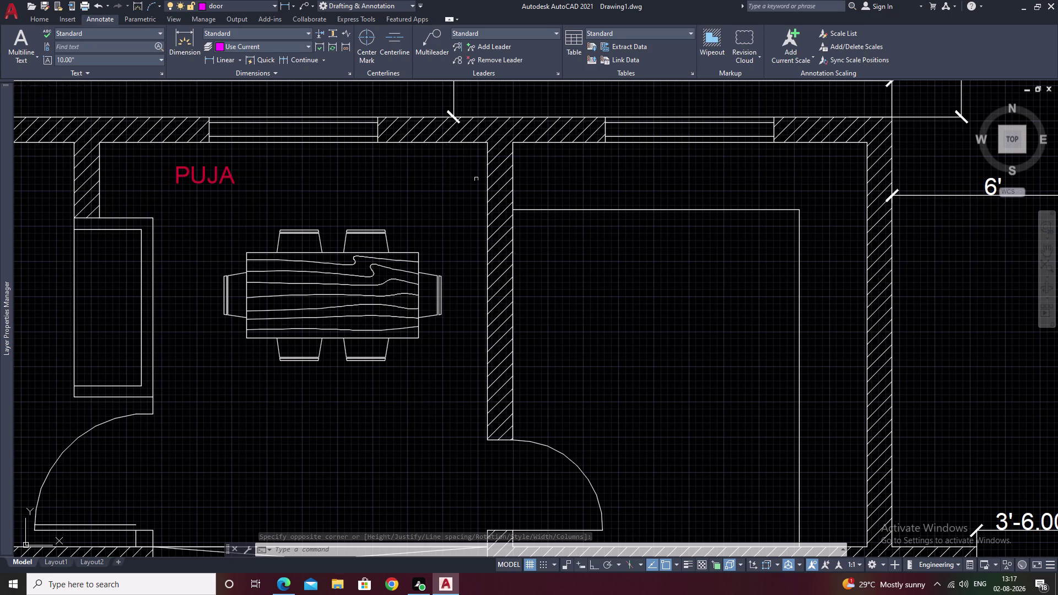
Start a multiline text label and outline its box inside the kitchen.
text(T)
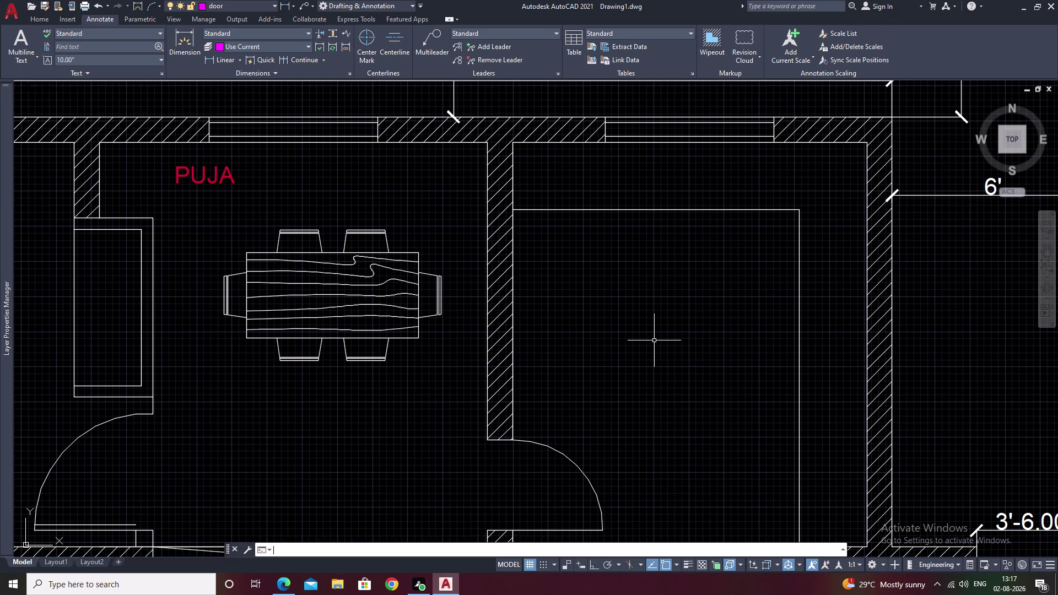
key(space)
drag(593, 299, 733, 311)
click(747, 313)
drag(750, 315, 751, 322)
drag(752, 326, 754, 336)
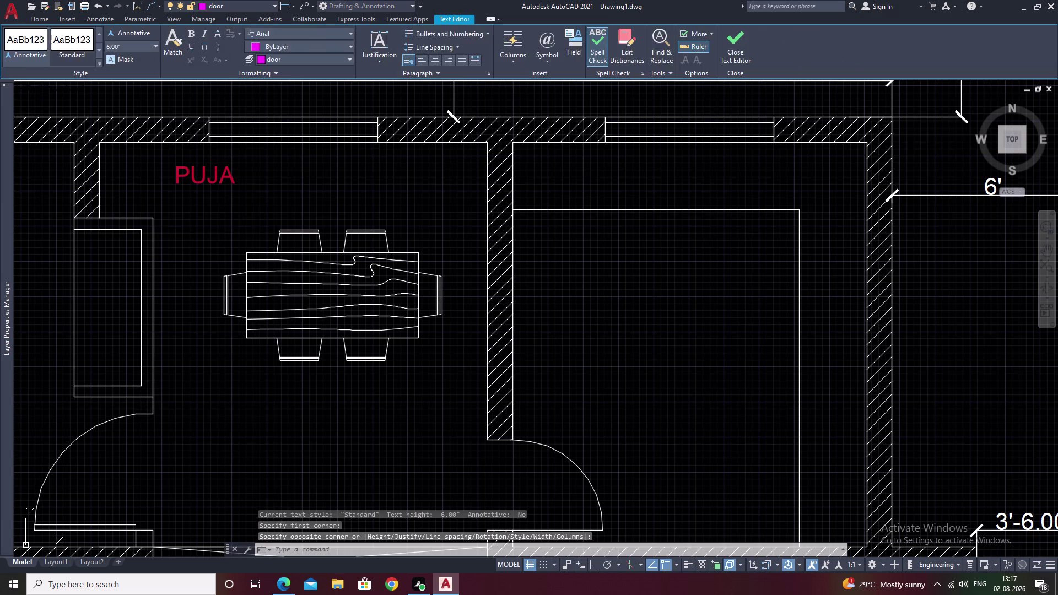
key(space)
drag(567, 303, 649, 320)
drag(662, 324, 685, 336)
drag(690, 338, 701, 347)
drag(716, 355, 734, 363)
key(space)
drag(584, 295, 664, 318)
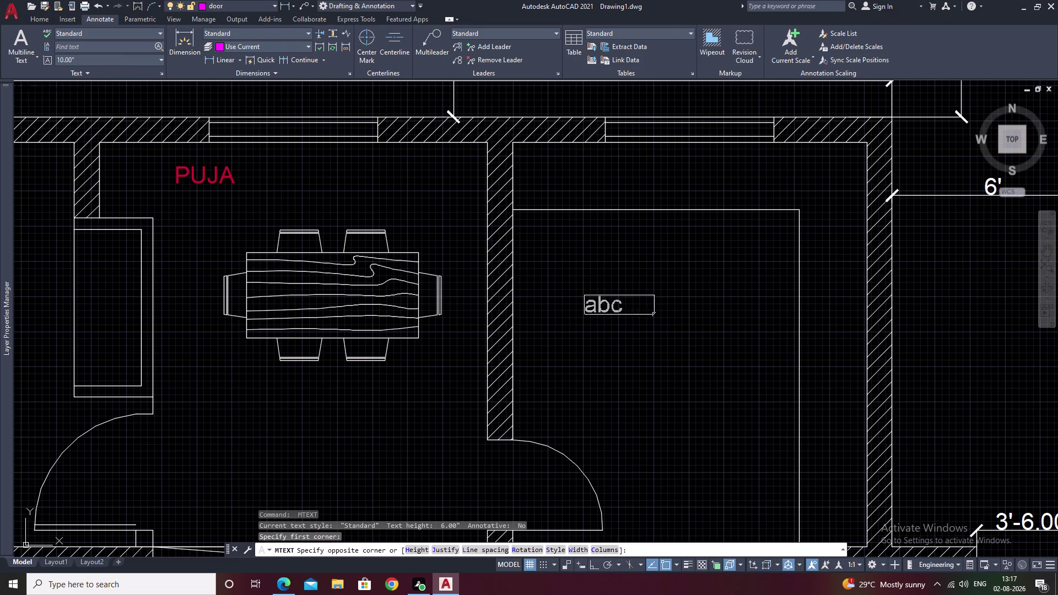
drag(664, 317, 724, 345)
click(736, 348)
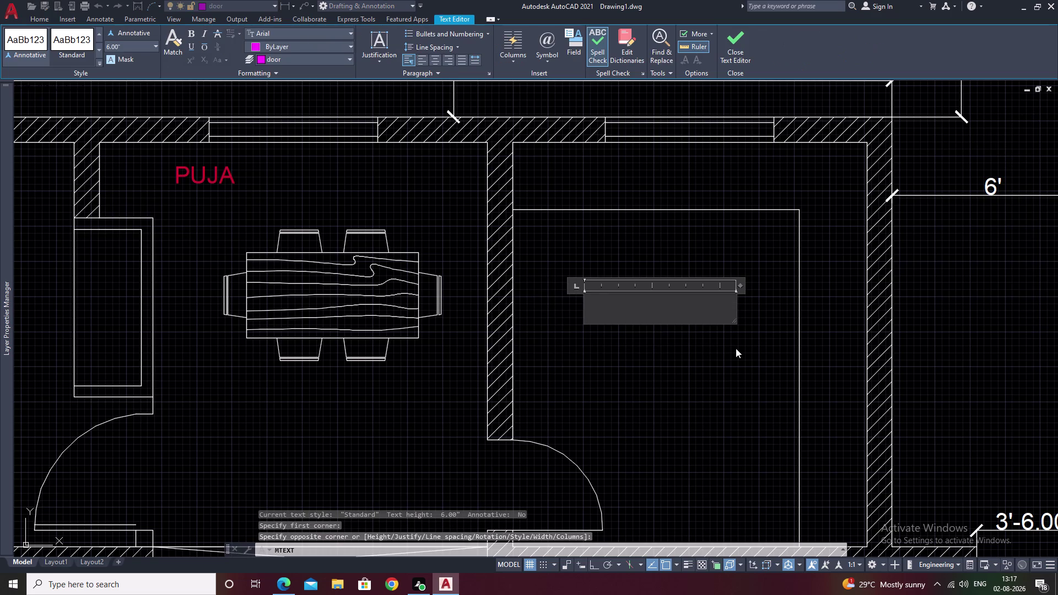
Type the room name KITCHEN, correcting the mistyped last letter.
text(KITCHEB)
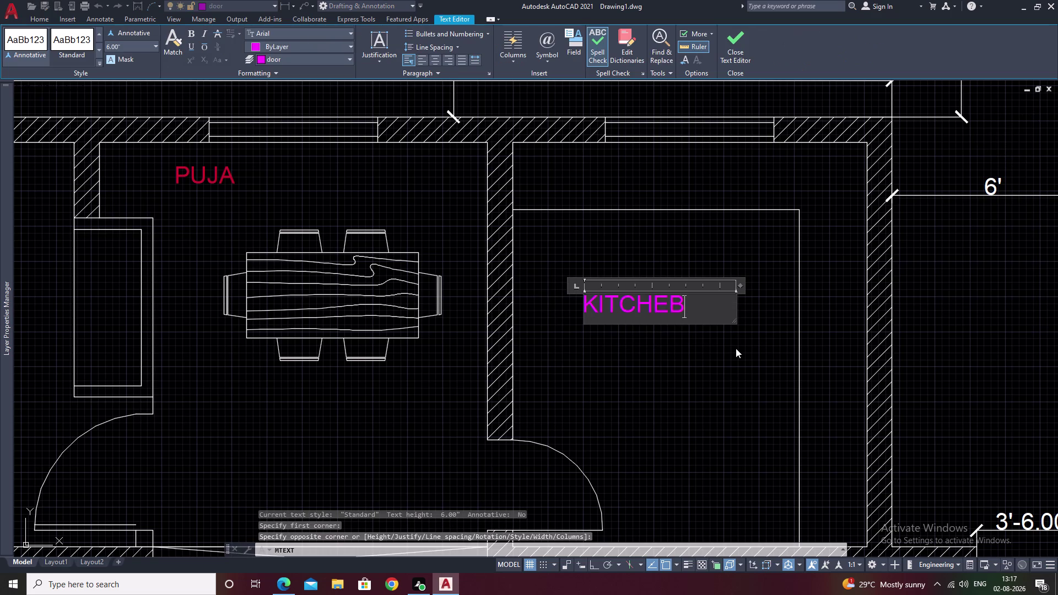
key(Return)
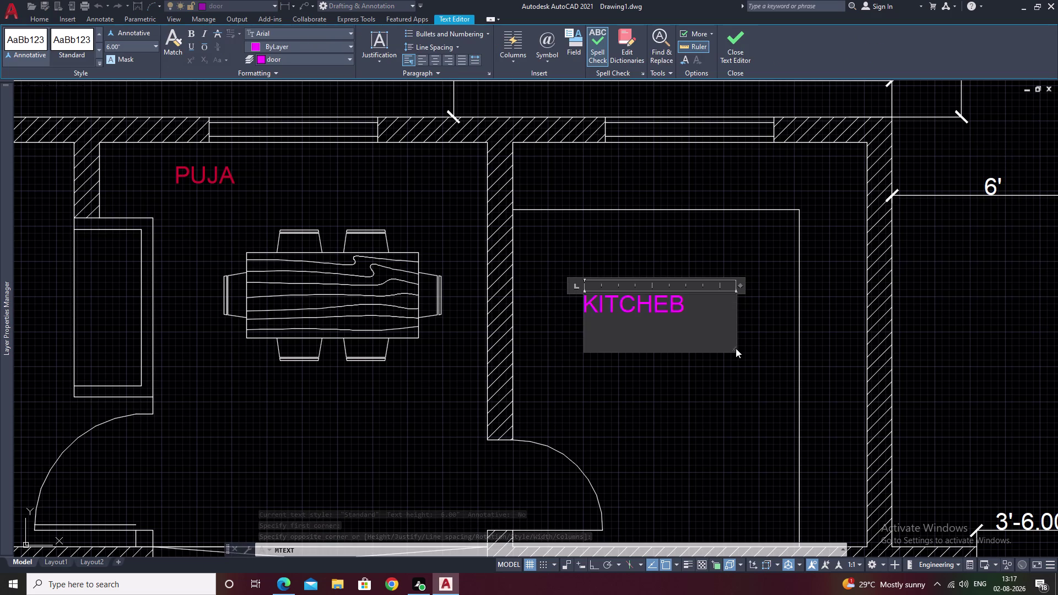
key(h)
key(BackSpace)
key(BackSpace)
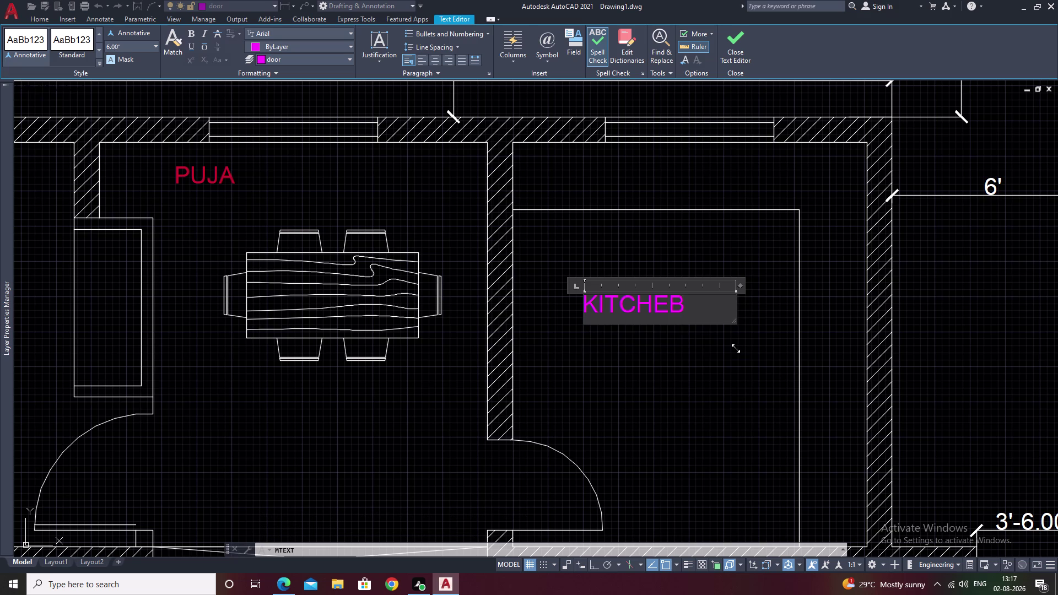
key(BackSpace)
key(h)
Put the kitchen label on the red TEXT layer and centre it.
click(285, 59)
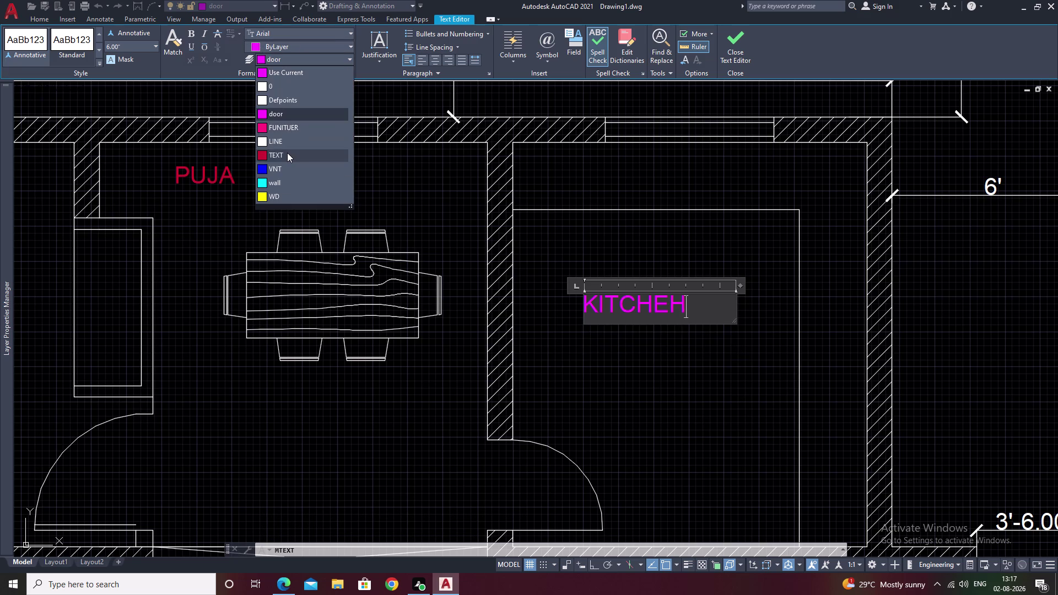
click(287, 152)
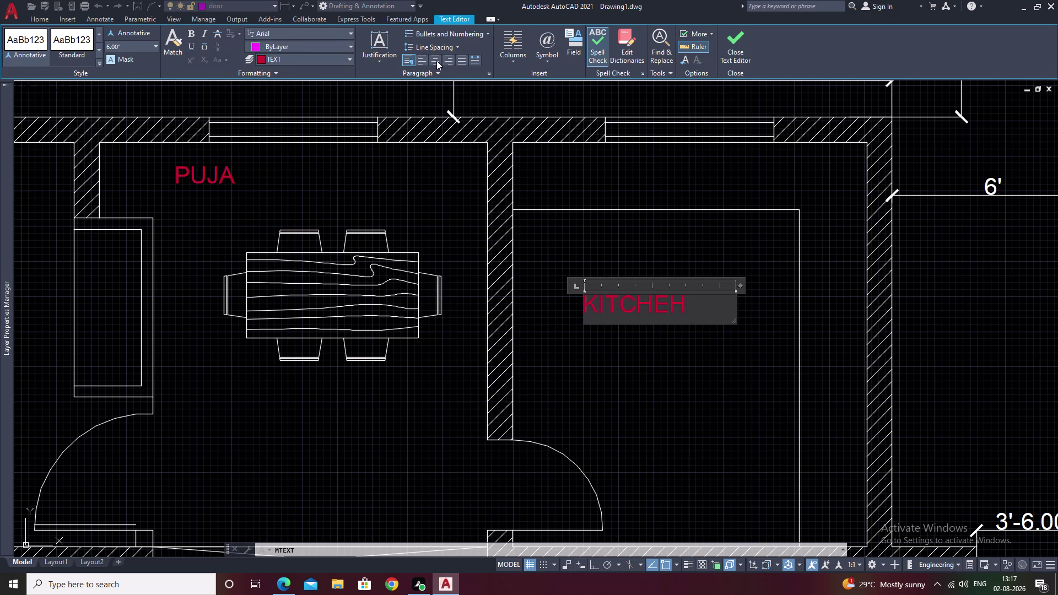
click(436, 60)
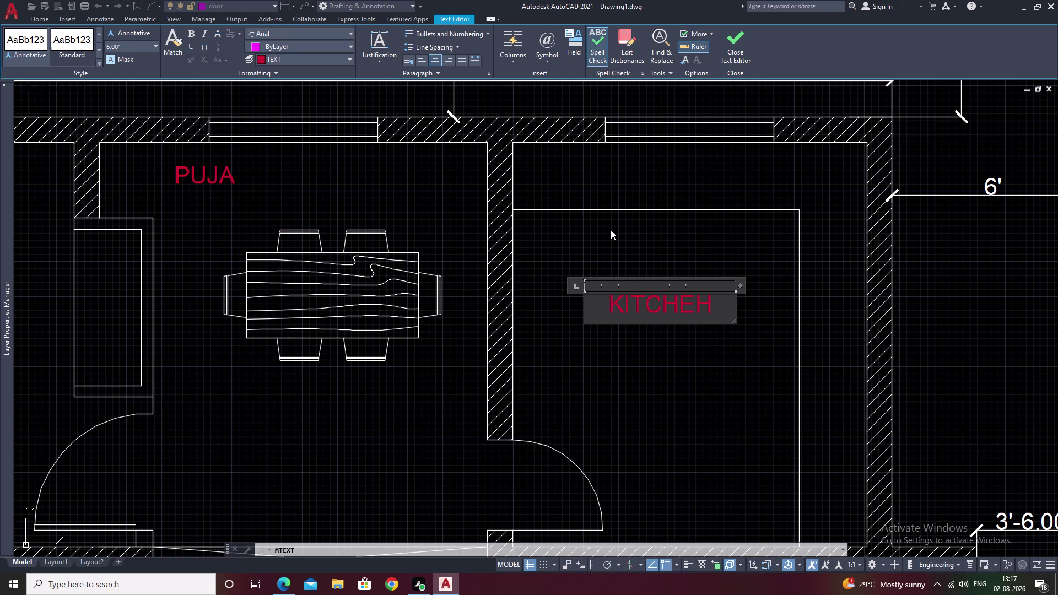
click(608, 305)
Add the size 10'-6" * 12'-0" on a new line and finish the label.
key(Return)
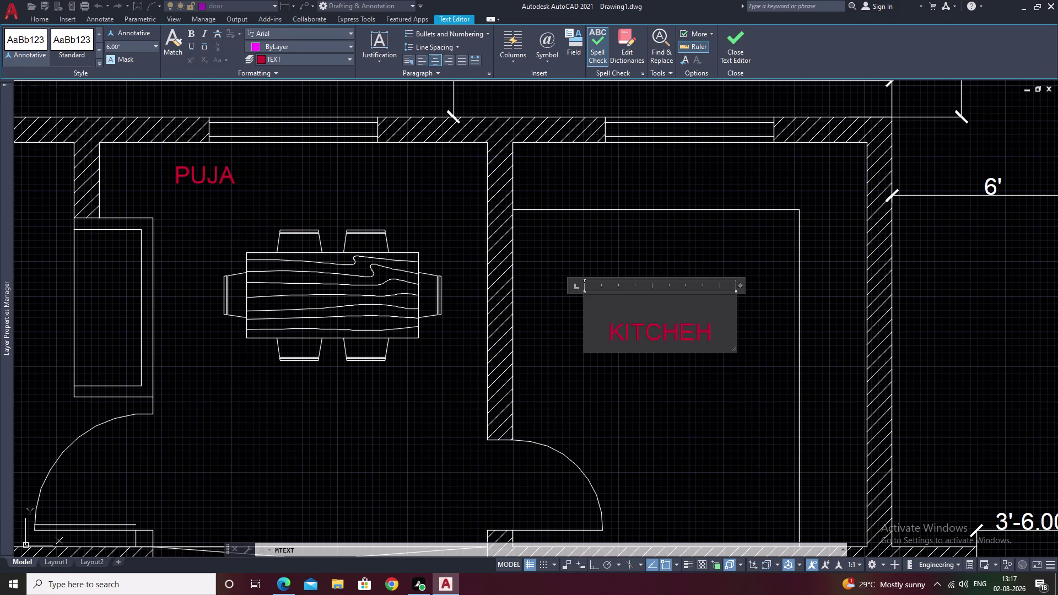
click(718, 329)
key(Return)
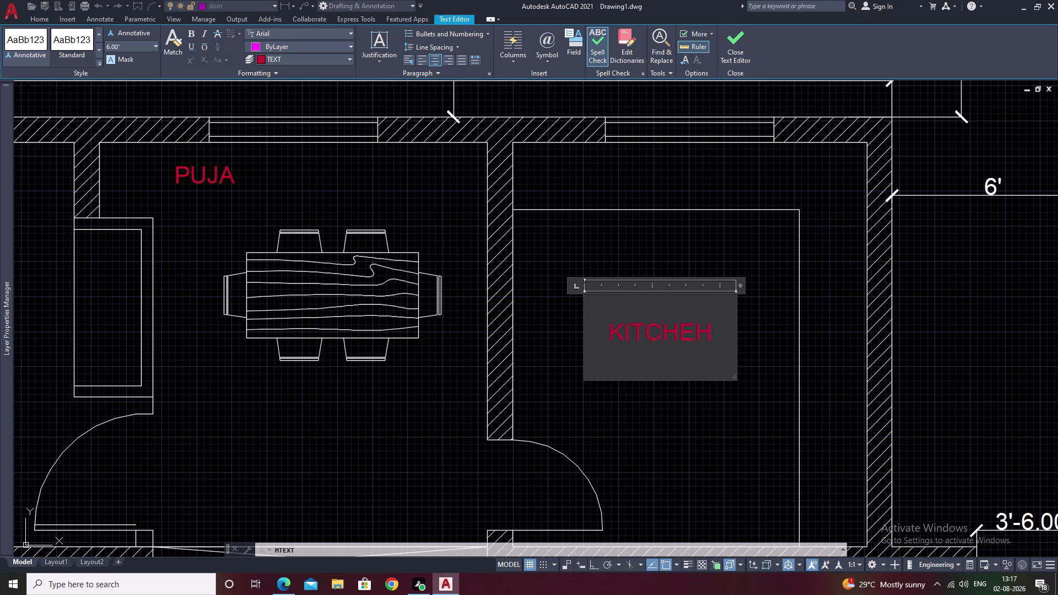
text(10')
text(-6)
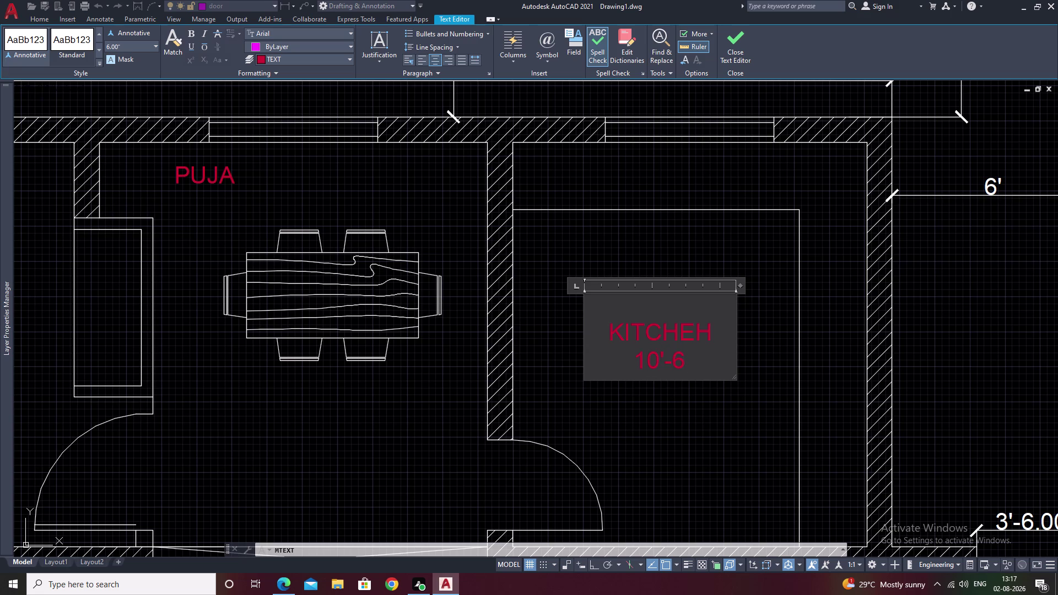
key(shift+quotedbl)
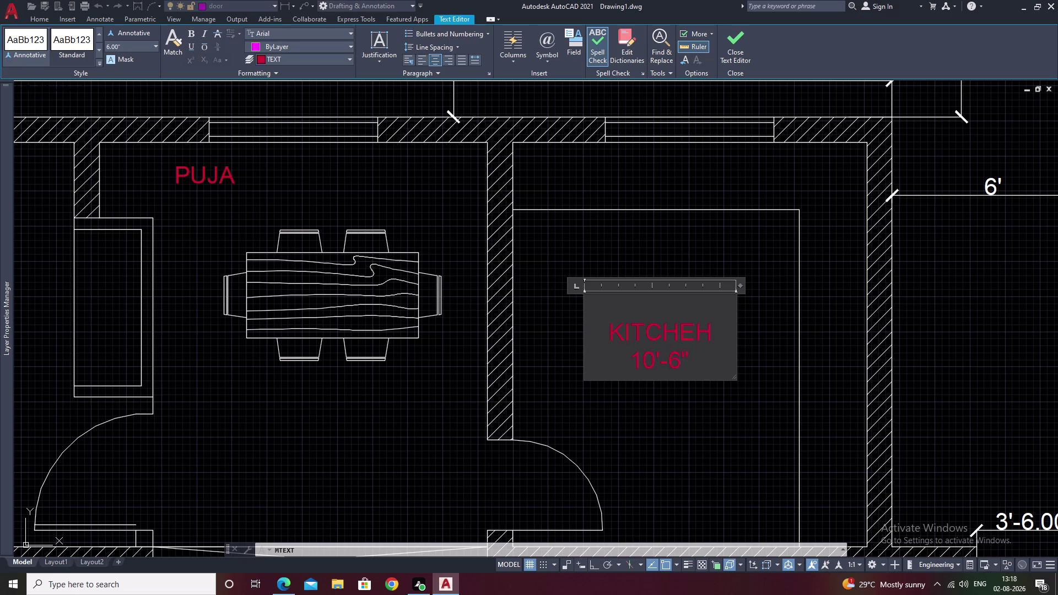
key(space)
text(*)
key(space)
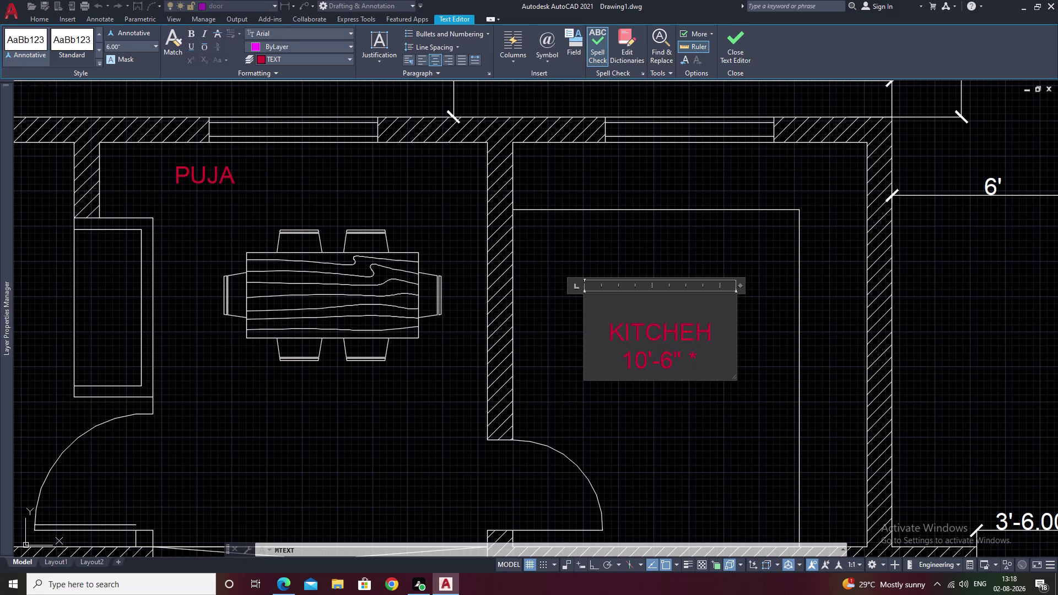
text(12)
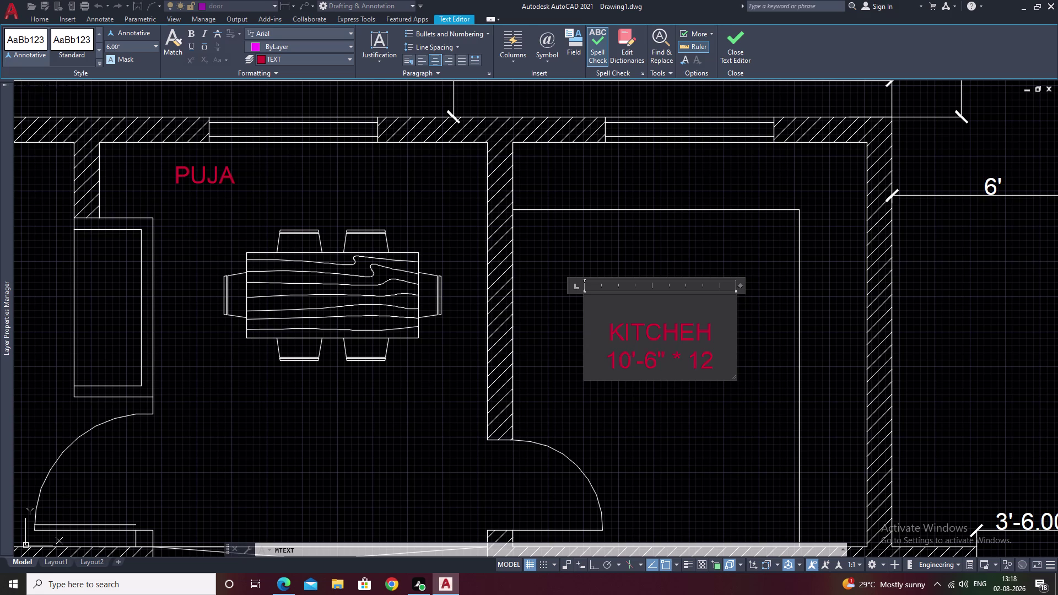
key(apostrophe)
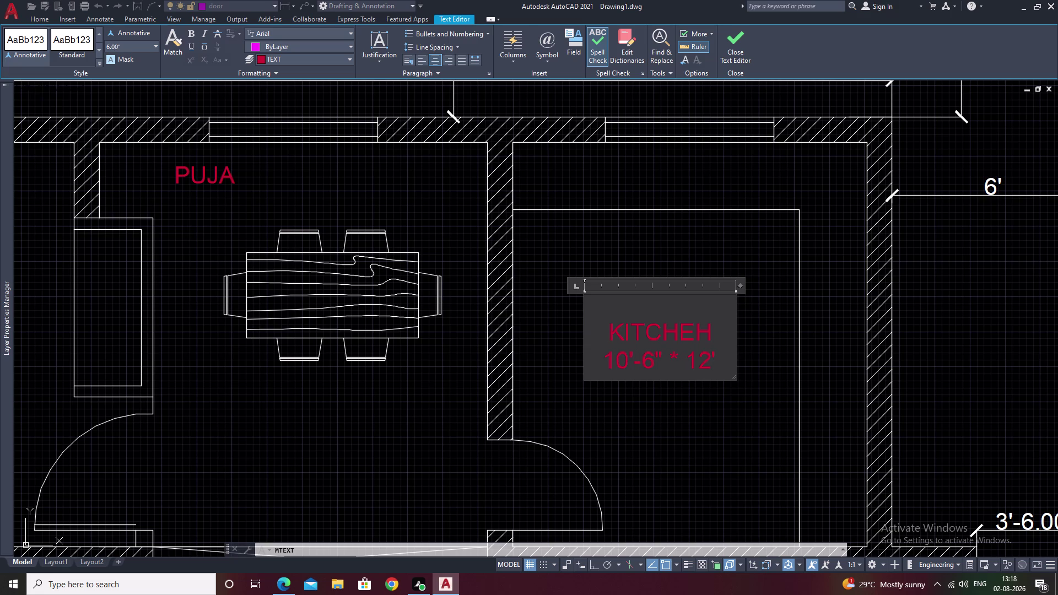
key(minus)
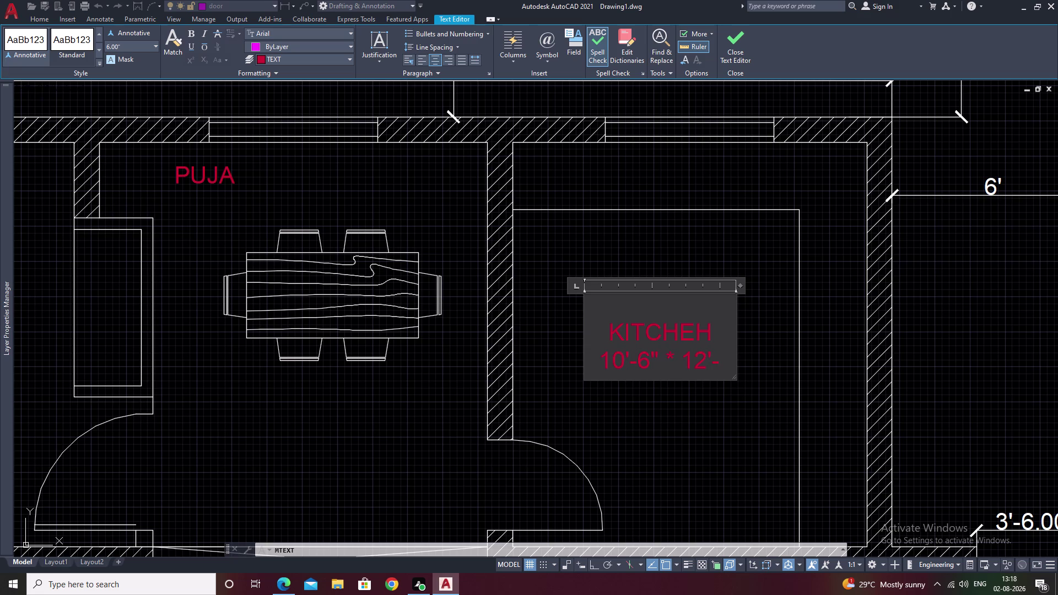
key(0)
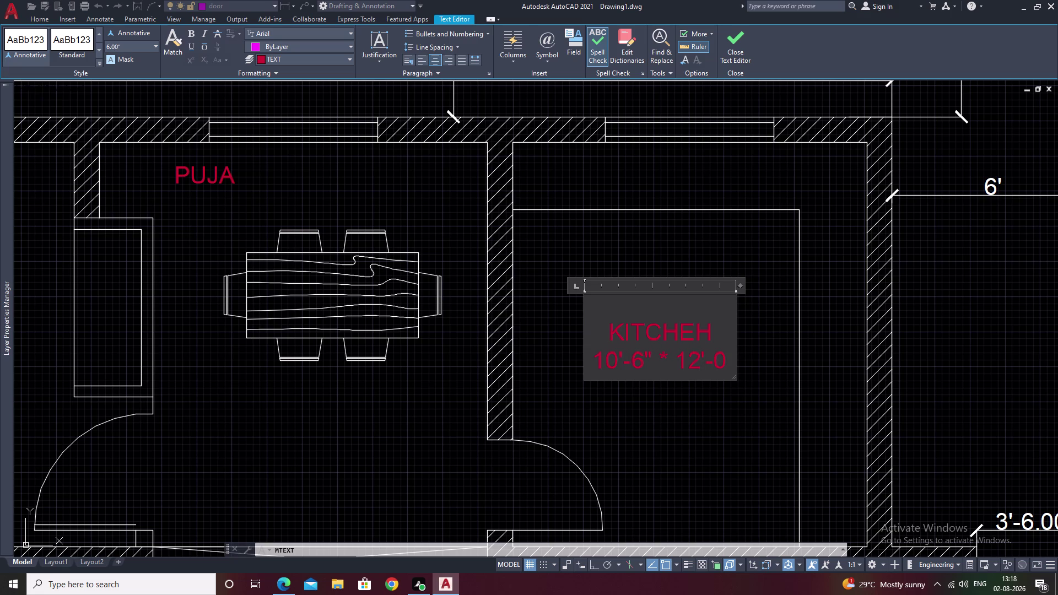
key(shift+quotedbl)
click(714, 484)
middle_drag(669, 430, 663, 284)
Pan to the middle-left bedroom and draw a multiline text box inside it.
middle_drag(603, 331, 752, 272)
middle_drag(482, 288, 615, 267)
scroll(down, 3)
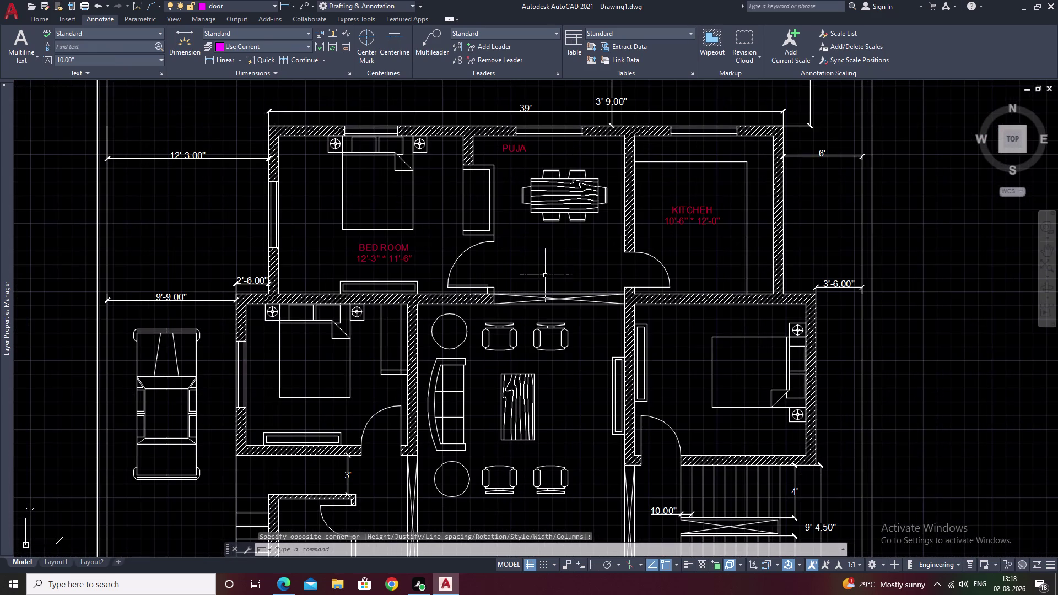
middle_drag(545, 275, 569, 232)
middle_drag(450, 343, 585, 316)
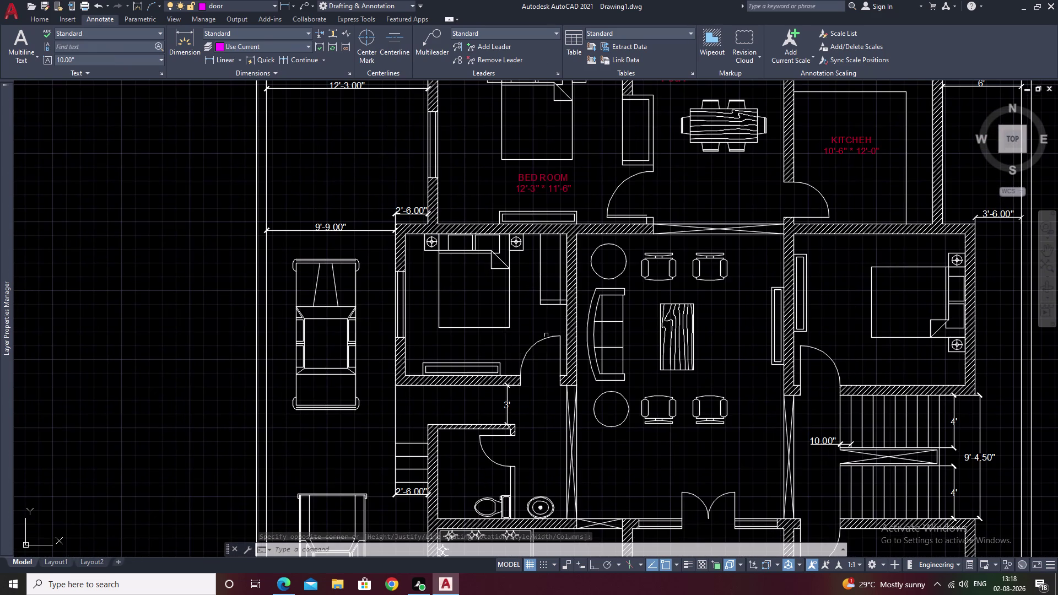
scroll(up, 3)
middle_drag(478, 348, 508, 269)
text(T)
key(space)
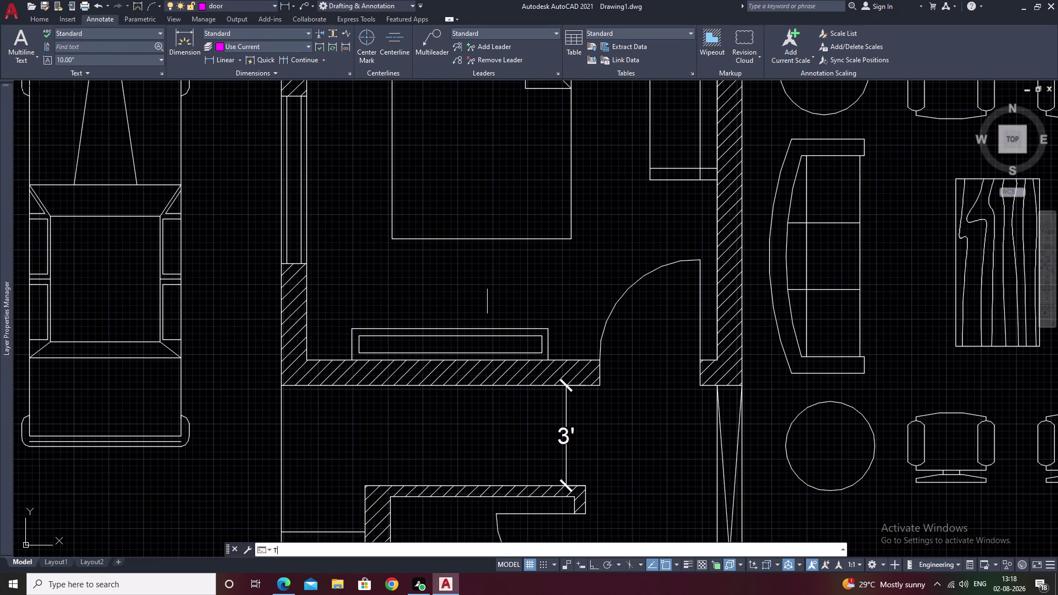
drag(402, 262, 579, 283)
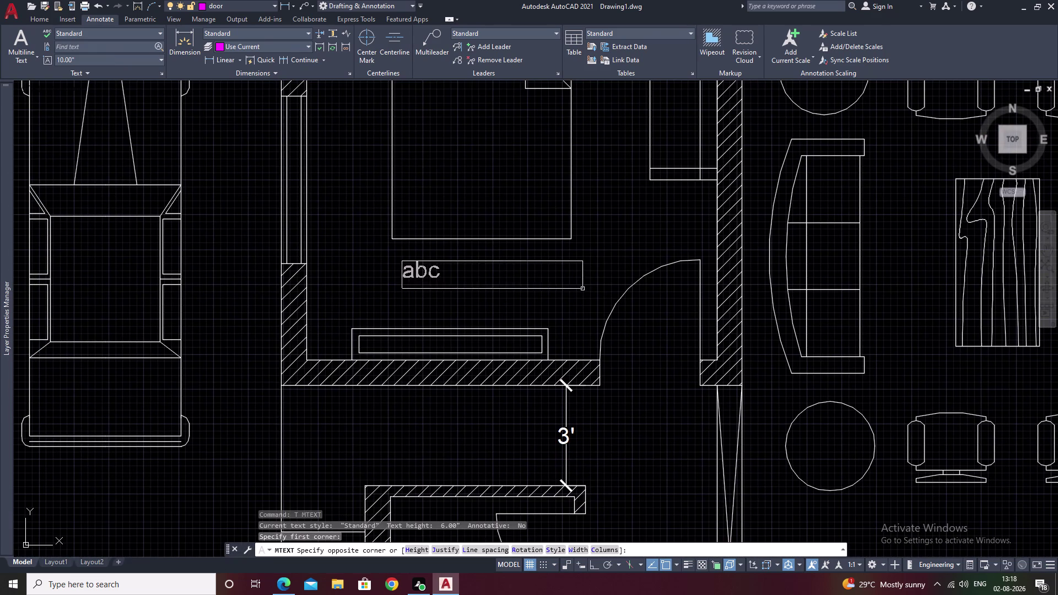
click(582, 289)
Type BED ROOM as the first line of the label.
text(BE)
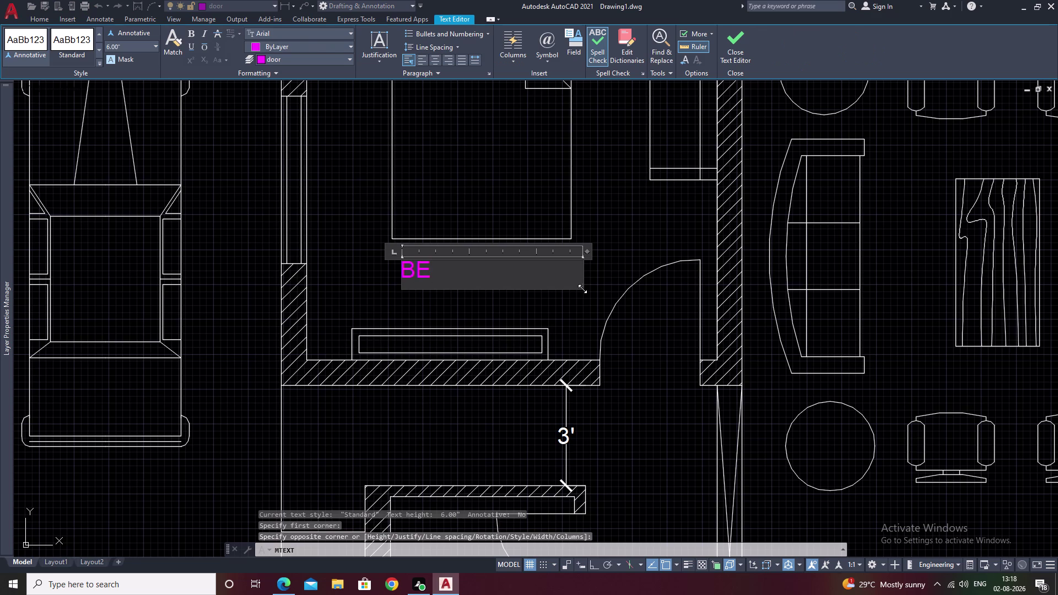
text(D ROO)
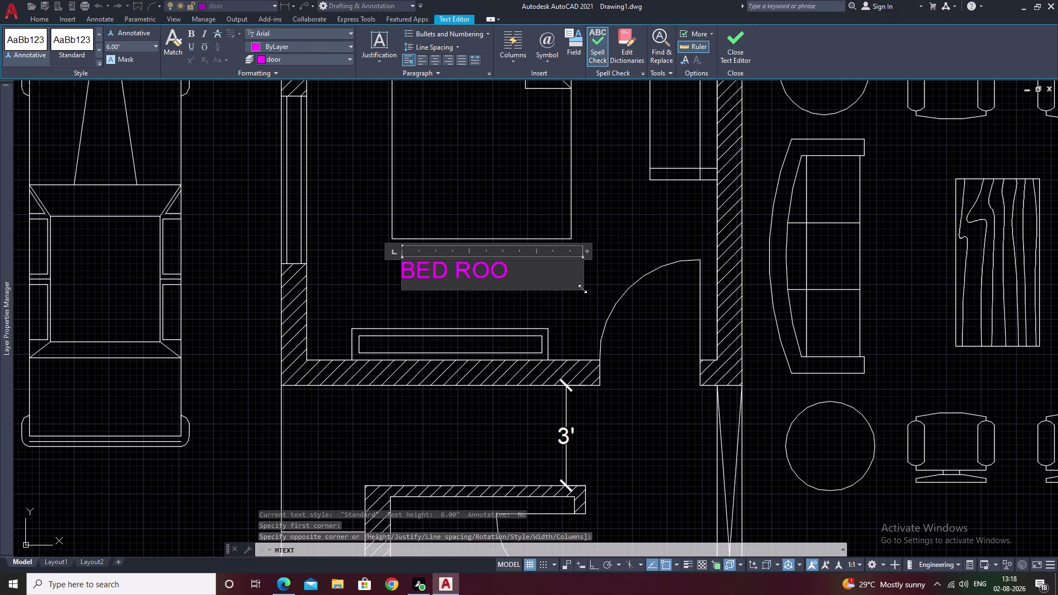
key(m)
key(Return)
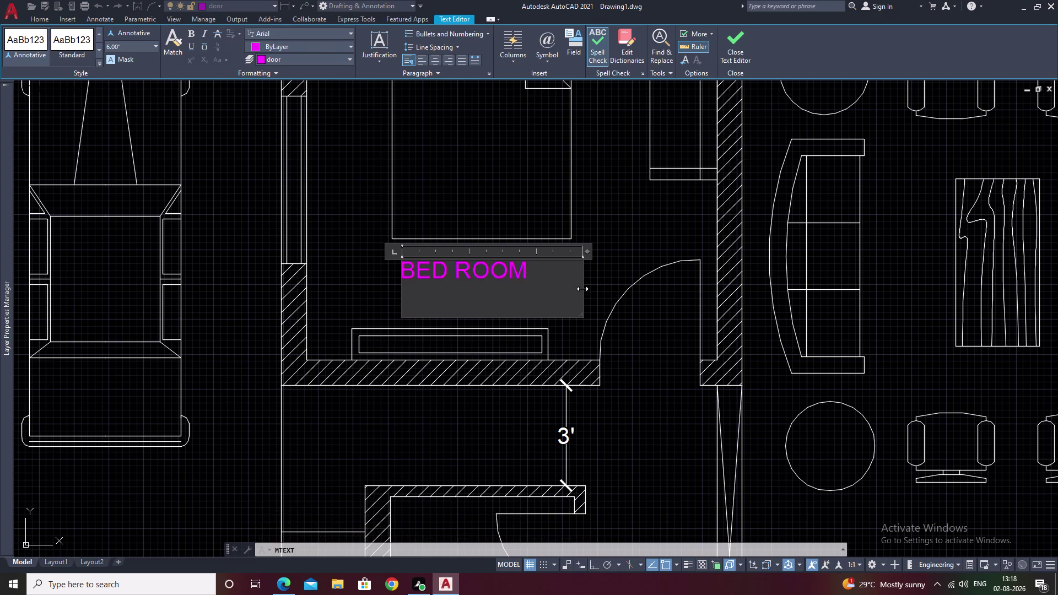
Type the bedroom size 12'-3" * 116" on the second line.
text(12)
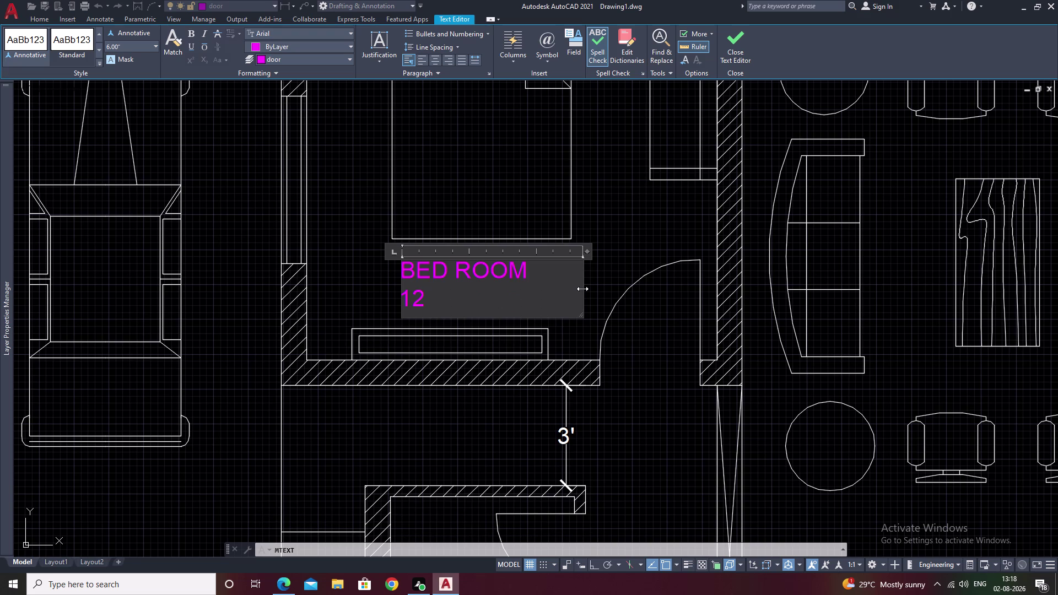
key(apostrophe)
key(minus)
key(3)
key(shift+colon)
key(BackSpace)
key(shift+quotedbl)
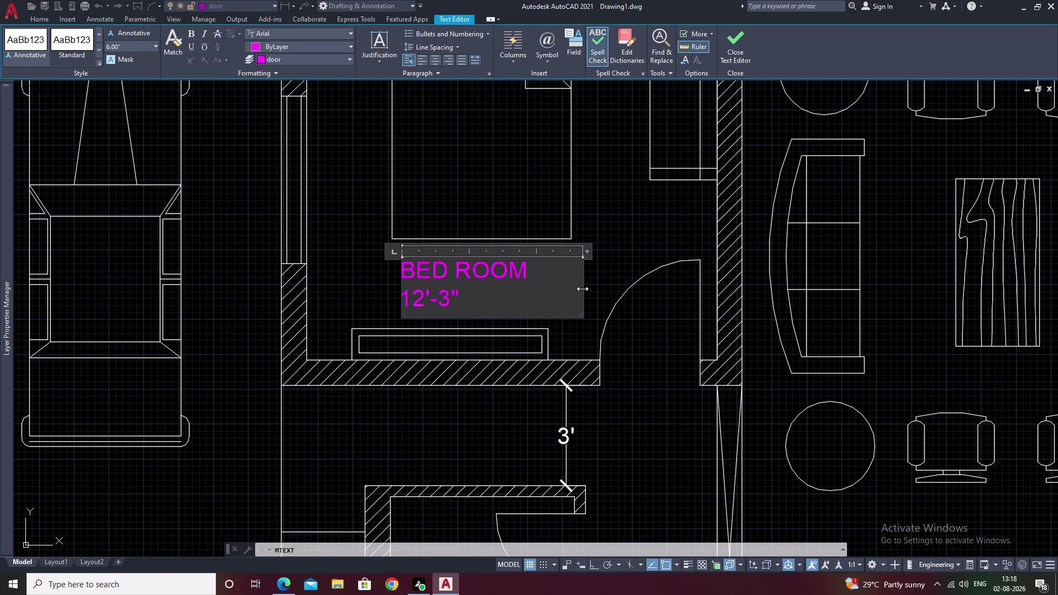
key(space)
text(*)
key(space)
text(11)
key(6)
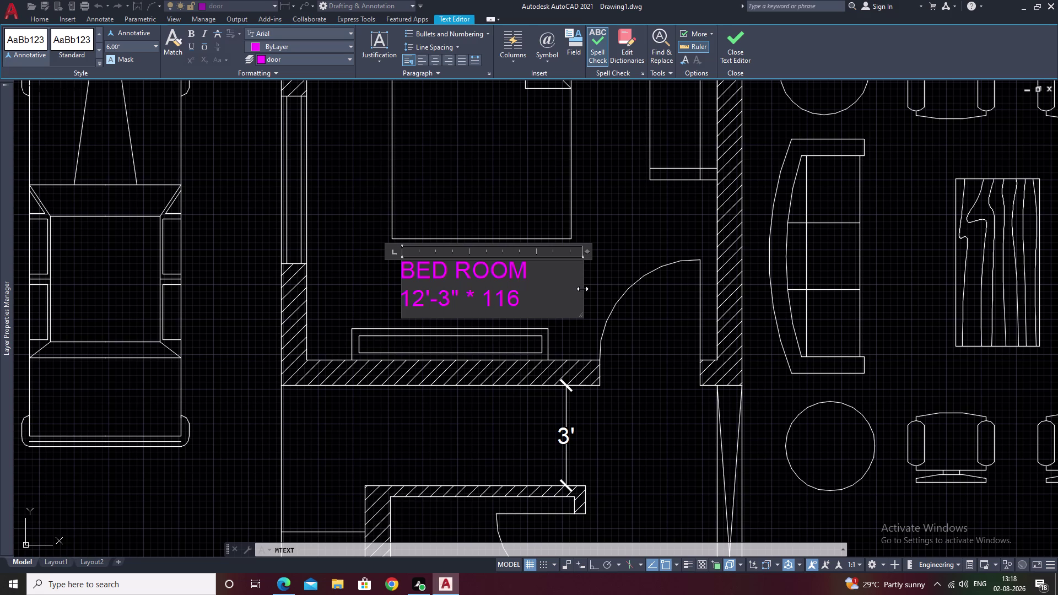
key(shift+quotedbl)
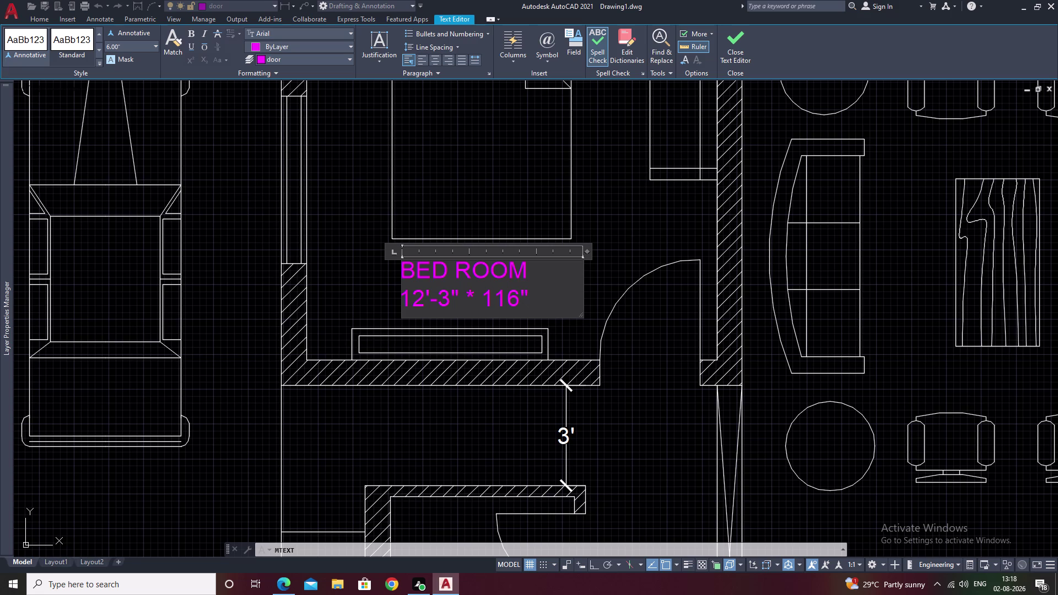
Correct the bedroom width from 116" to 11'-6".
click(507, 298)
key(apostrophe)
key(minus)
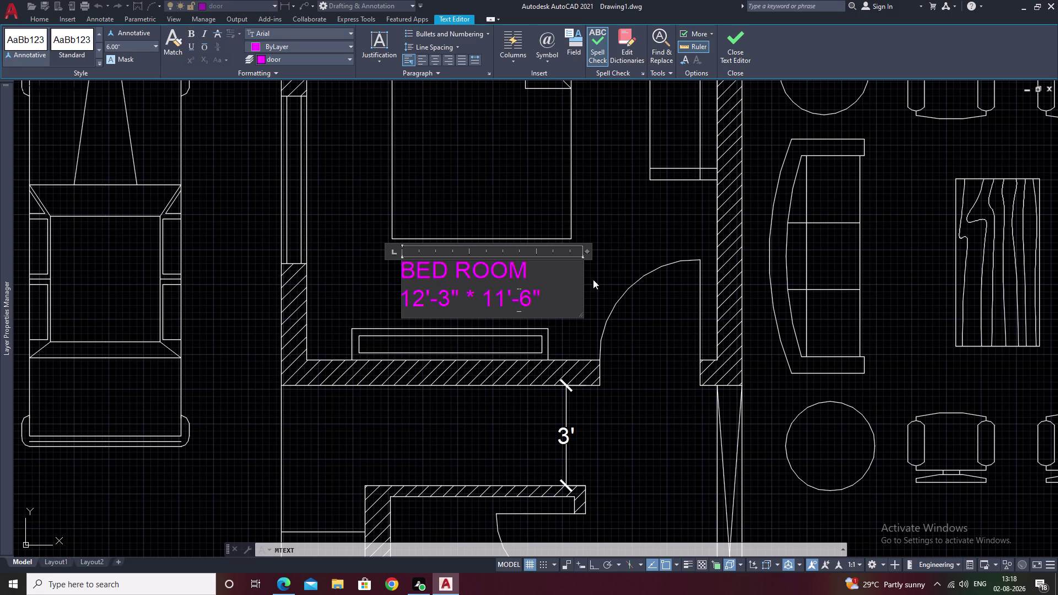
Put the bedroom label on the TEXT layer.
click(320, 64)
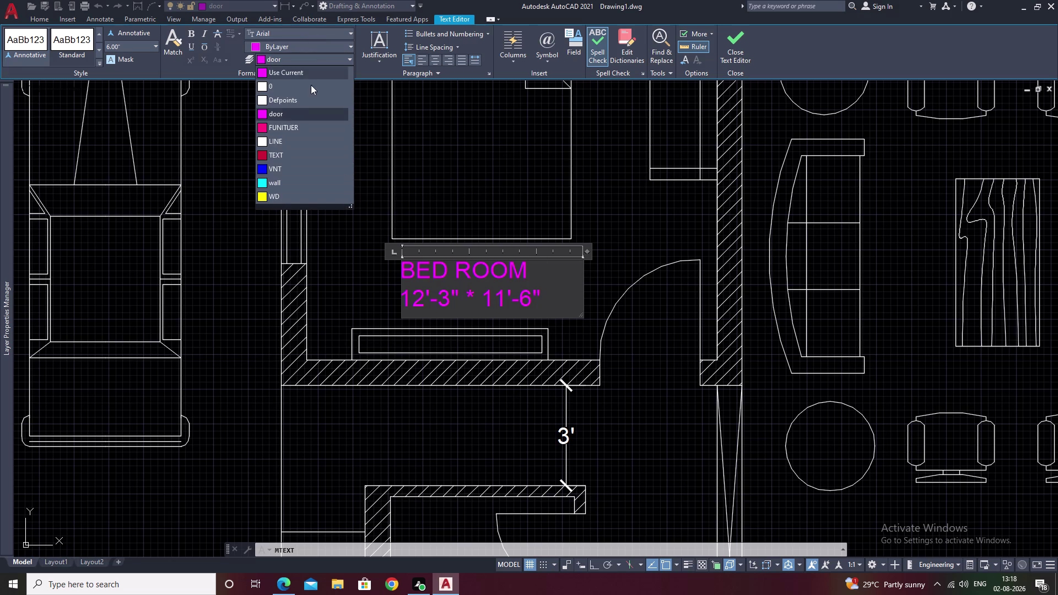
click(307, 155)
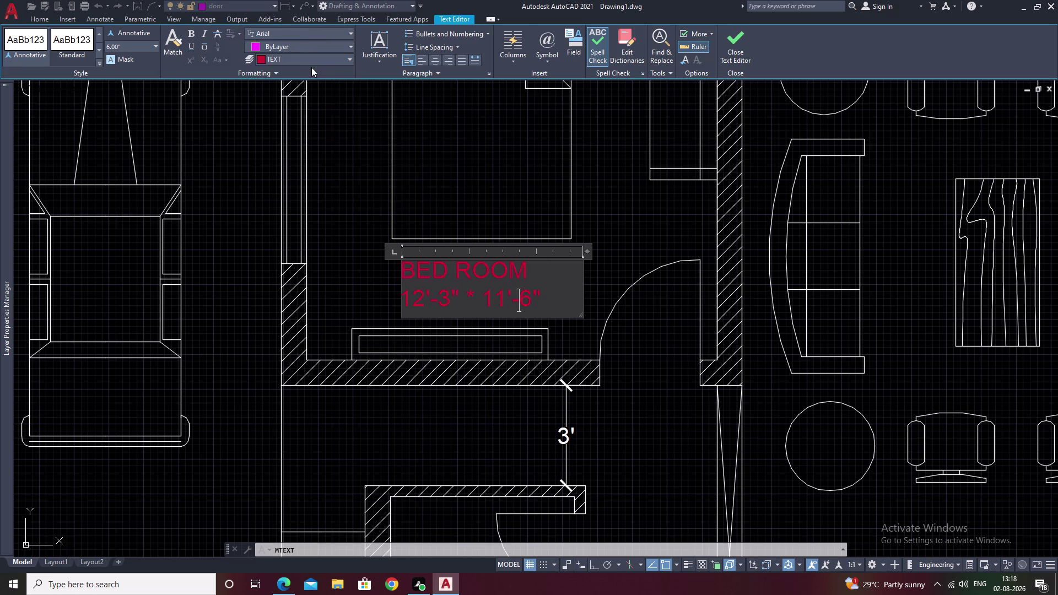
click(431, 58)
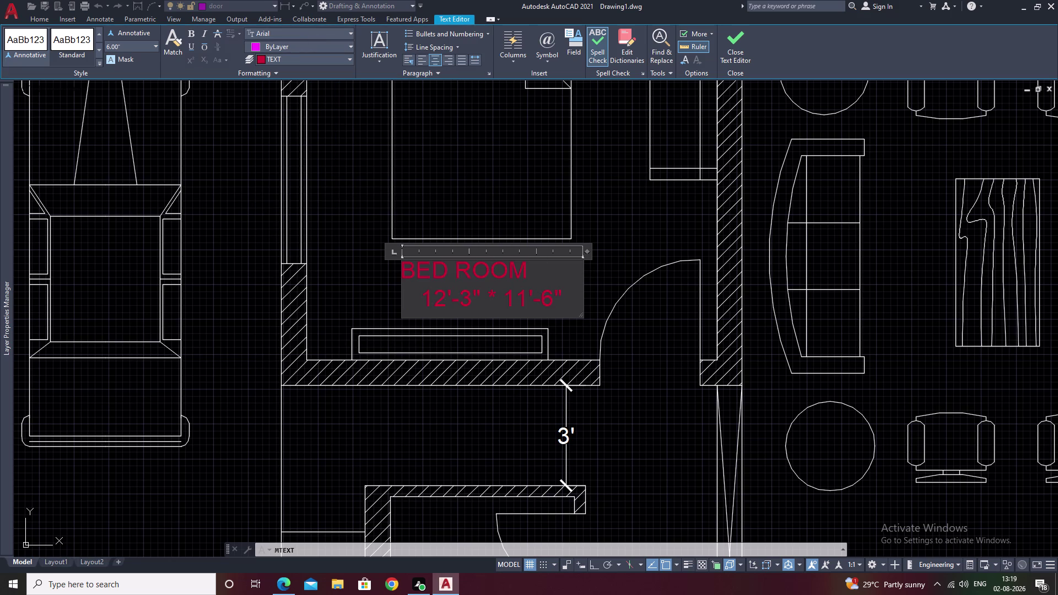
key(ctrl+z)
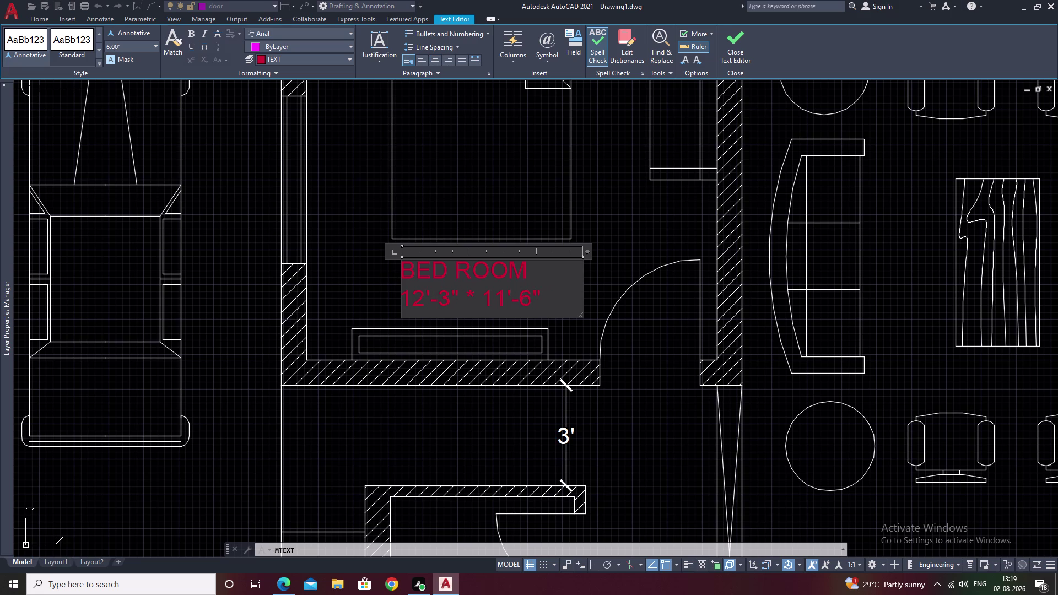
Centre both the BED ROOM and size lines, then close the editor.
click(403, 273)
click(435, 64)
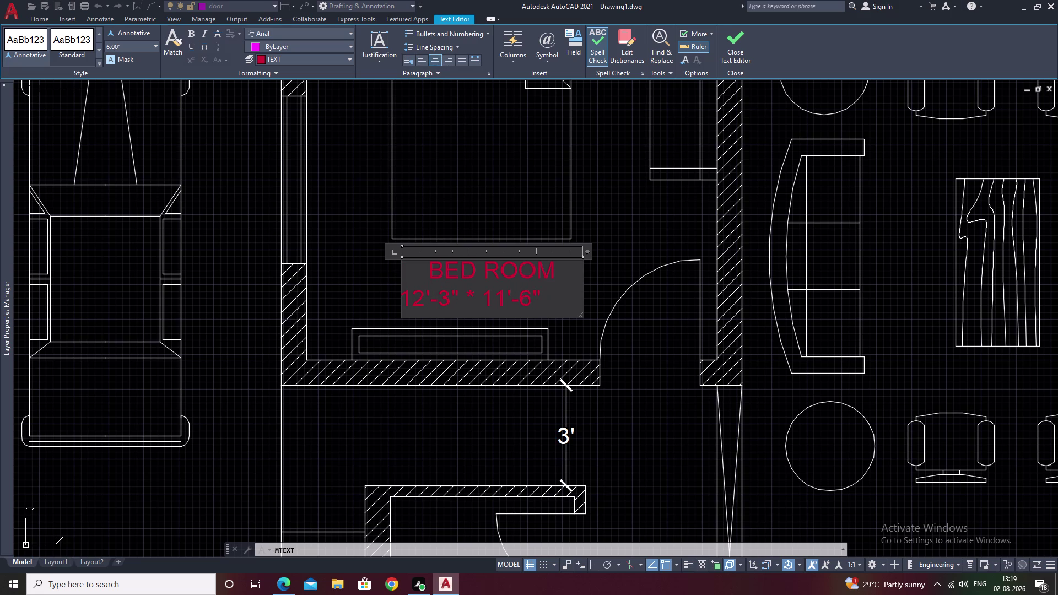
click(408, 302)
click(404, 303)
click(434, 60)
click(597, 216)
scroll(down, 3)
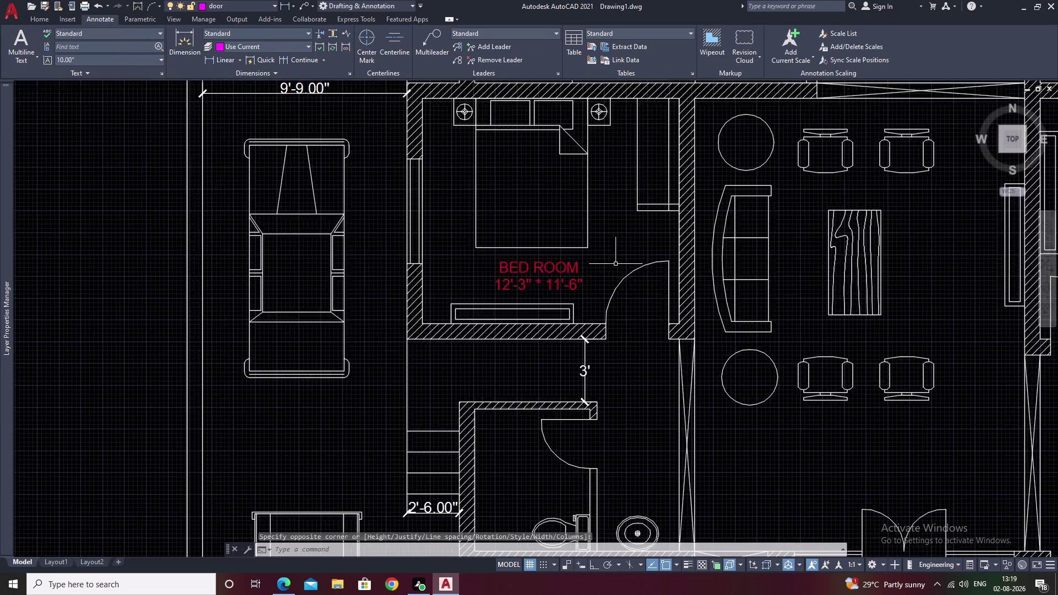
Draw a multiline text box below the living-room chairs and put it on the TEXT layer.
middle_drag(616, 264, 439, 251)
middle_drag(630, 271, 546, 262)
scroll(up, 3)
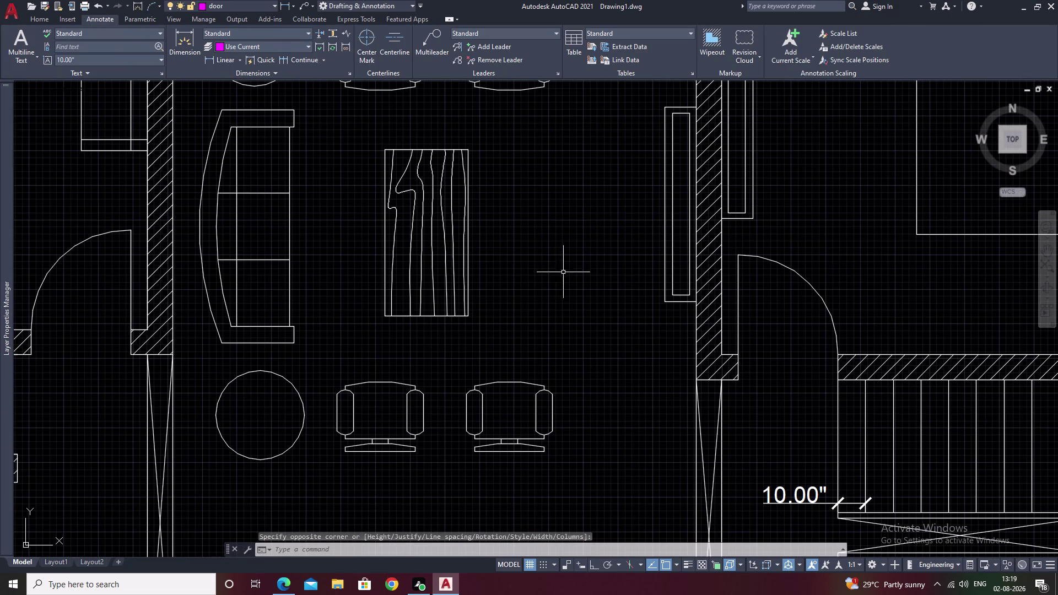
middle_drag(544, 304, 526, 168)
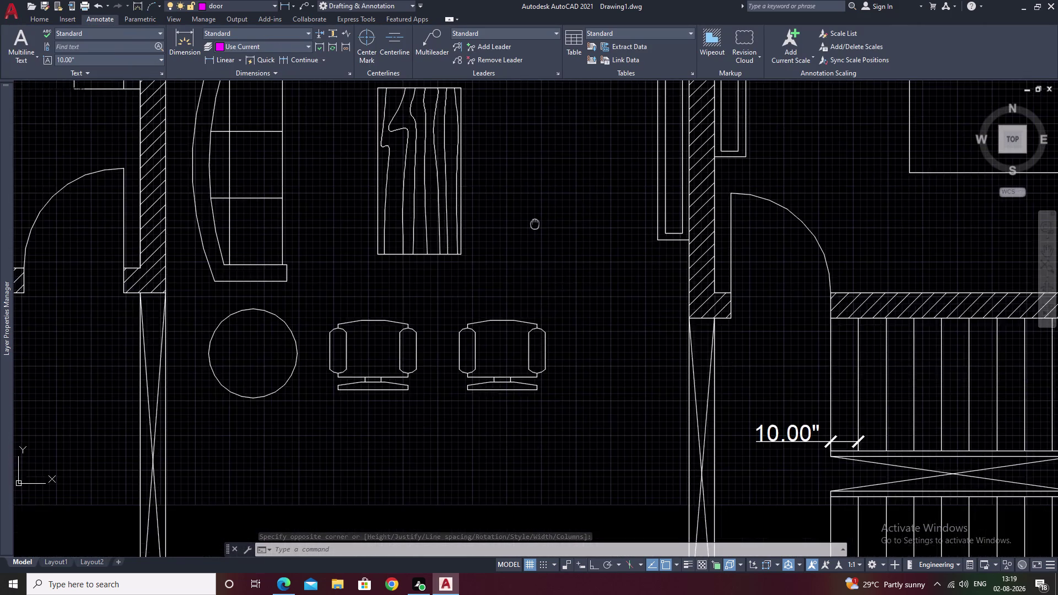
middle_drag(527, 168, 526, 166)
text(T)
key(space)
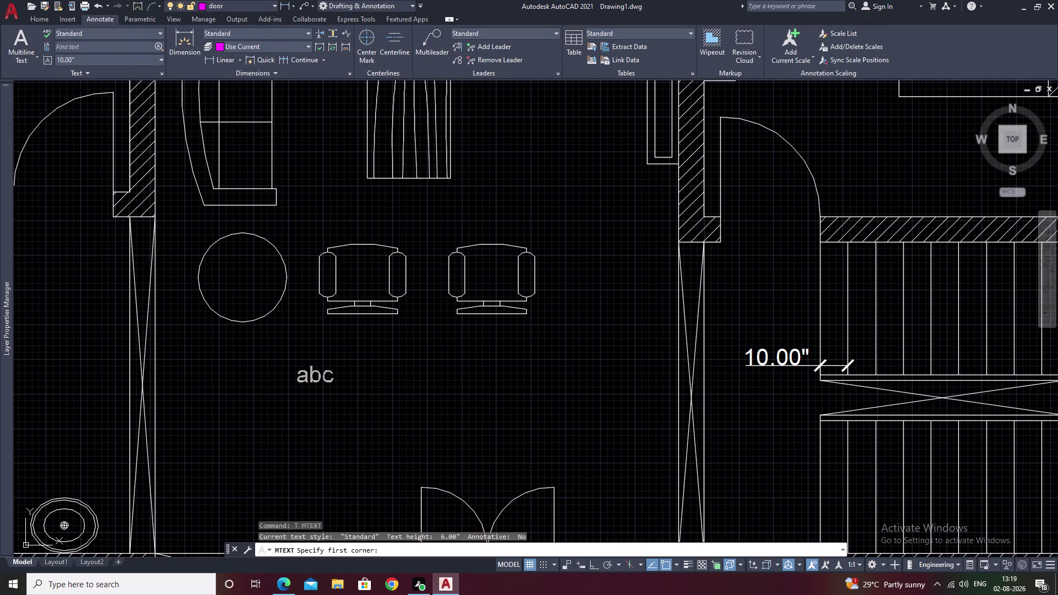
drag(296, 365, 444, 387)
triple_click(523, 393)
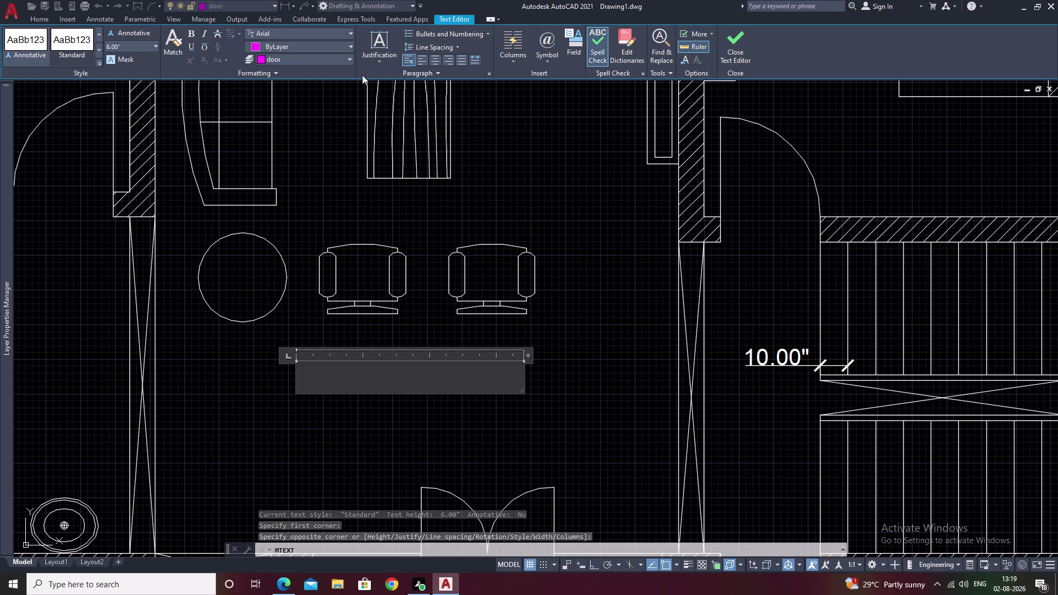
click(350, 56)
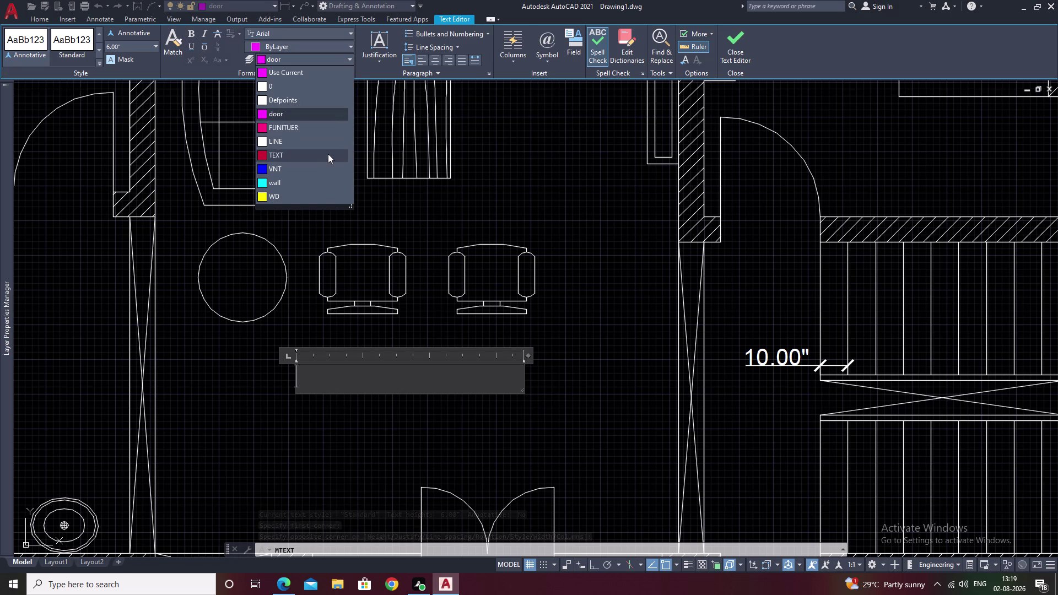
click(328, 153)
click(435, 59)
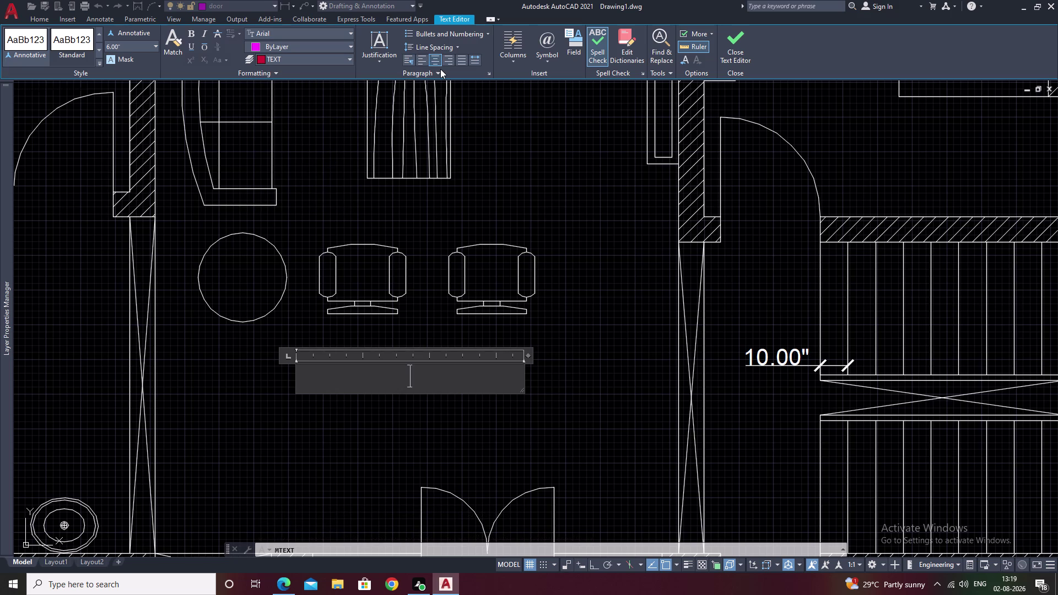
Type the room name LIVING AREA as the first line of the label.
text(LI)
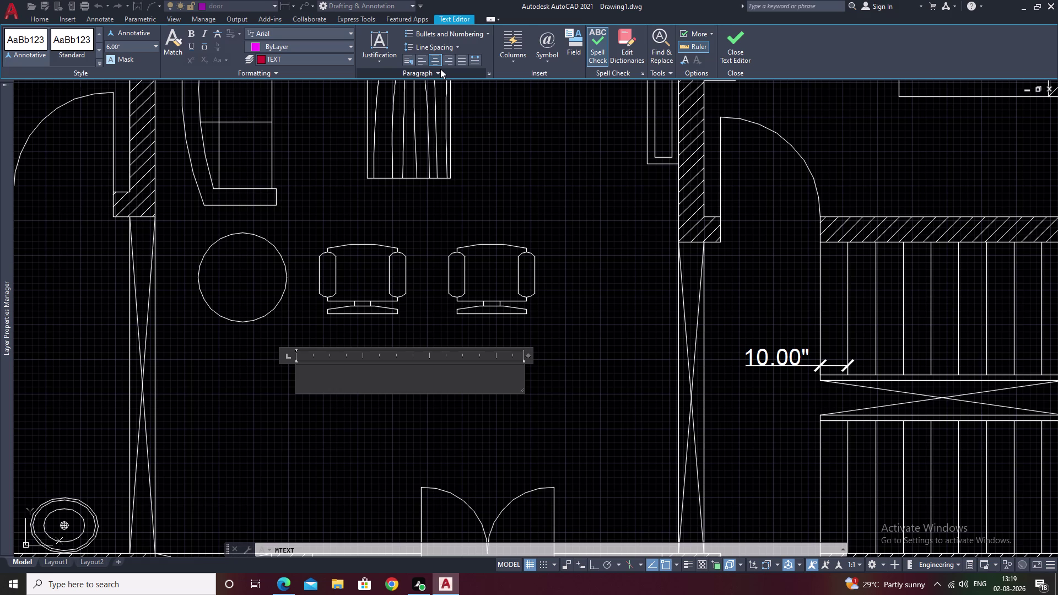
text(VIN)
double_click(396, 368)
text(LI)
text(V)
text(IN)
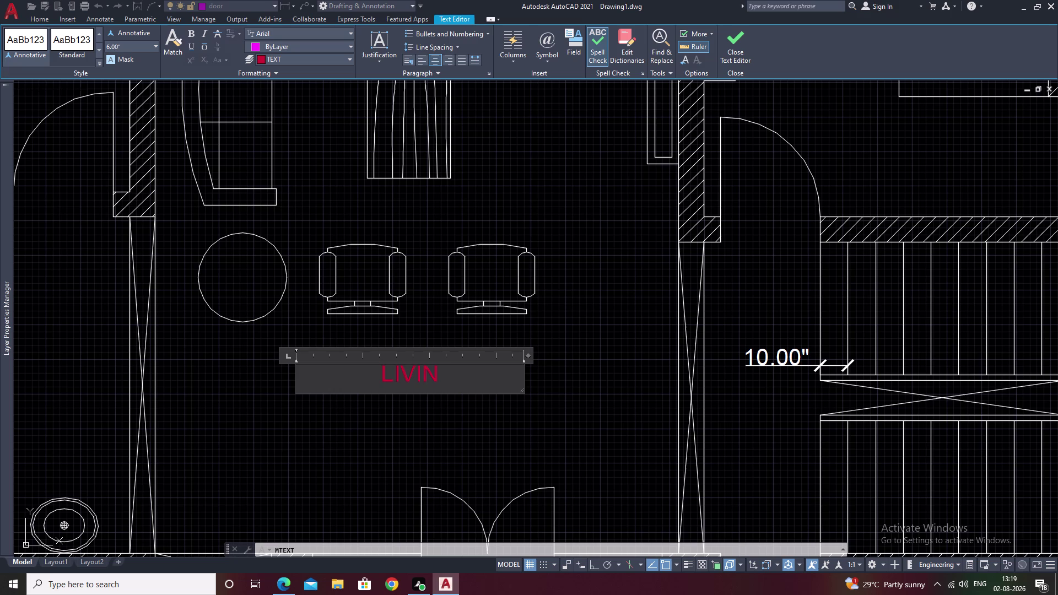
text(G)
key(space)
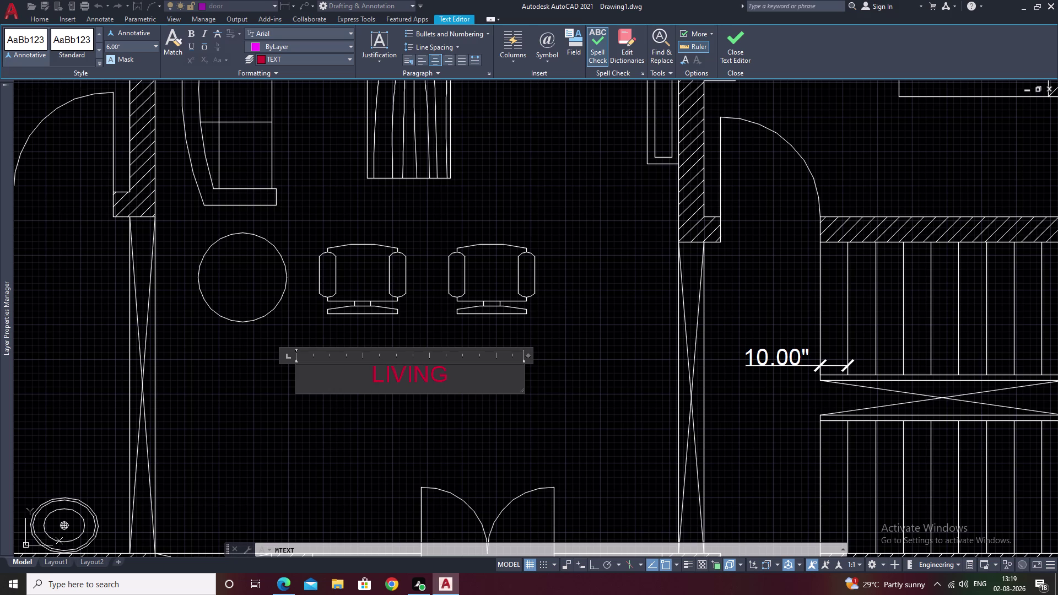
text(ARE)
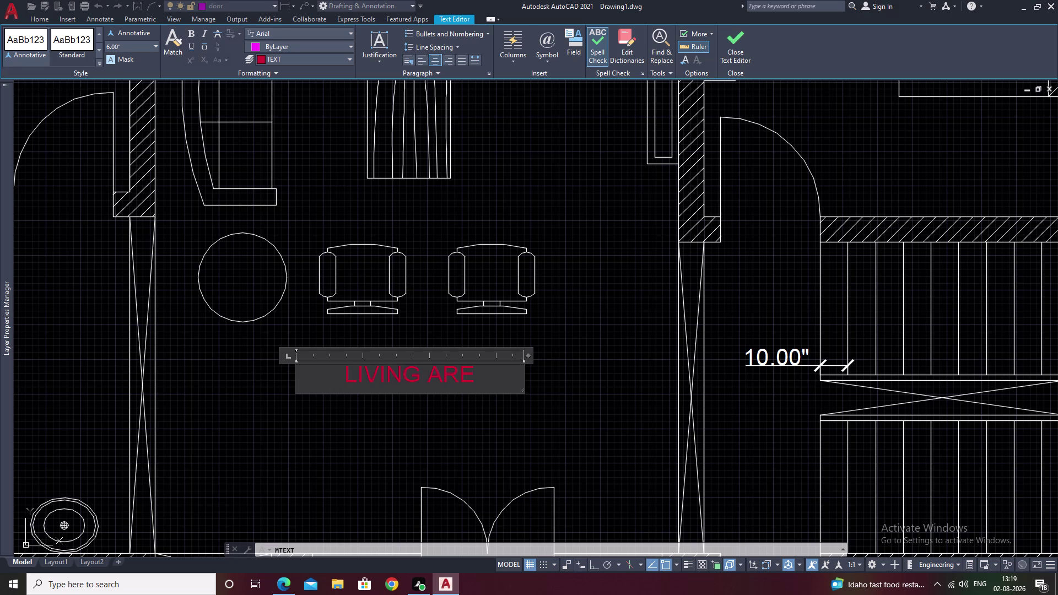
key(a)
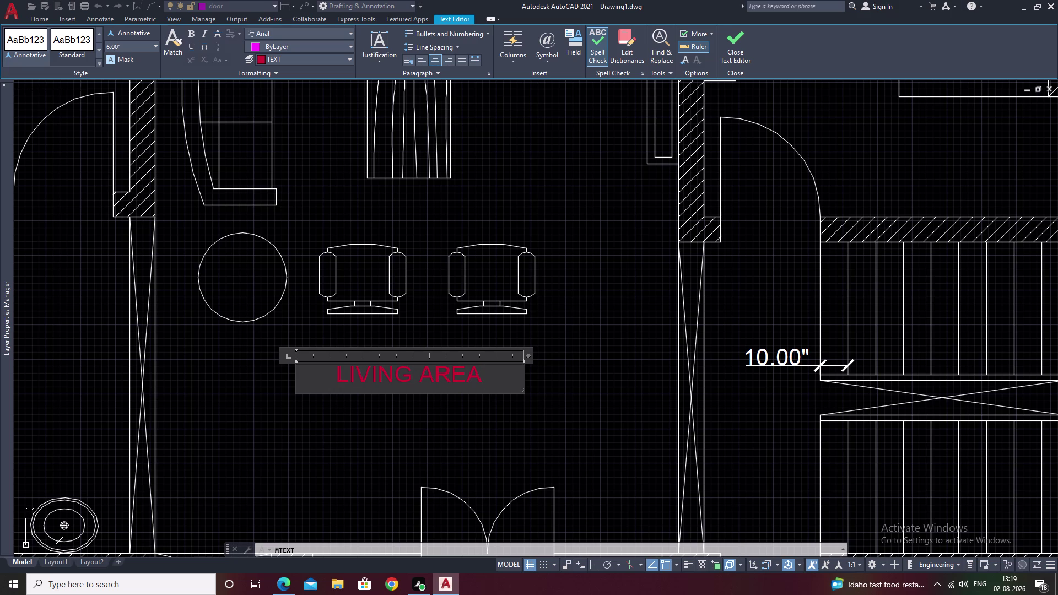
key(Return)
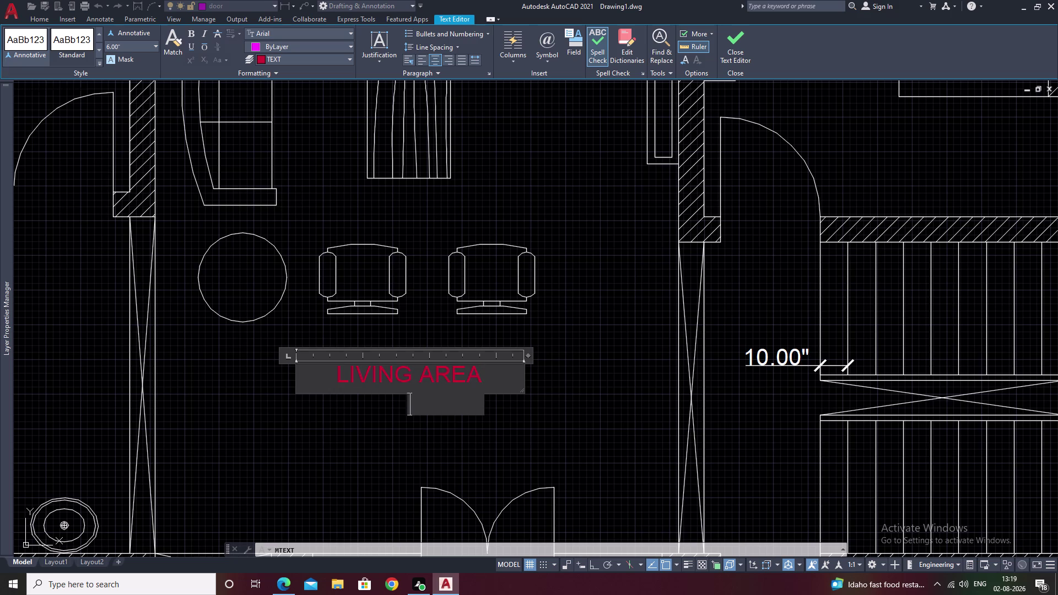
Add the room size 15' 9" *21'-7.5" on the second line and close the editor.
text(A5)
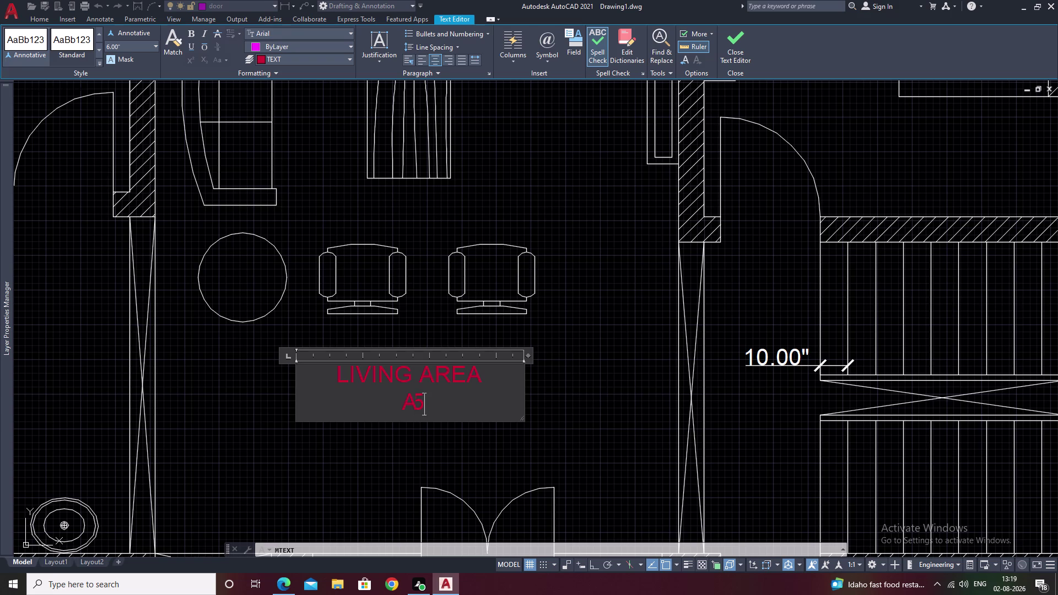
key(BackSpace)
key(BackSpace)
text(16)
key(BackSpace)
text(15)
key(BackSpace)
key(BackSpace)
text(5')
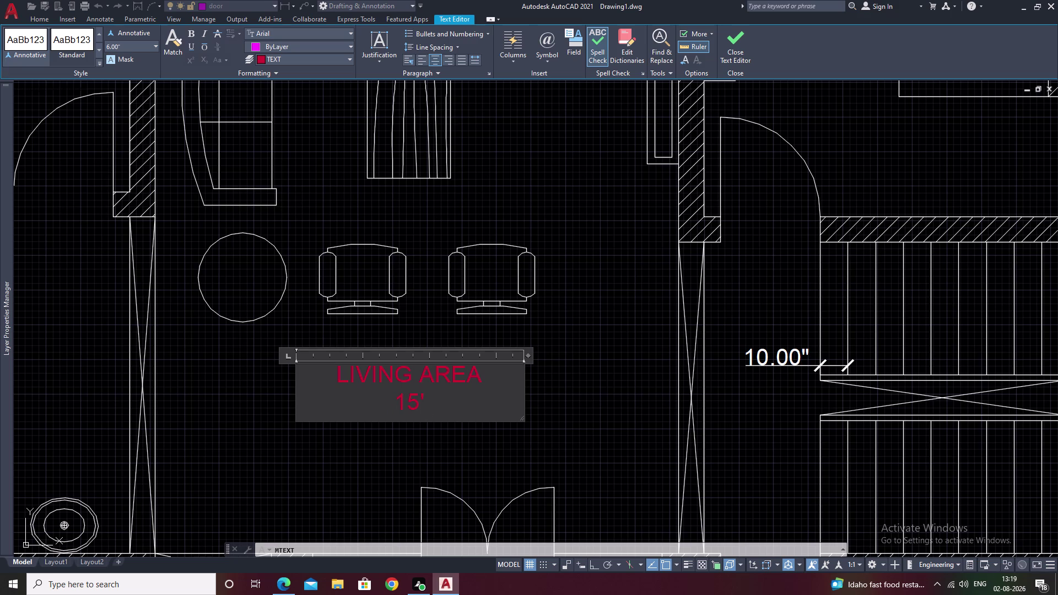
key(space)
key(9)
key(shift+quotedbl)
key(space)
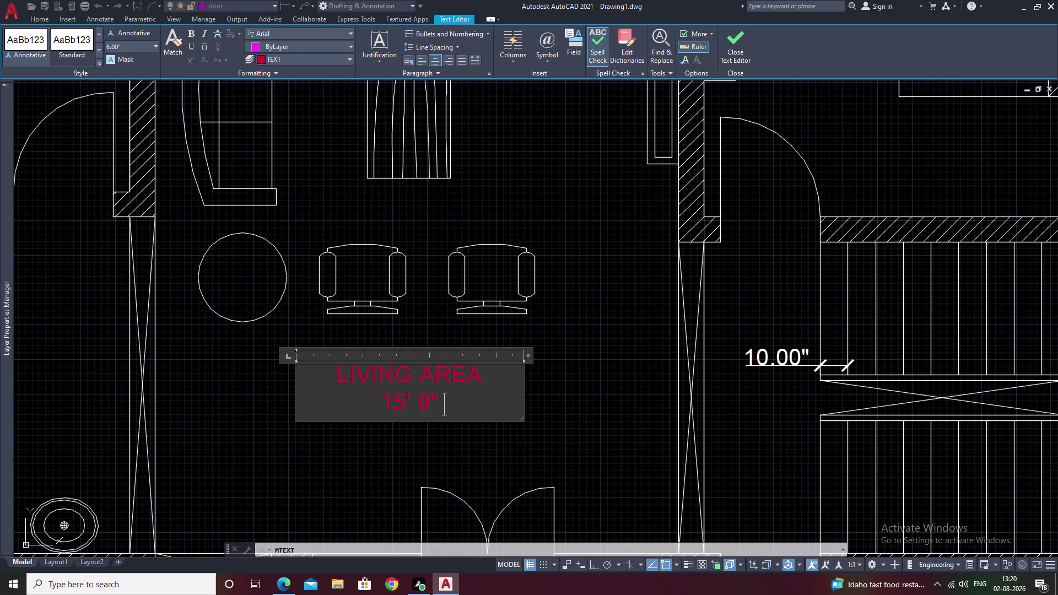
text(*)
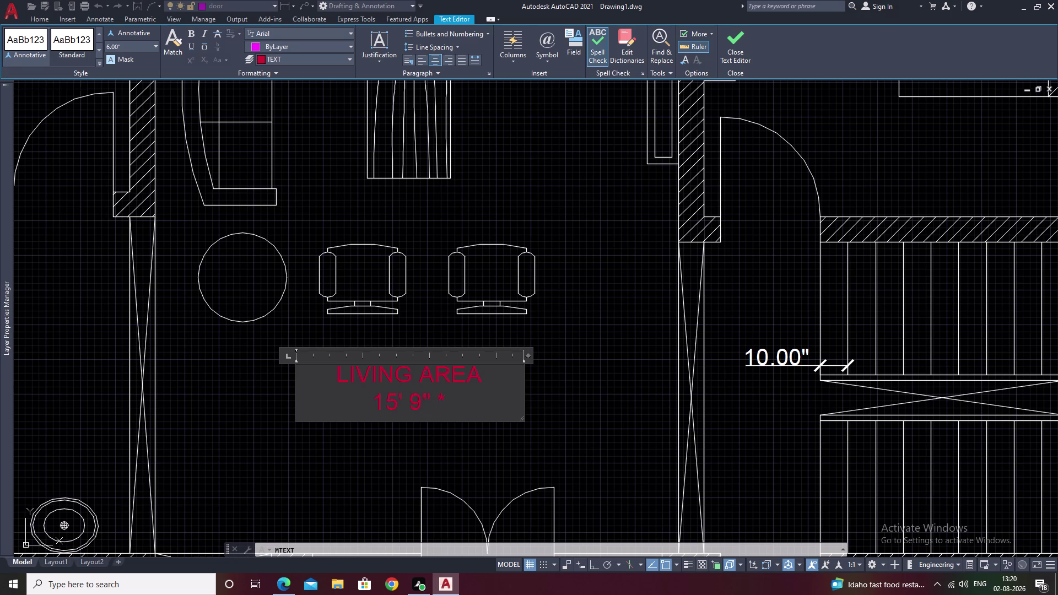
key(2)
key(1)
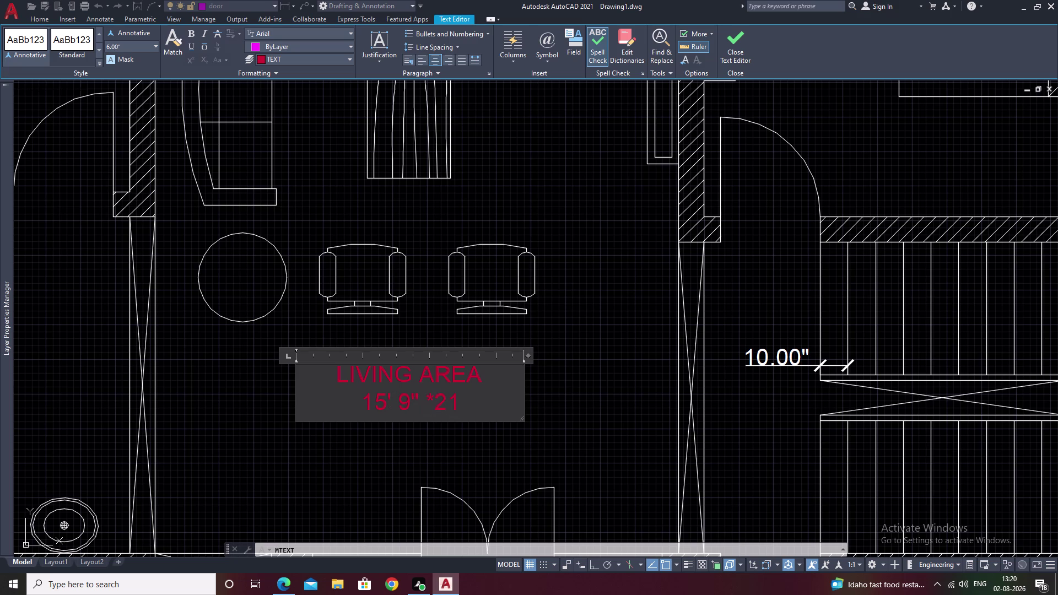
key(apostrophe)
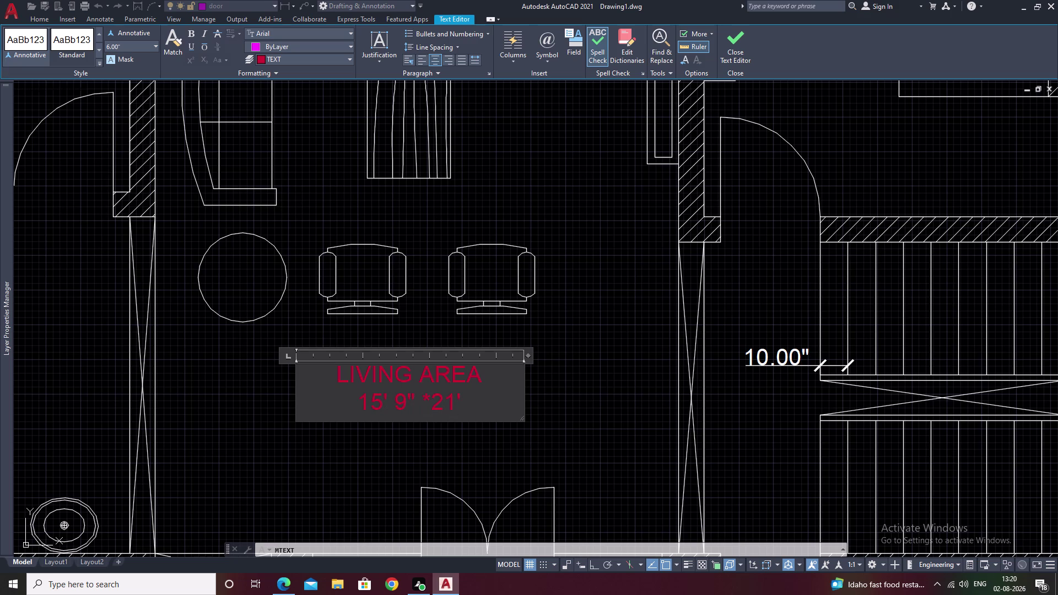
key(minus)
key(7)
text(.)
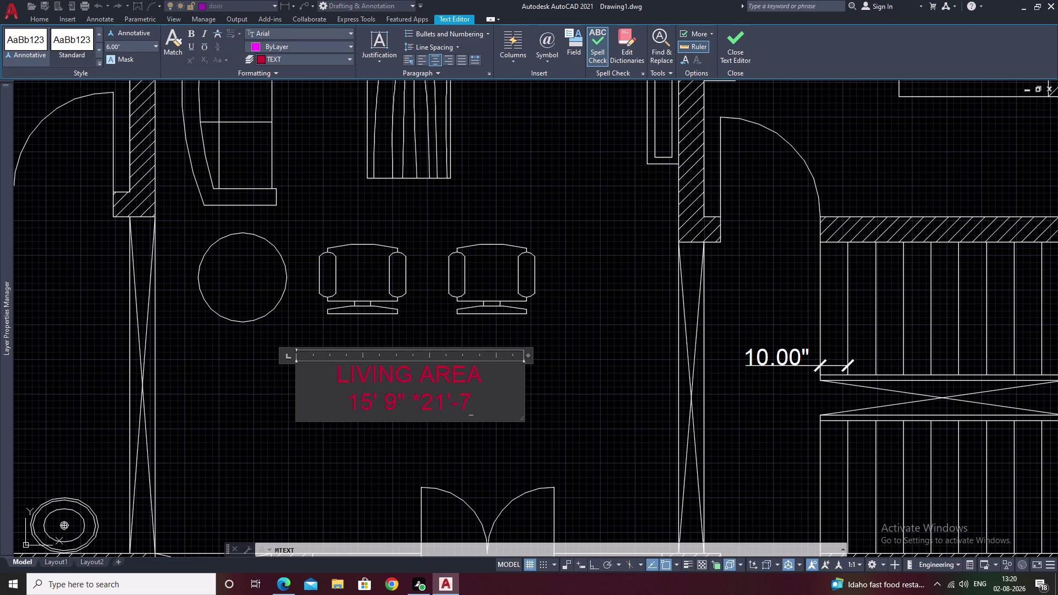
text(5)
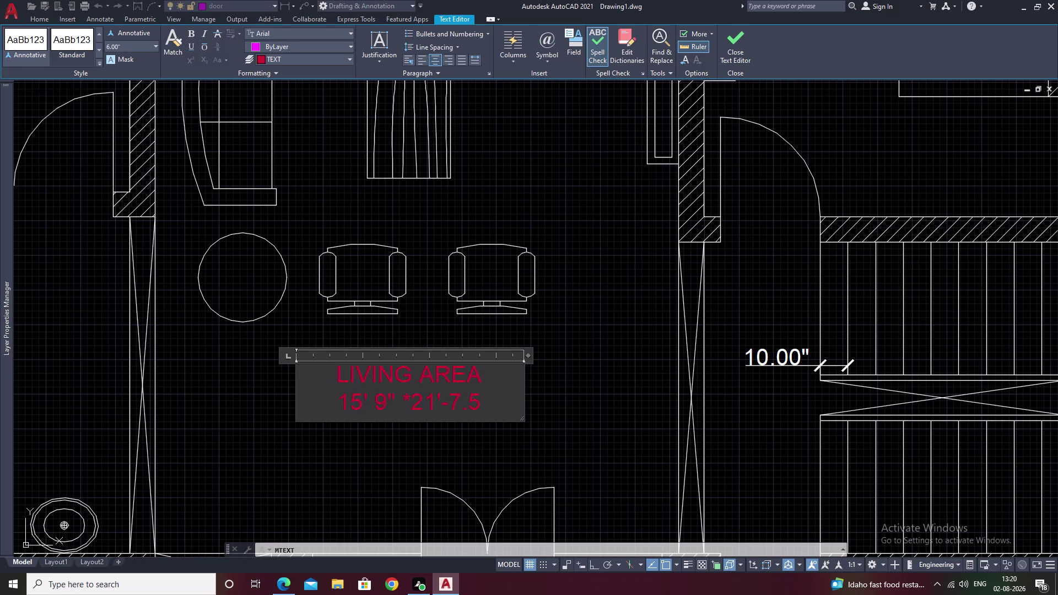
key(shift+quotedbl)
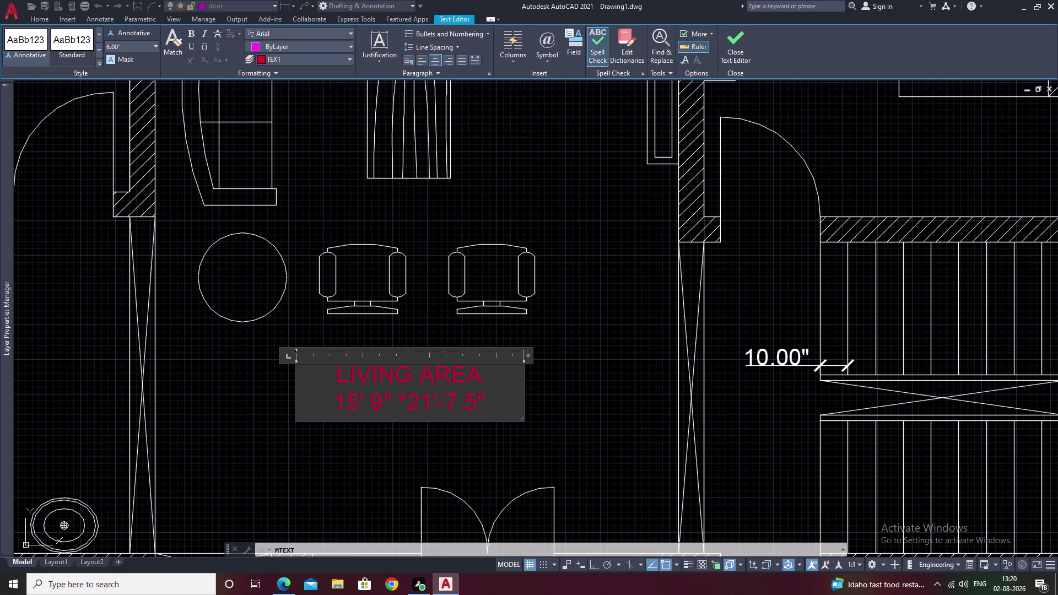
click(596, 391)
Create a multiline text label reading BED ROOM in the right-hand bedroom.
scroll(down, 3)
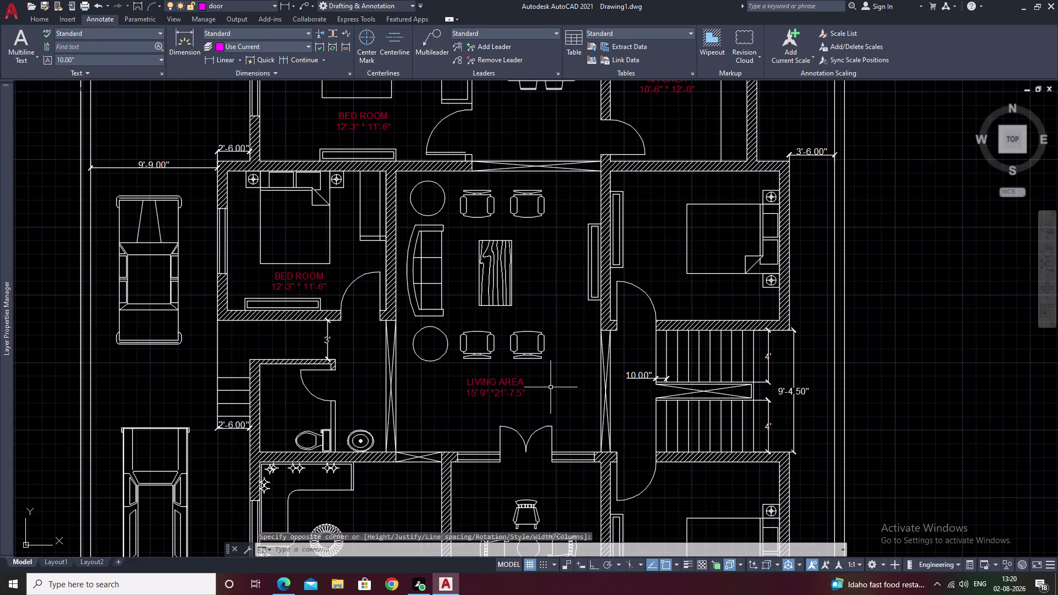
middle_drag(550, 388, 435, 392)
middle_drag(536, 229, 470, 282)
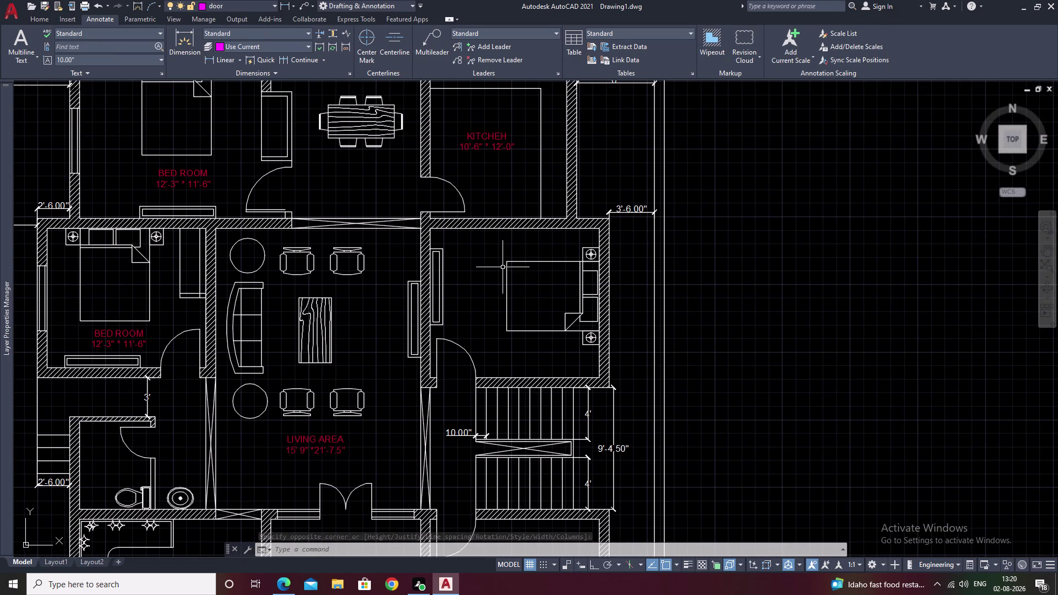
text(T)
key(space)
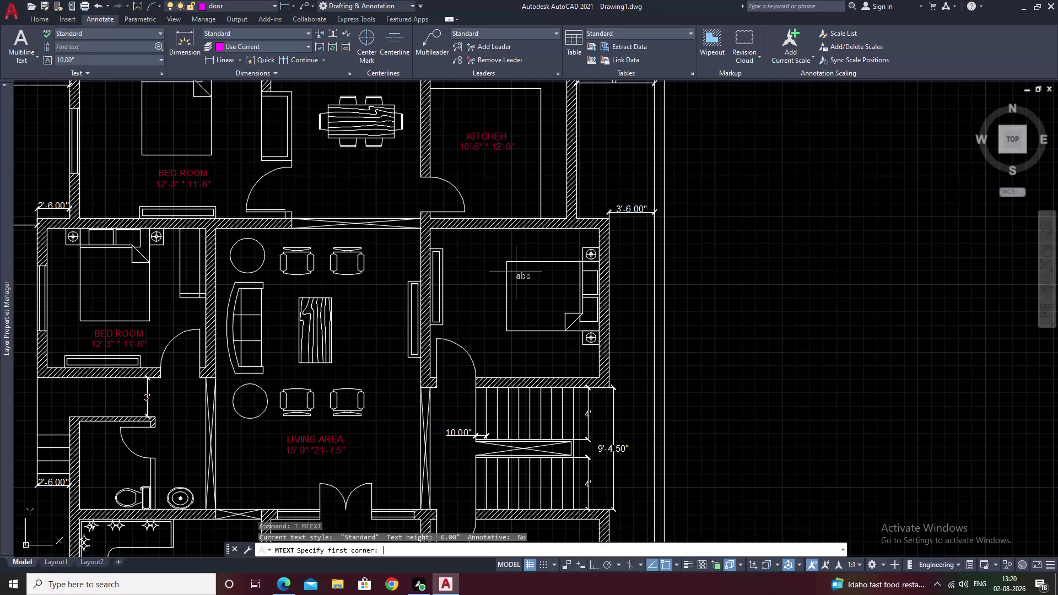
scroll(up, 3)
scroll(up, 3)
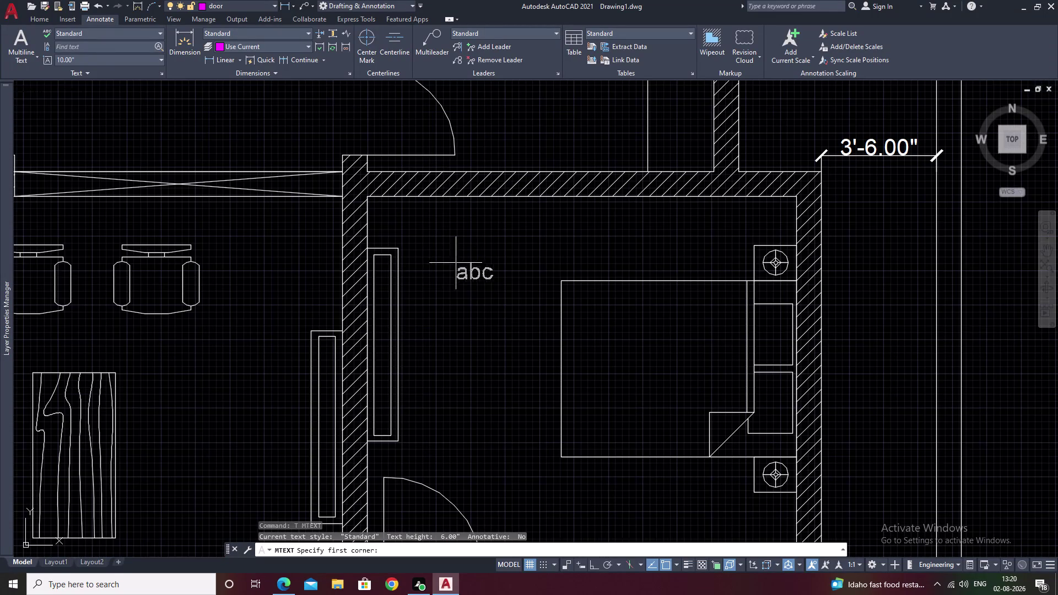
drag(426, 224, 517, 241)
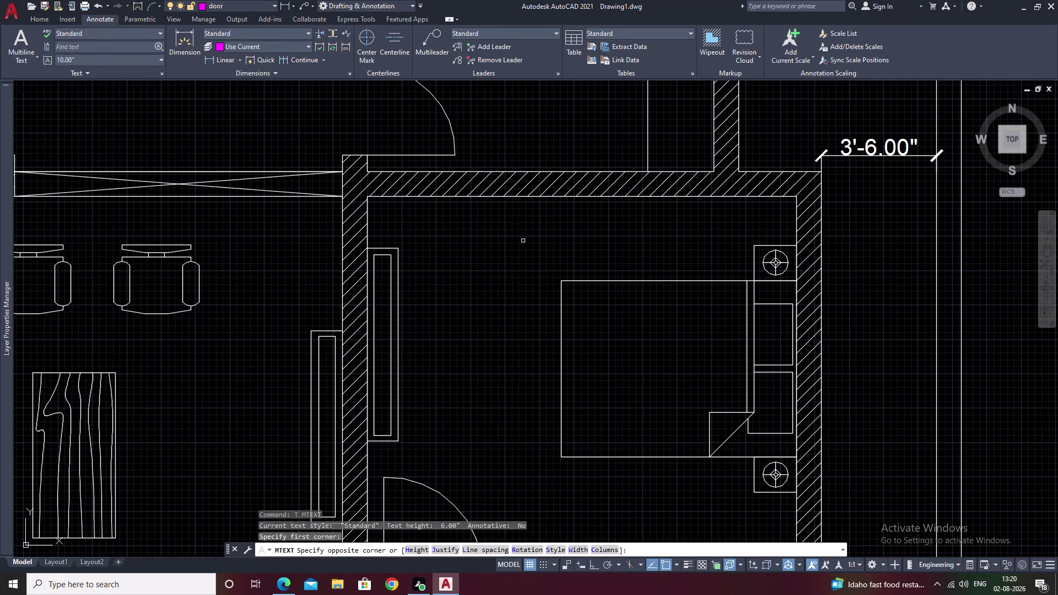
drag(527, 241, 534, 242)
click(536, 242)
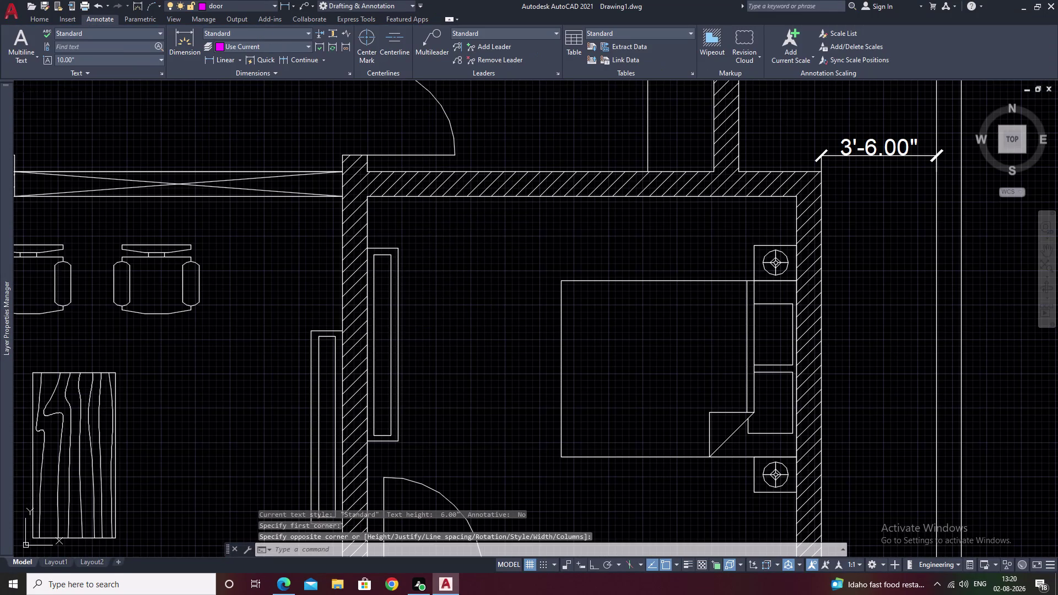
key(space)
drag(428, 239, 539, 256)
click(540, 256)
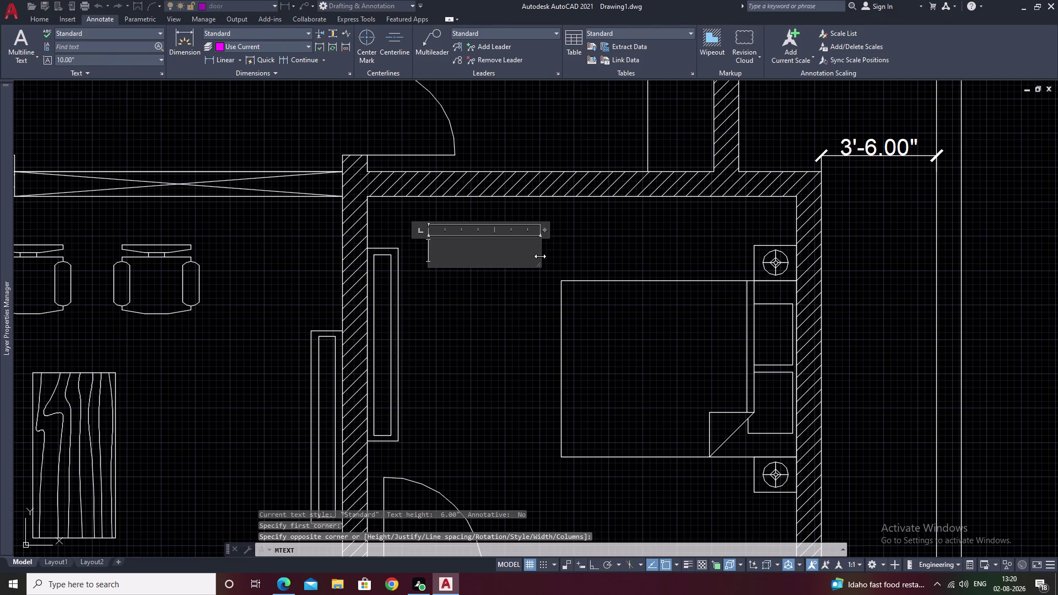
text(BED)
key(space)
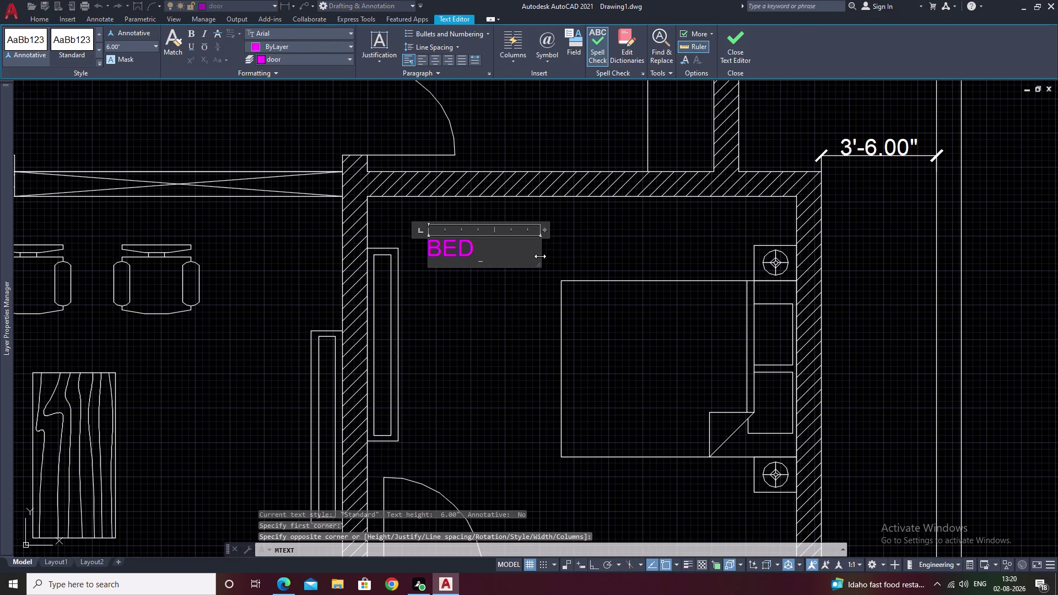
text(ROOM)
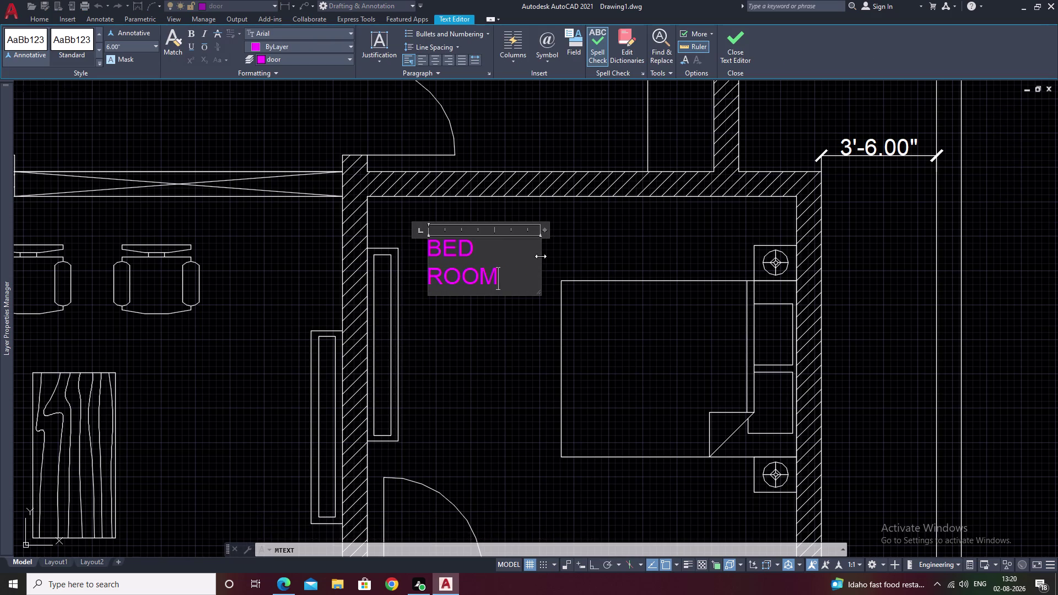
double_click(540, 257)
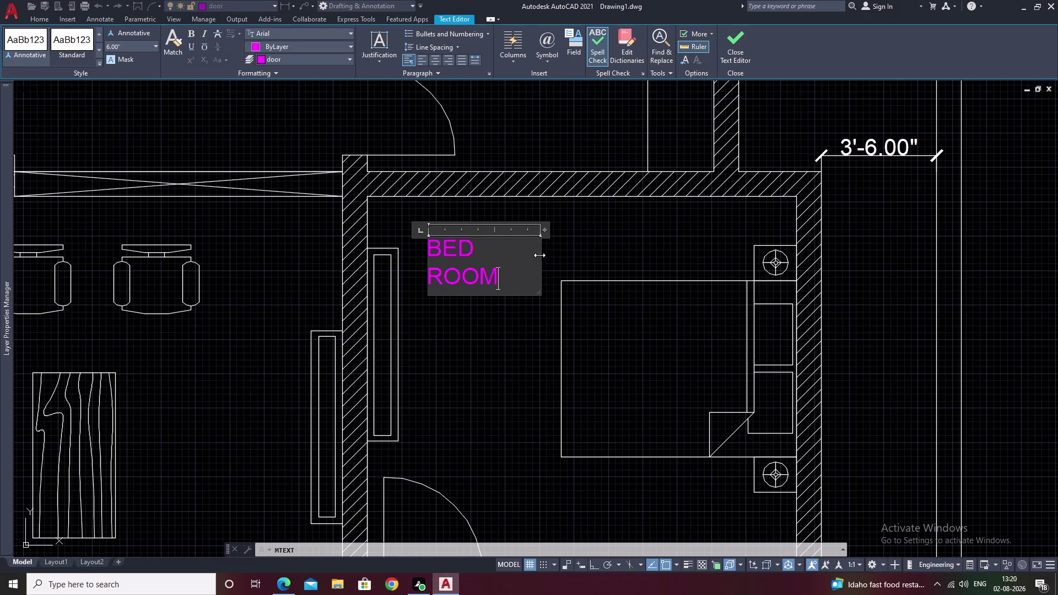
click(539, 255)
drag(539, 255, 554, 252)
click(555, 252)
click(562, 251)
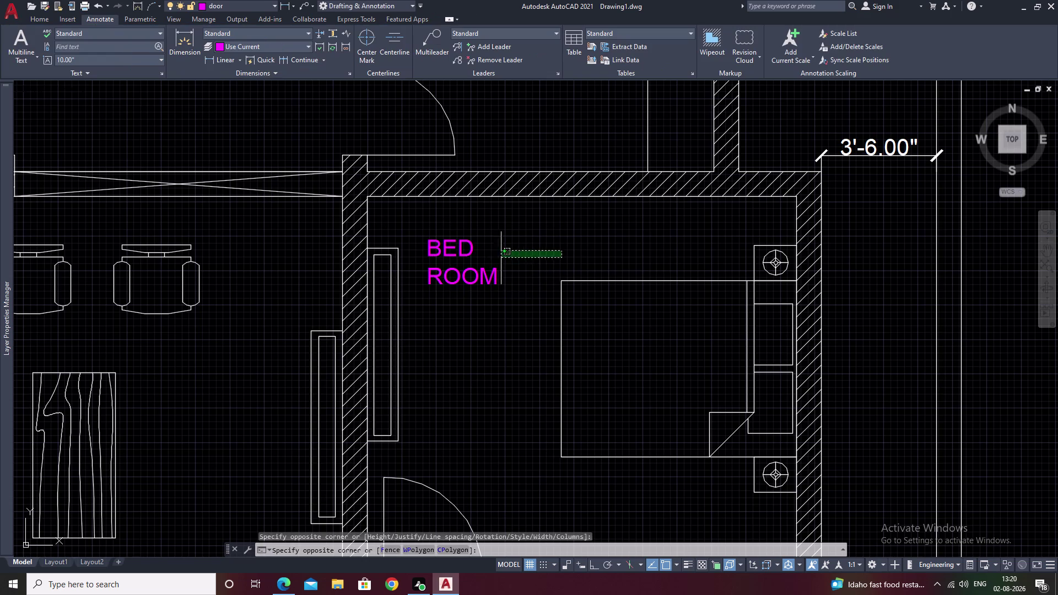
click(459, 275)
Widen the BED ROOM text box, make the text red and centre it.
double_click(459, 275)
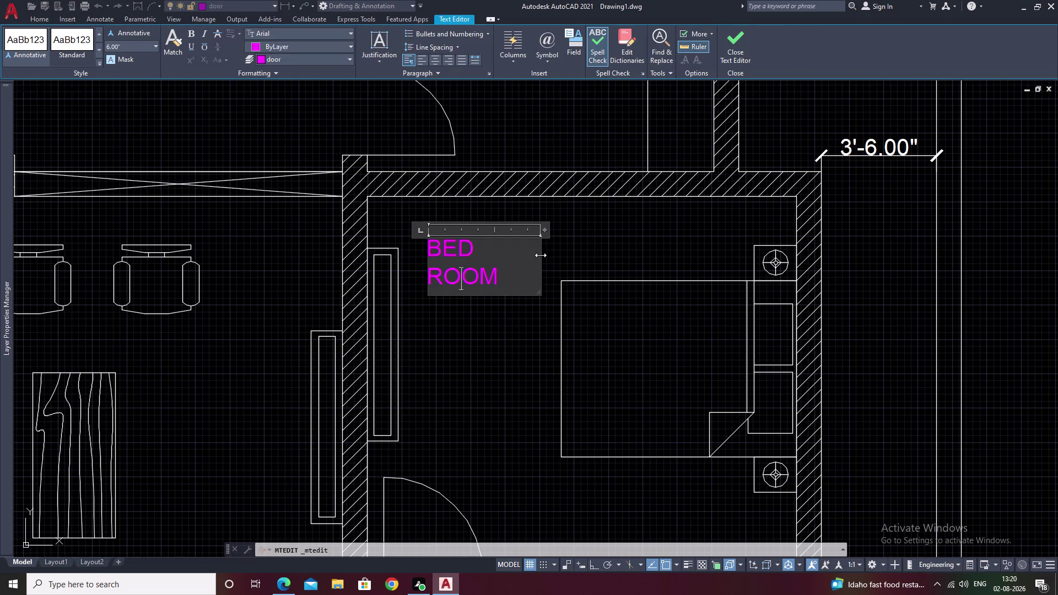
drag(539, 254, 571, 250)
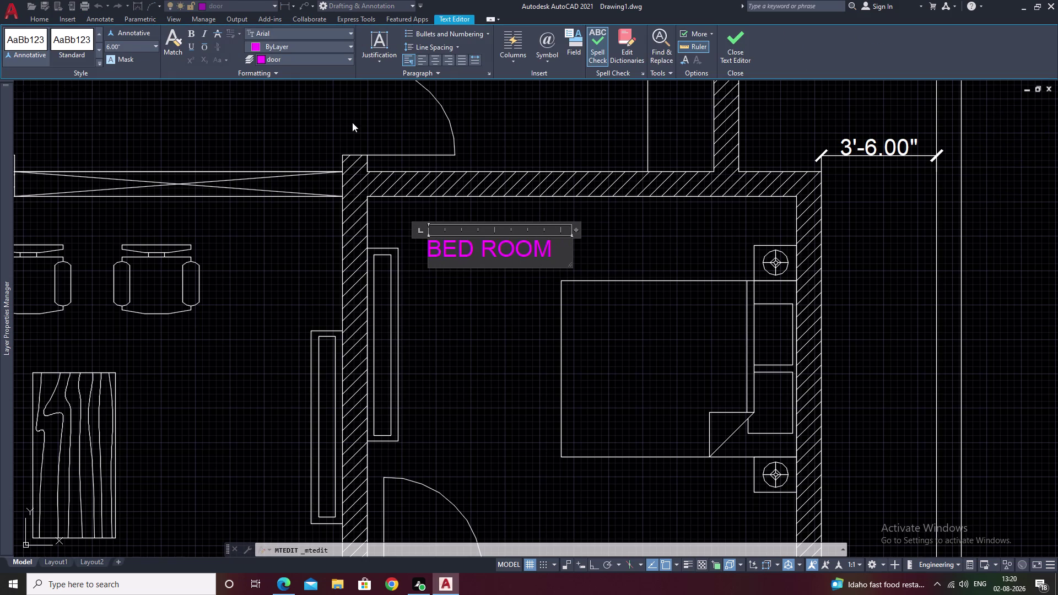
click(281, 58)
click(294, 139)
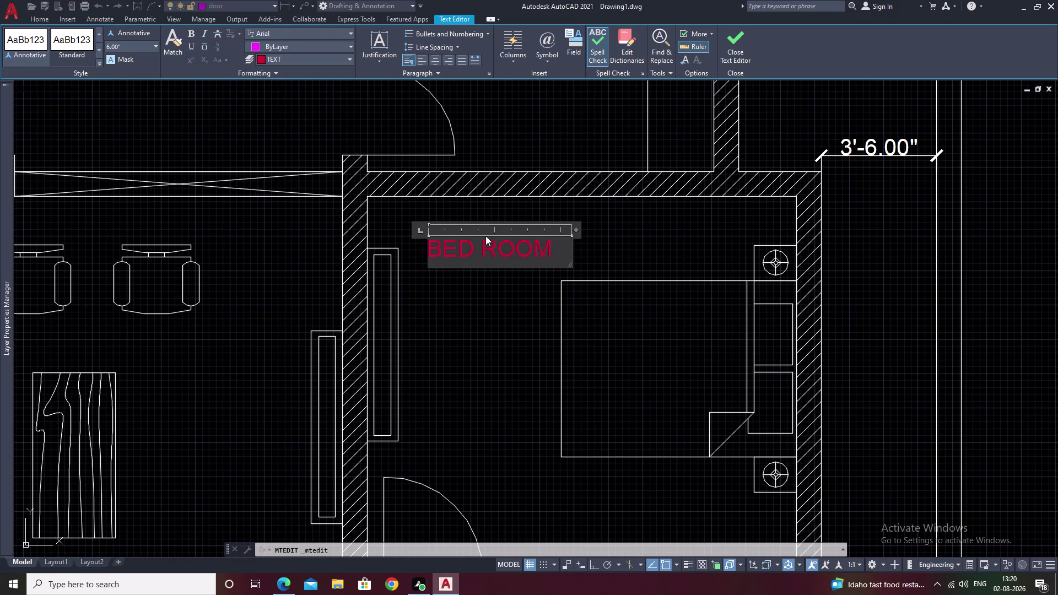
click(561, 252)
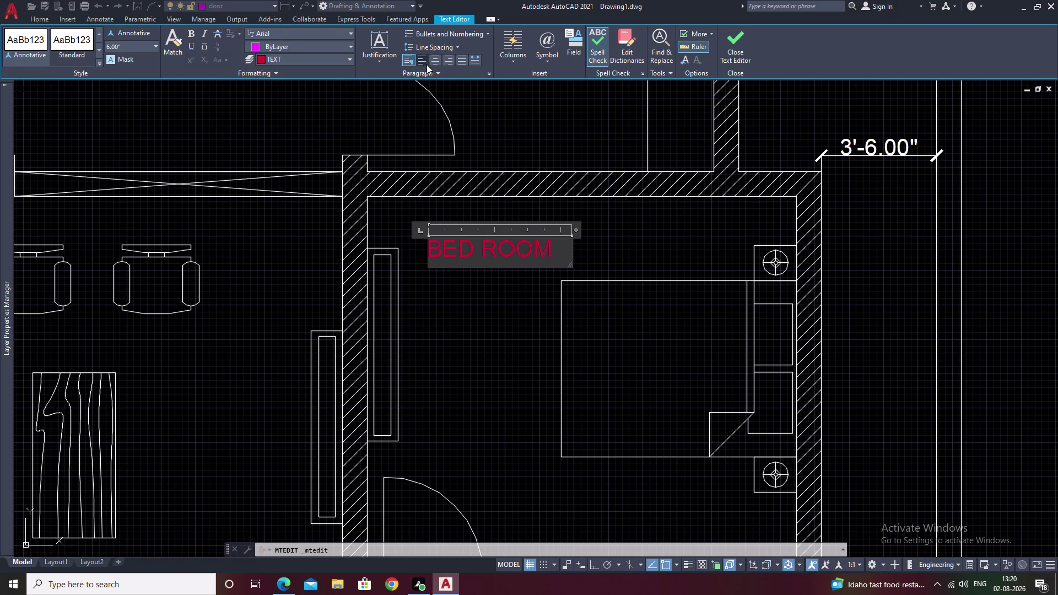
click(434, 63)
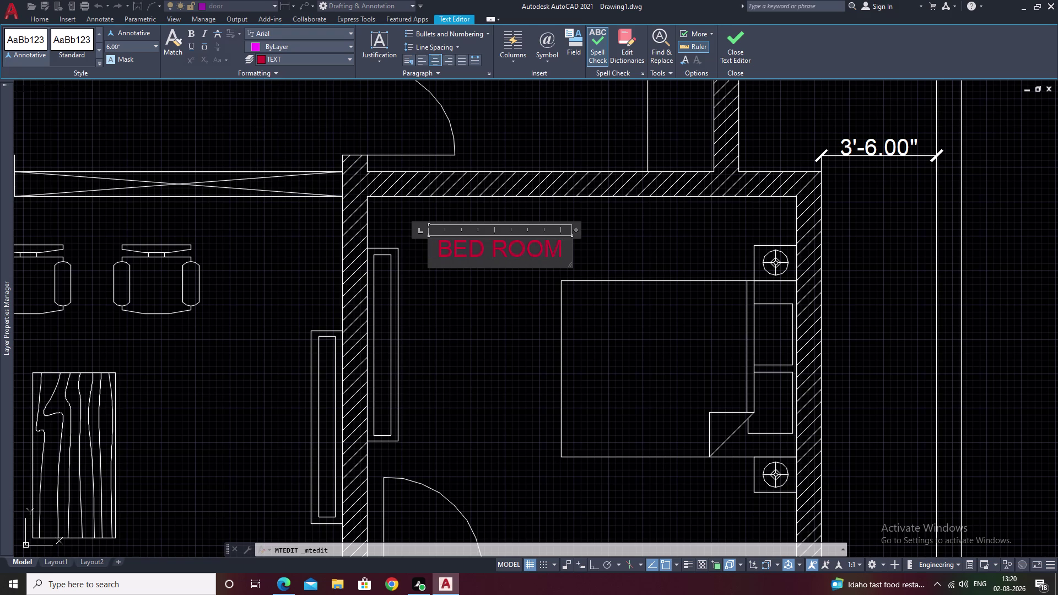
Add the room size 13' * 11'-6" on a second line and close the editor.
key(Return)
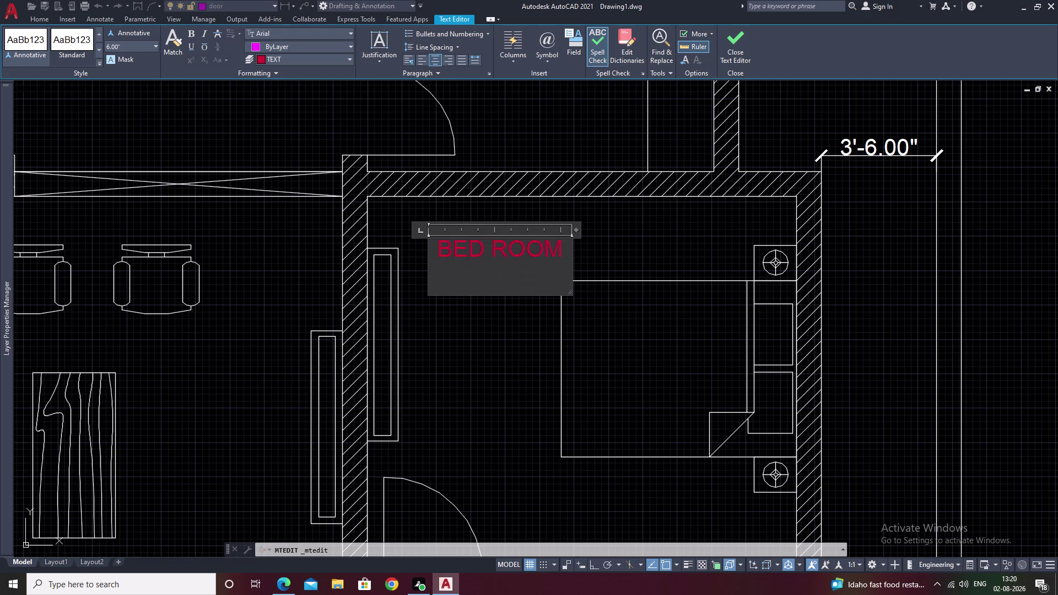
text(13)
key(l)
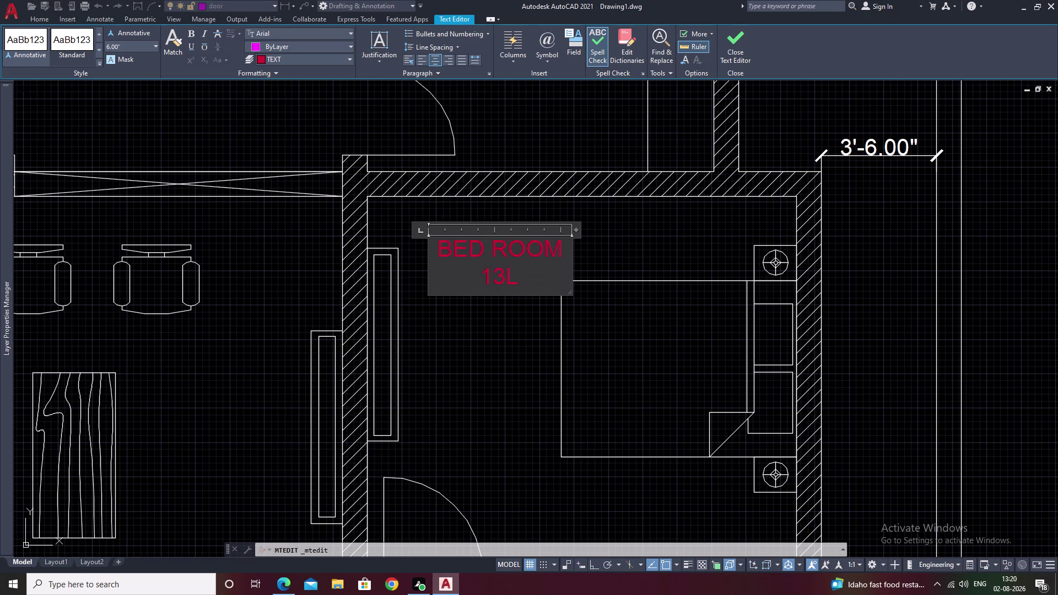
key(BackSpace)
key(apostrophe)
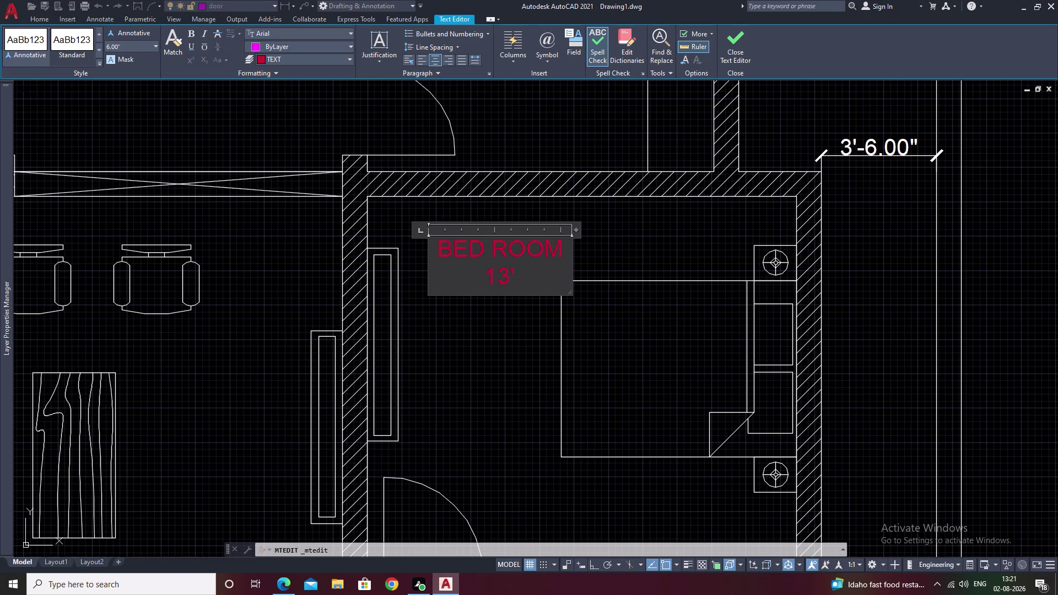
key(space)
text(*)
key(space)
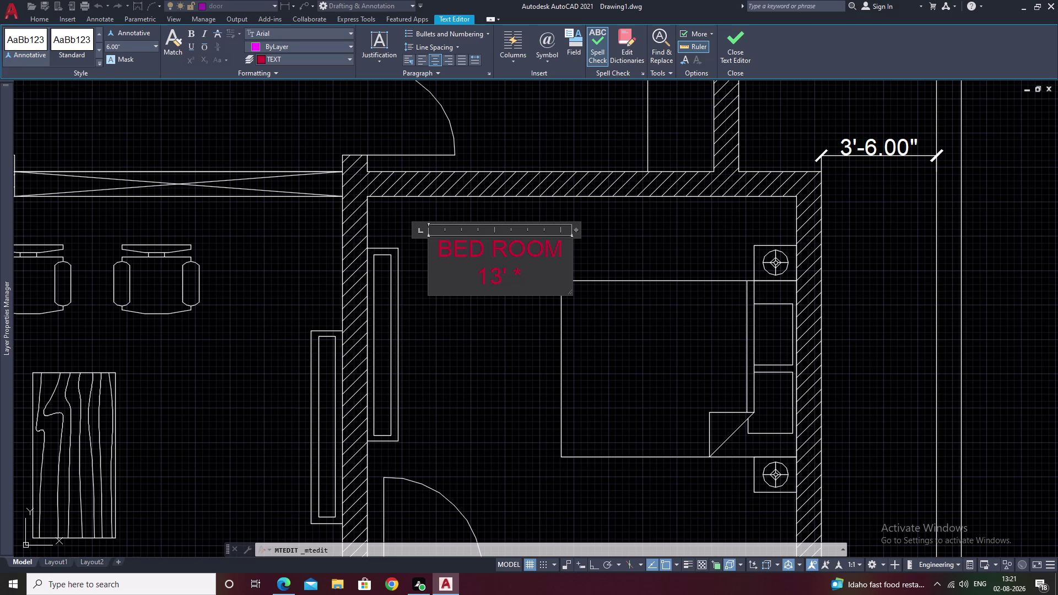
text(11)
key(apostrophe)
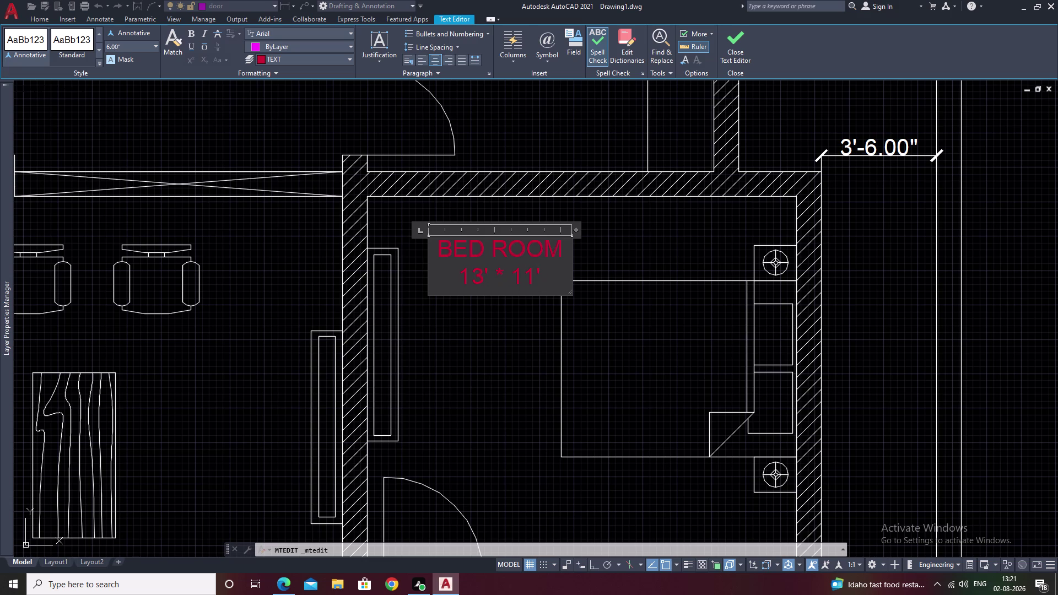
text(-)
text(6)
key(shift+quotedbl)
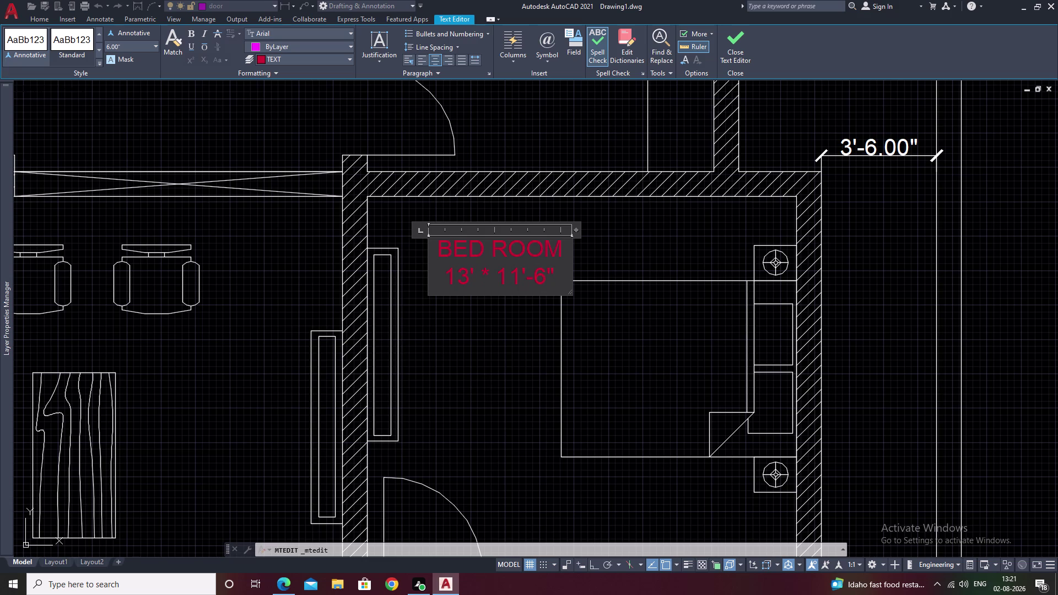
click(586, 257)
Move the BED ROOM label leftward into position with MOVE.
drag(525, 241, 498, 267)
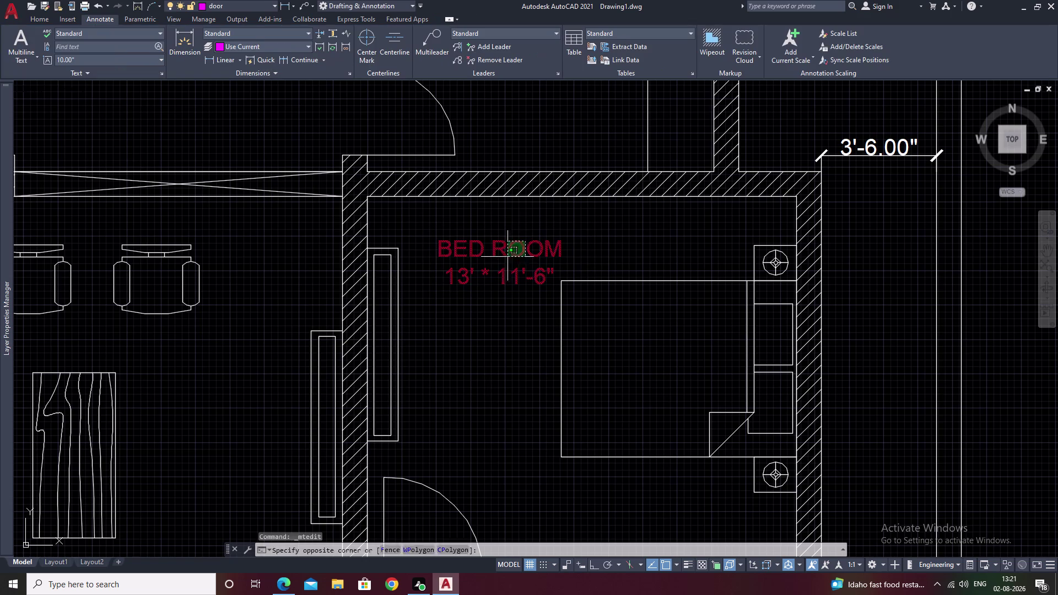
drag(499, 267, 484, 288)
text(M)
key(space)
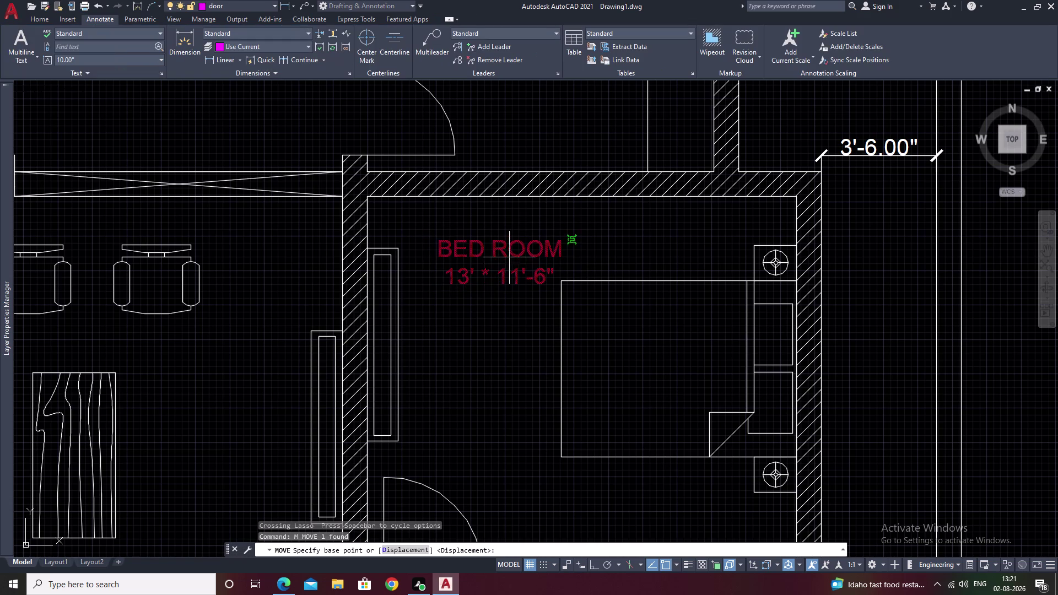
click(509, 258)
click(558, 243)
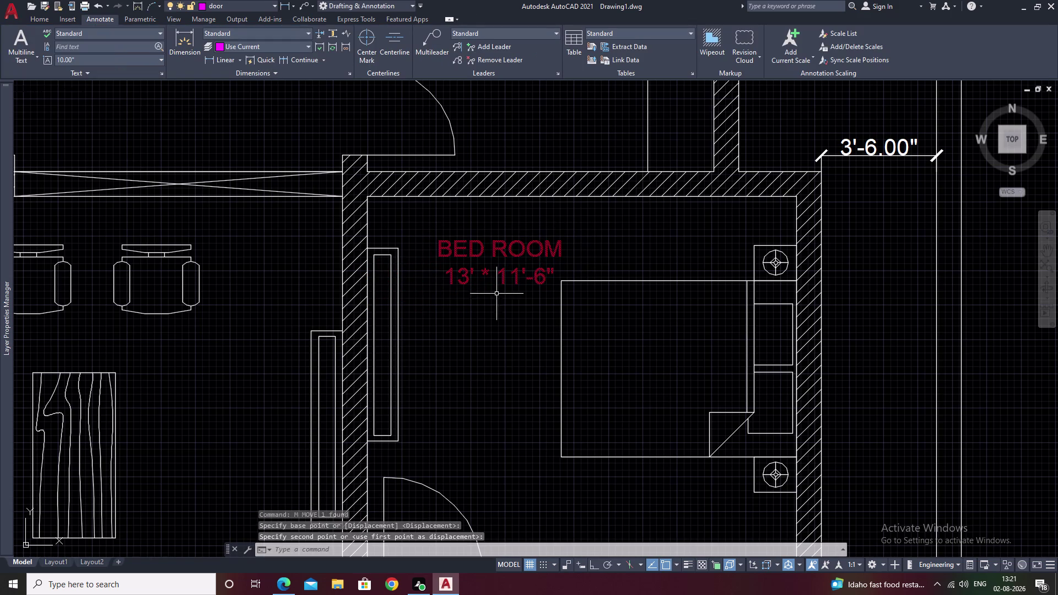
drag(528, 234, 485, 278)
text(M)
key(space)
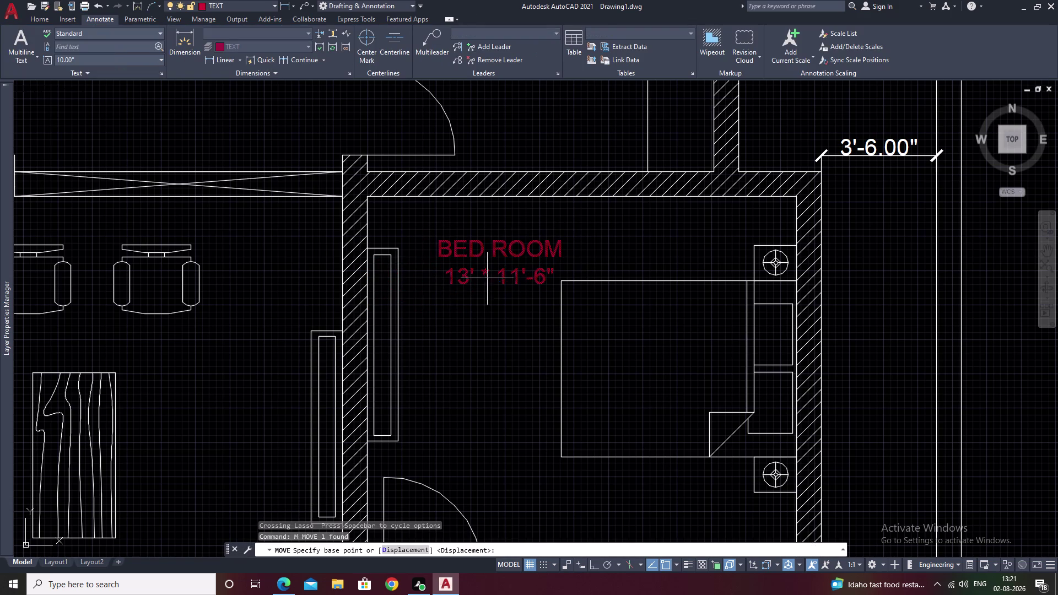
click(483, 273)
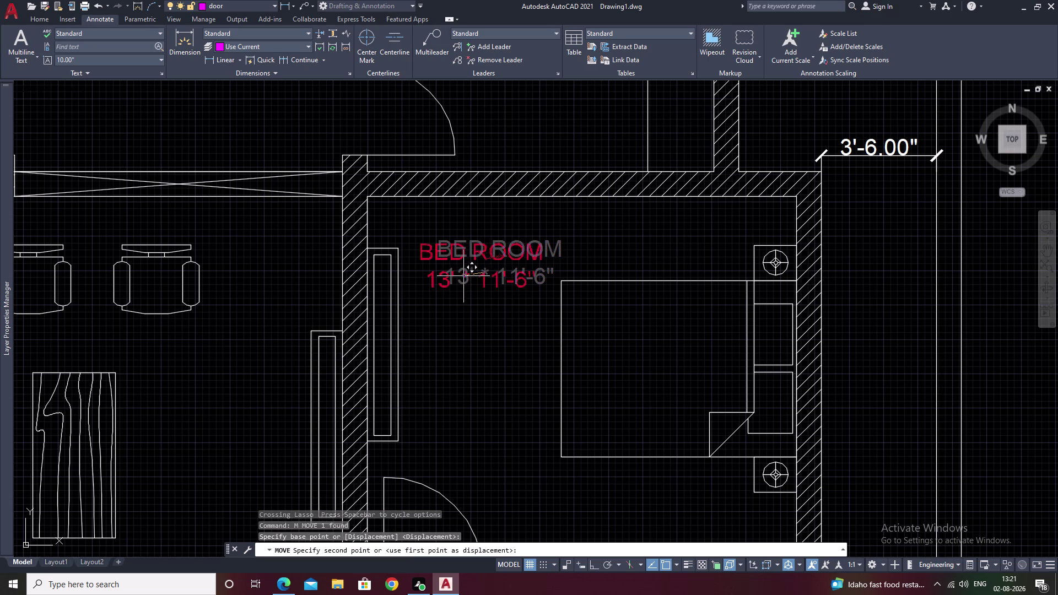
Drop the bedroom label slightly to the left and bring the toilet room into view.
click(463, 277)
scroll(down, 3)
middle_drag(504, 406, 510, 281)
middle_drag(493, 333, 532, 258)
middle_drag(418, 363, 584, 291)
scroll(down, 3)
middle_drag(538, 382, 478, 518)
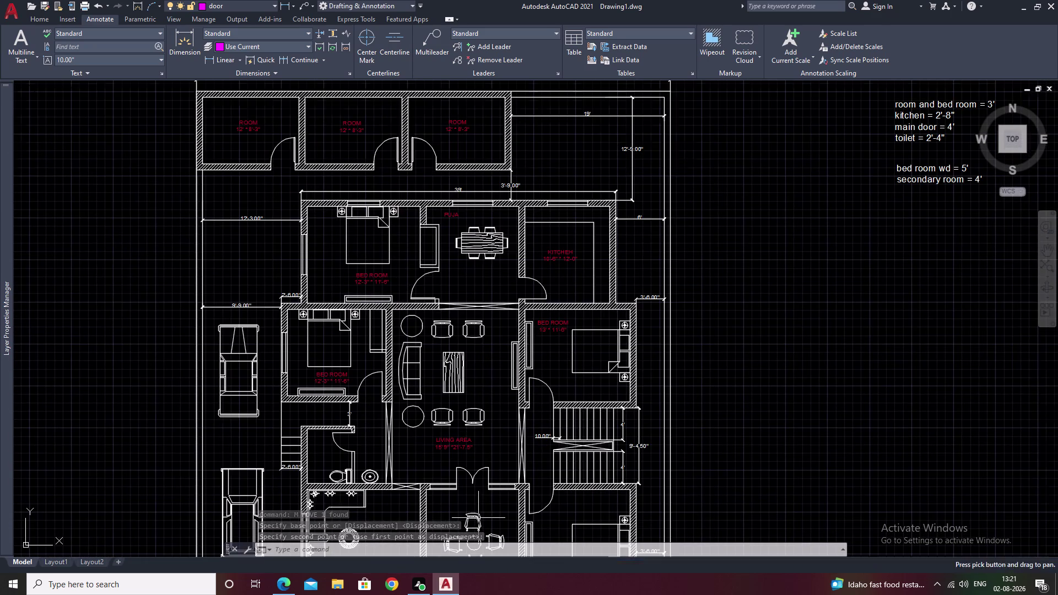
middle_drag(445, 442, 548, 218)
scroll(up, 3)
middle_drag(482, 311, 538, 401)
scroll(up, 3)
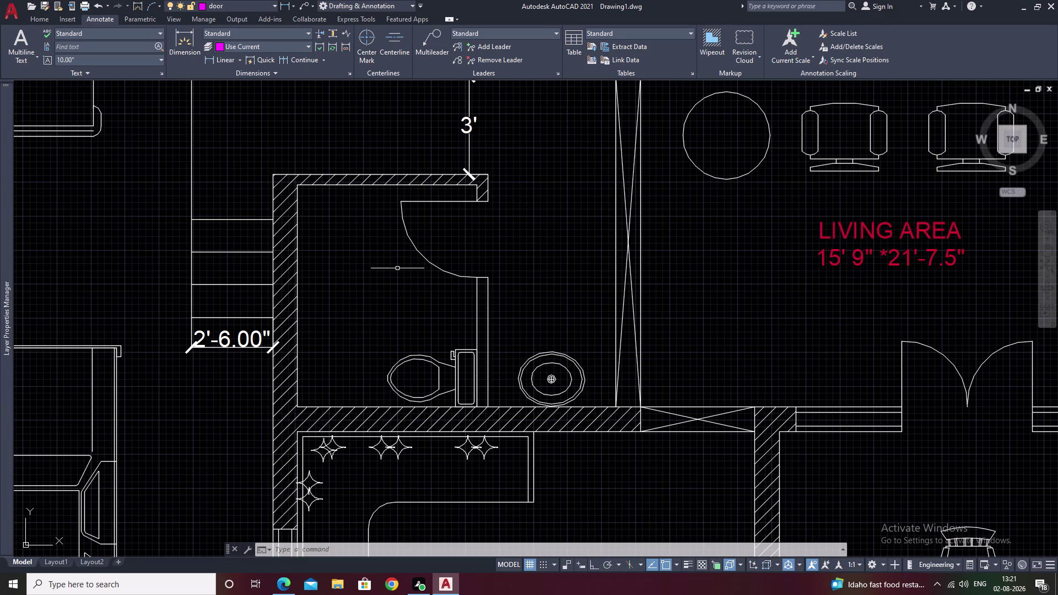
Add a multiline text label reading TOILET inside the toilet room.
text(T)
key(space)
scroll(up, 3)
scroll(down, 3)
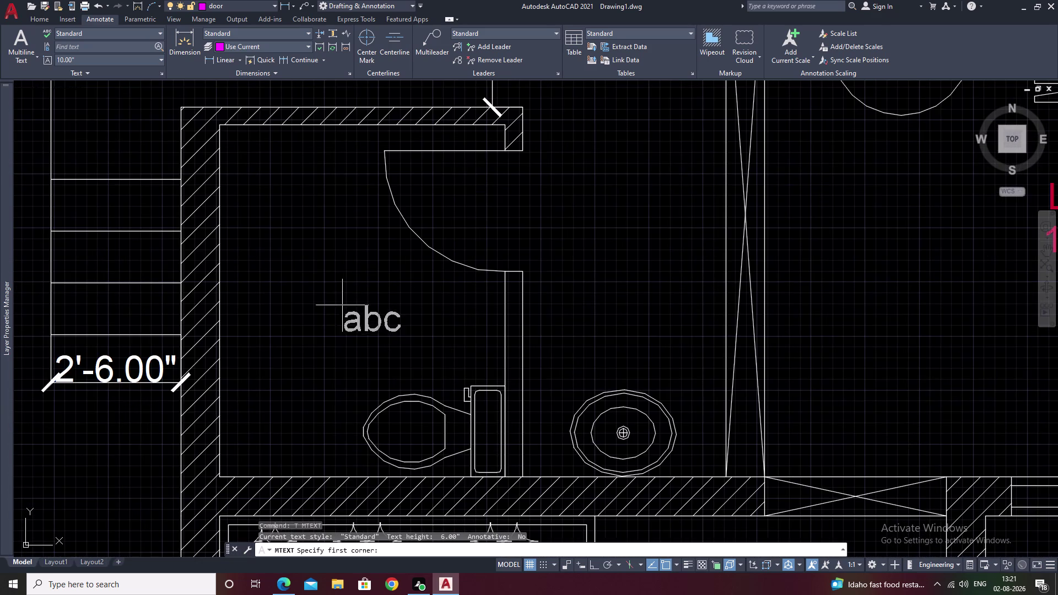
drag(286, 291, 463, 312)
click(464, 330)
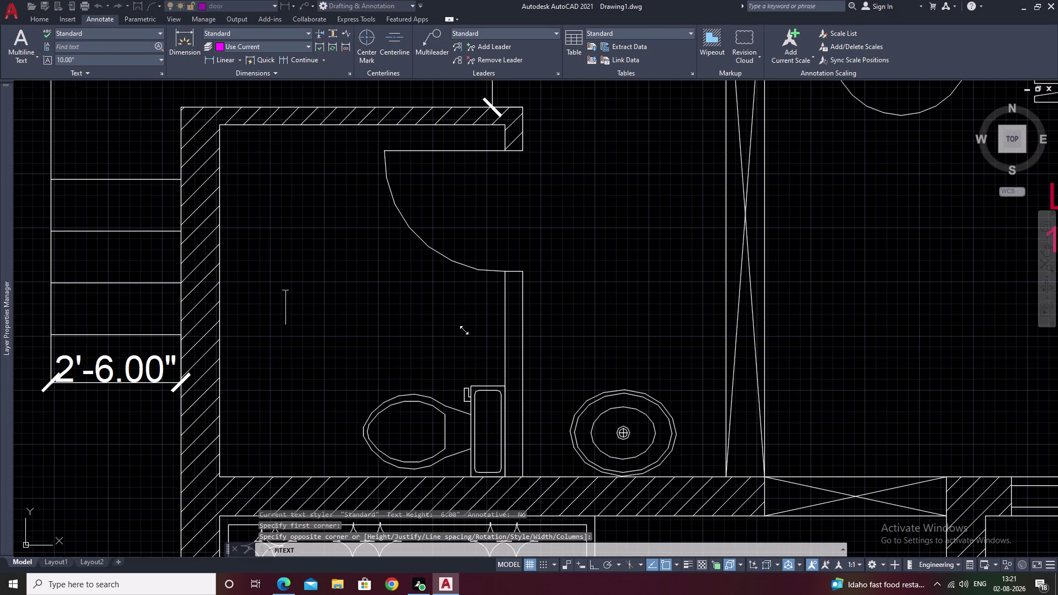
text(TOI)
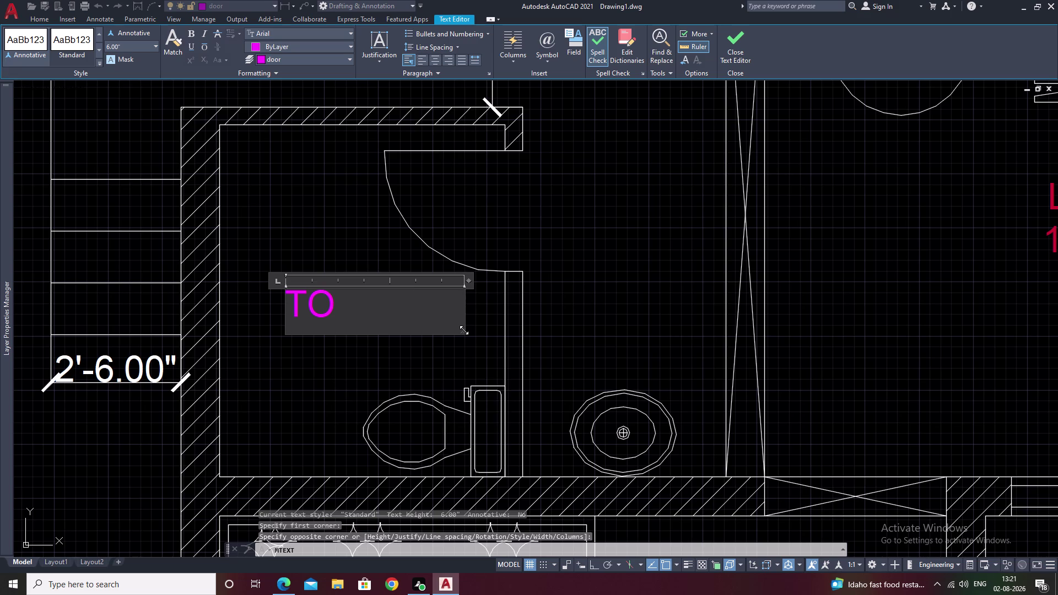
text(LET)
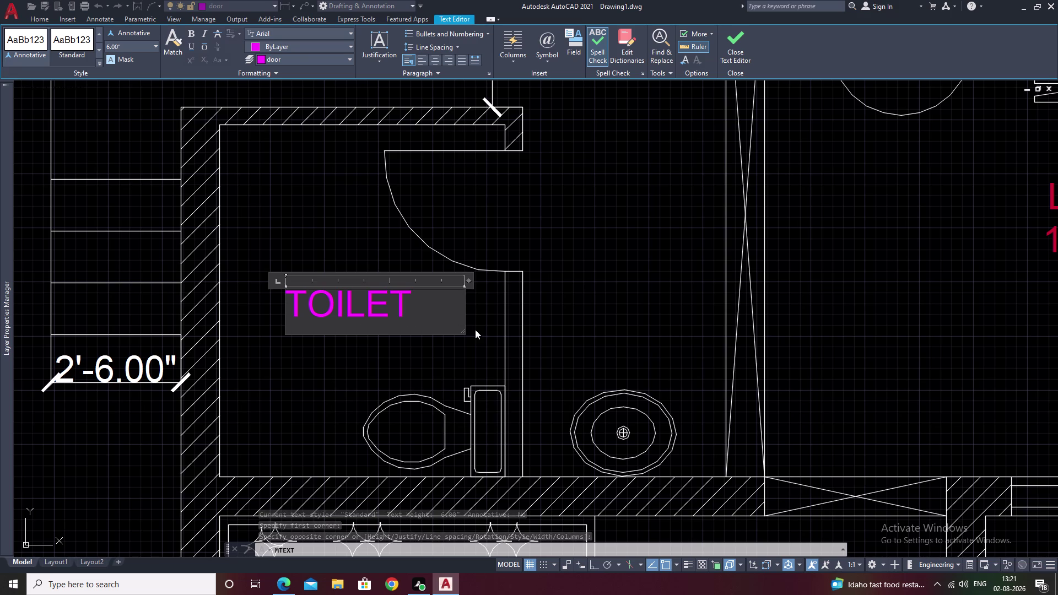
Put the TOILET text on the TEXT layer and close the text editor.
click(296, 59)
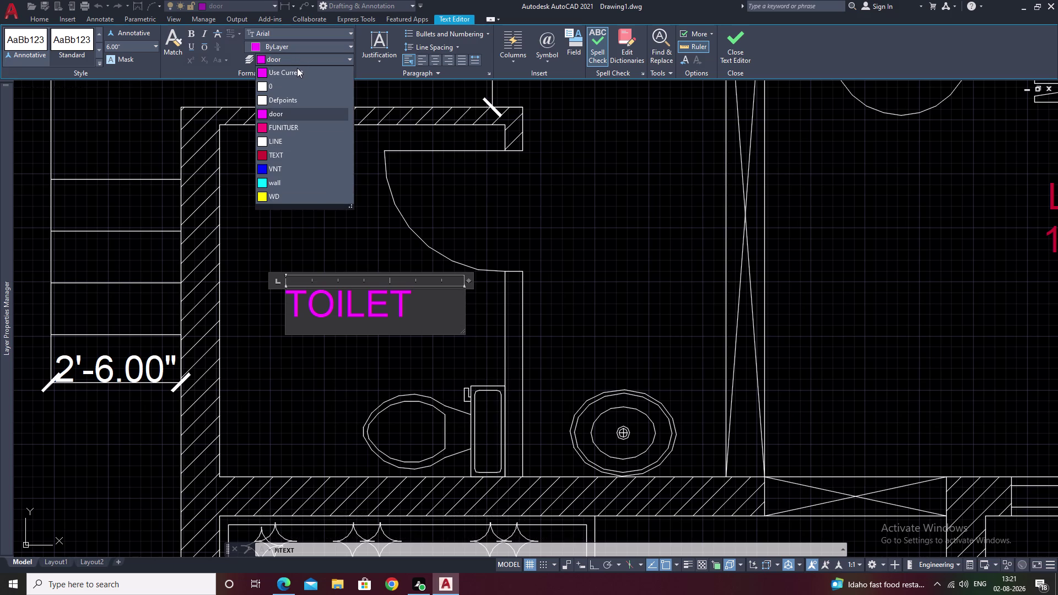
click(297, 162)
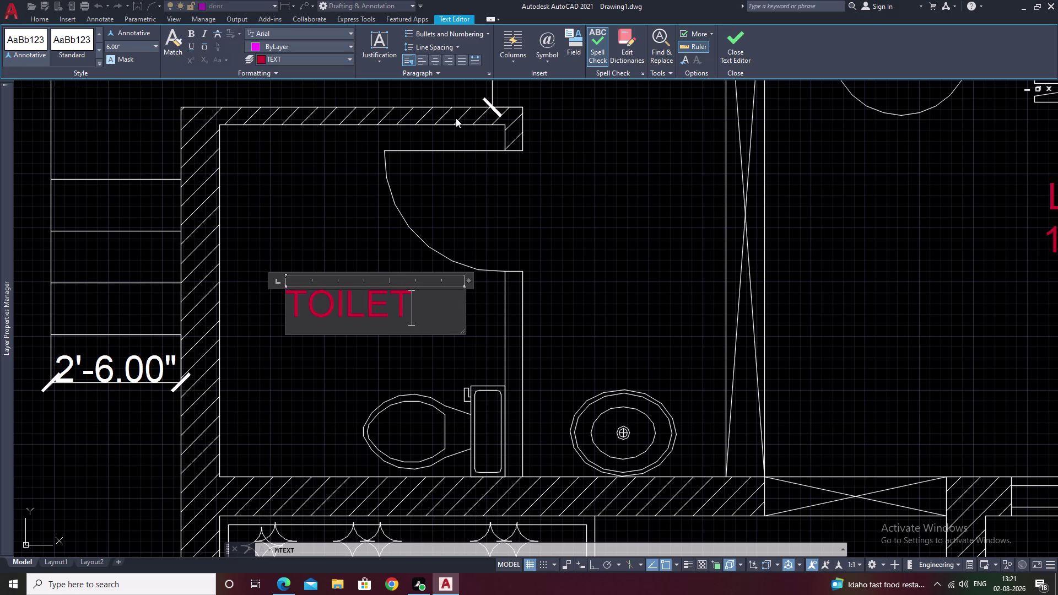
click(432, 62)
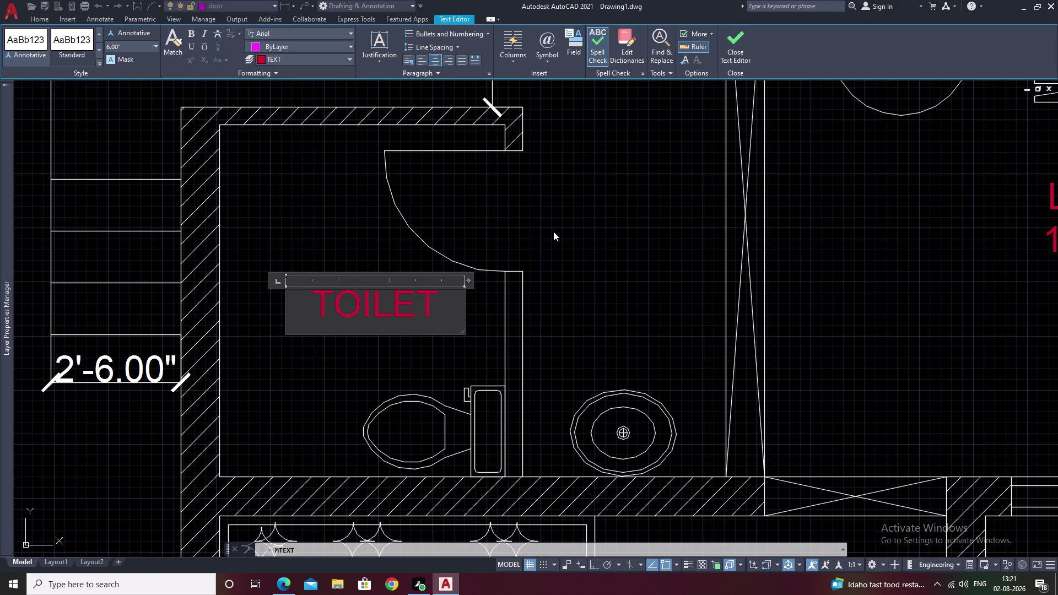
click(576, 299)
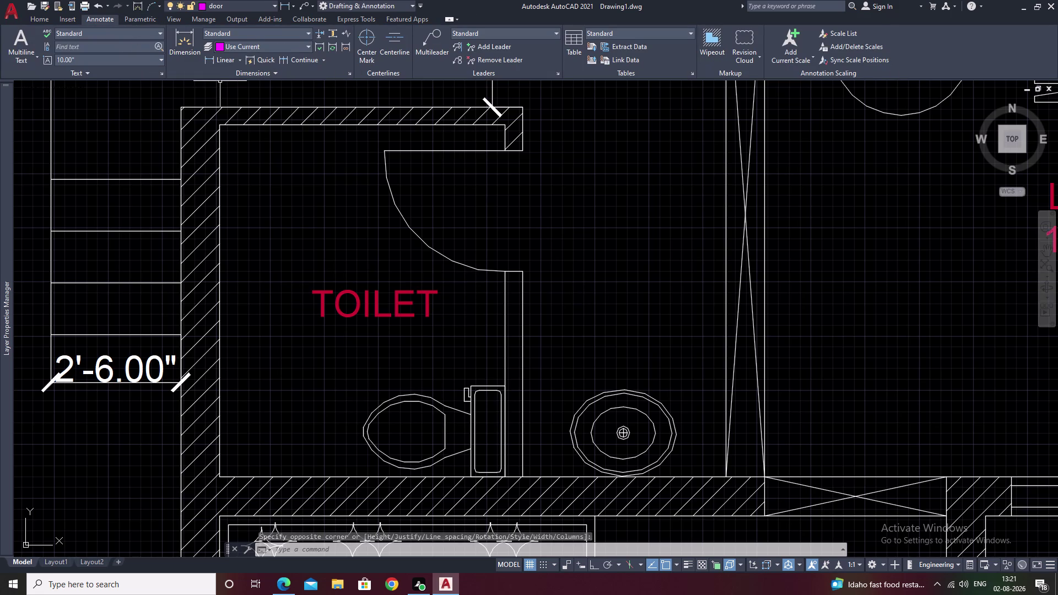
click(219, 58)
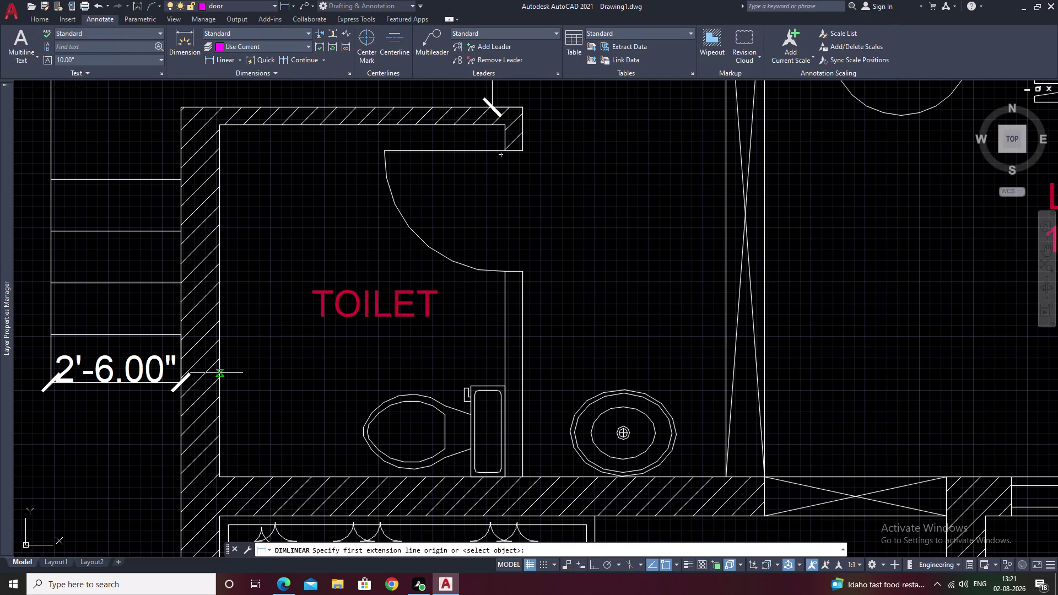
click(219, 374)
click(506, 368)
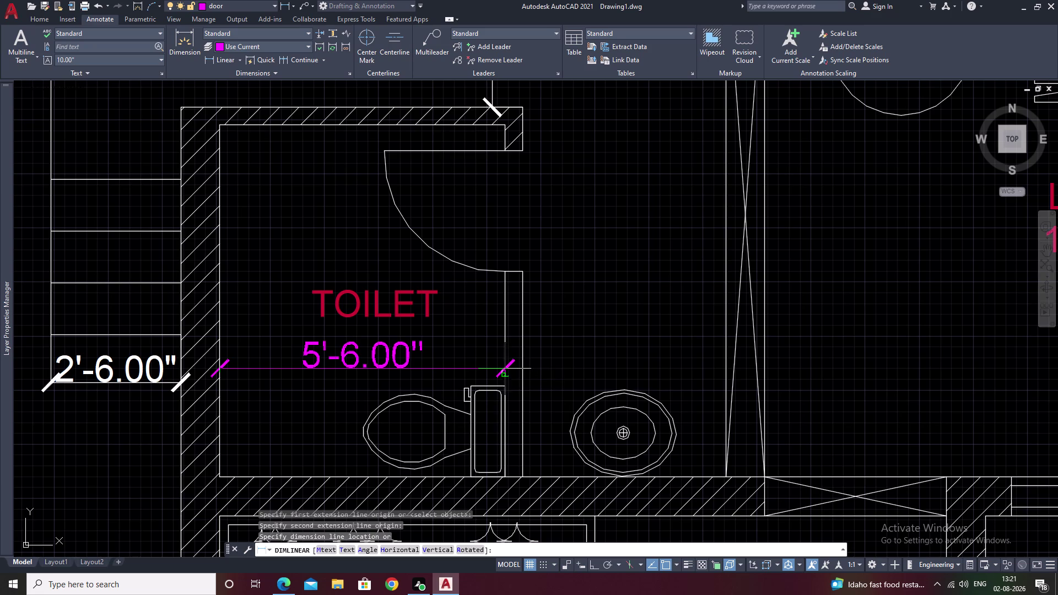
key(Escape)
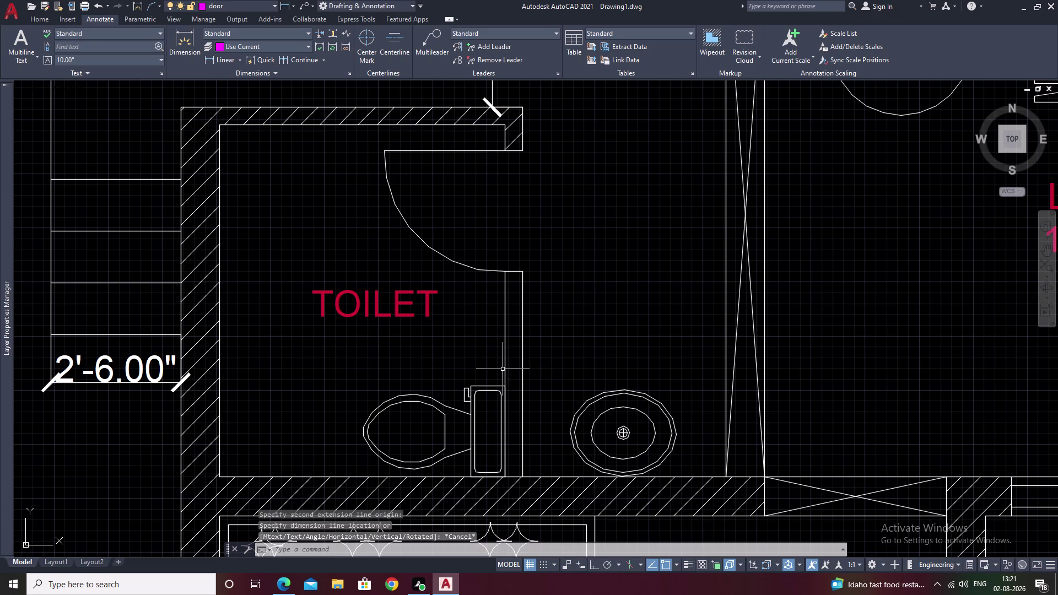
key(space)
drag(284, 128, 283, 136)
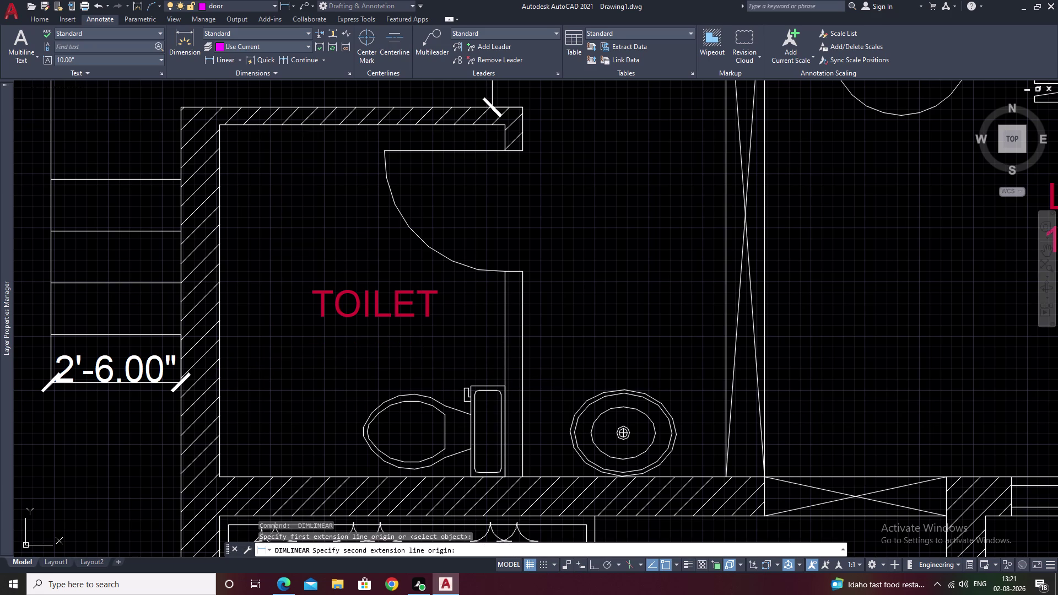
click(274, 475)
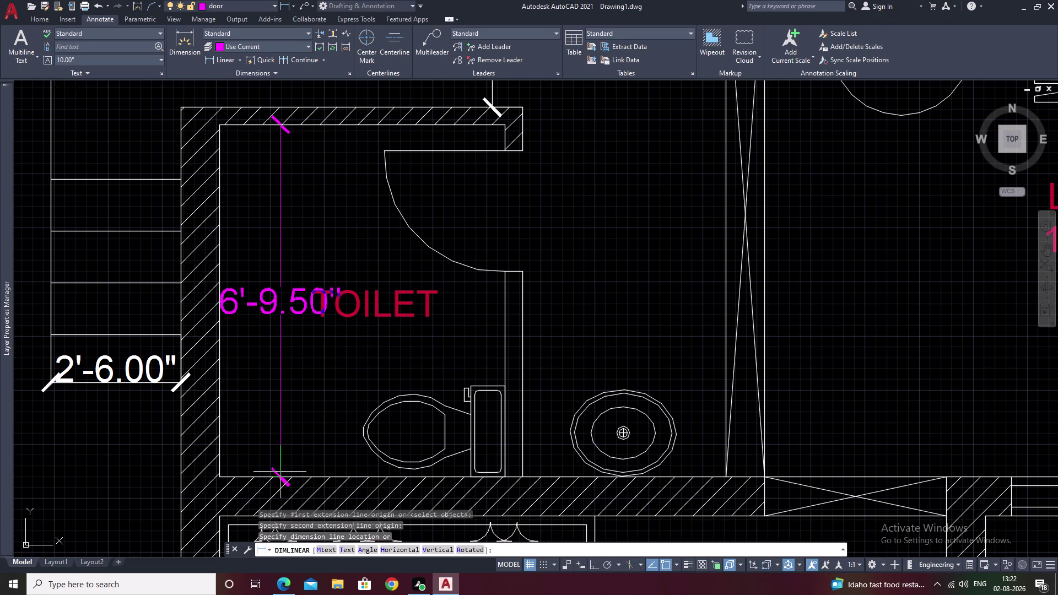
key(Escape)
double_click(387, 309)
double_click(395, 311)
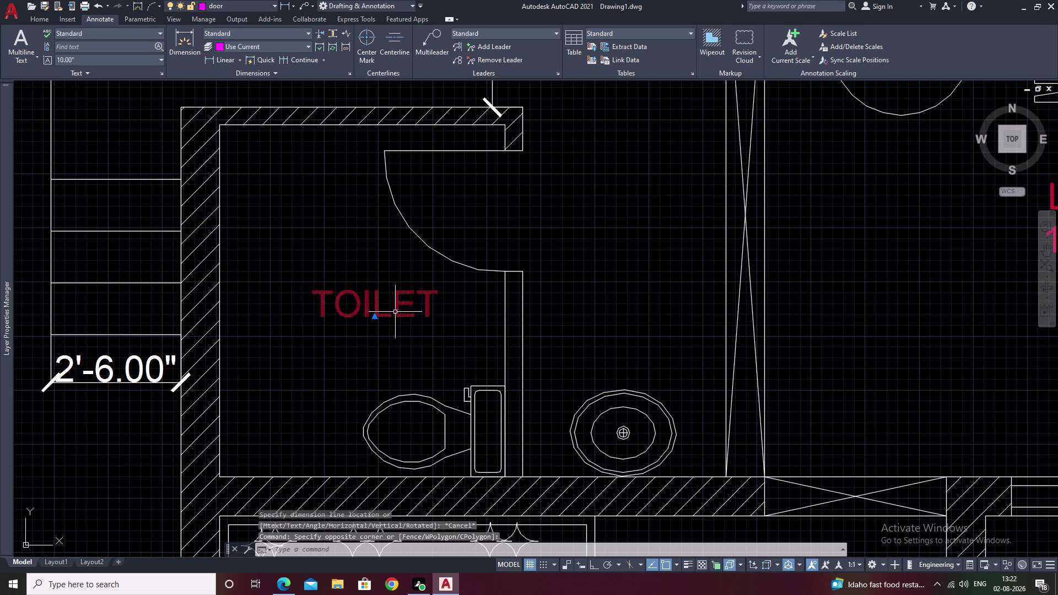
click(399, 319)
triple_click(399, 319)
double_click(407, 312)
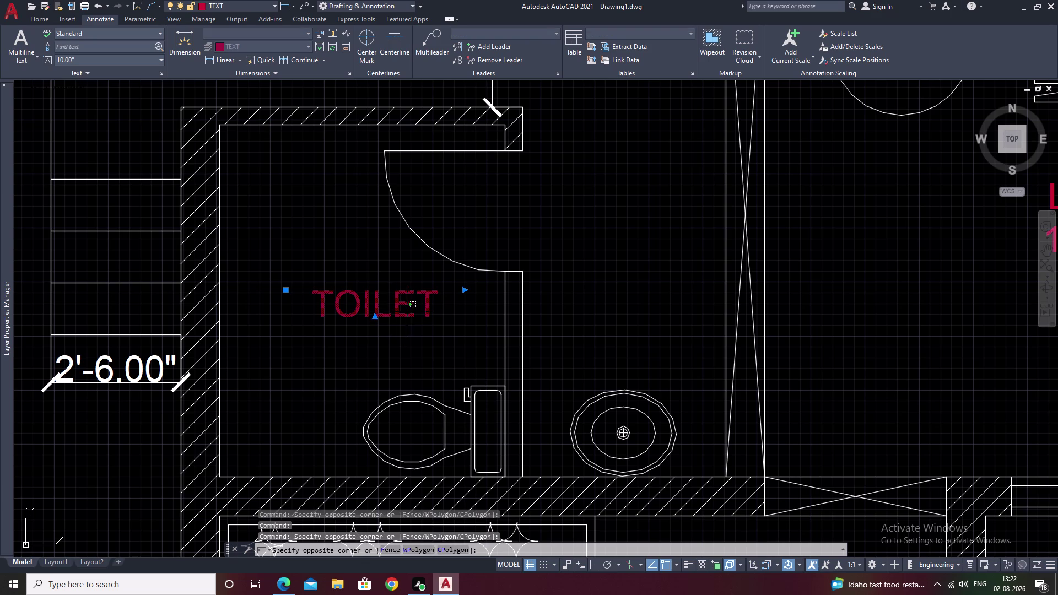
key(Escape)
key(Escape)
double_click(419, 309)
click(403, 311)
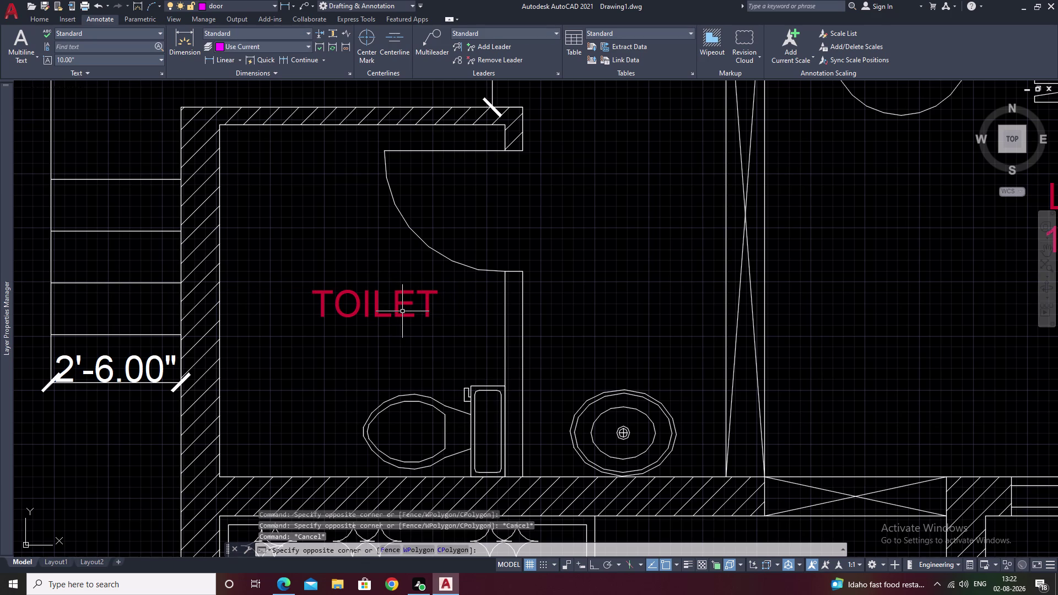
key(Escape)
drag(416, 278, 382, 337)
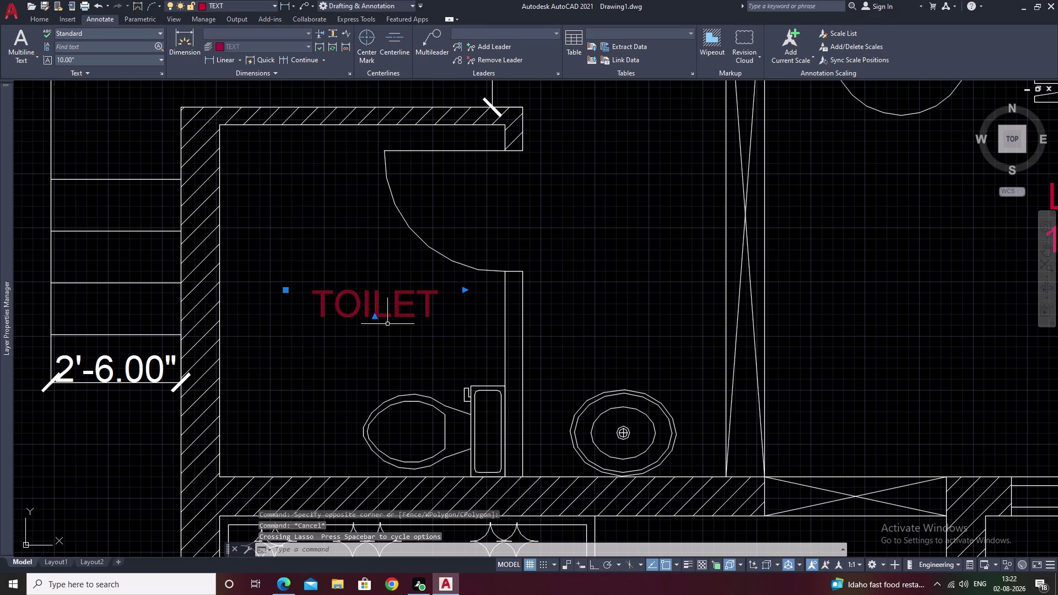
Add a second line reading 5'-6" * 6'- 4.5" under TOILET in the label.
double_click(388, 321)
triple_click(395, 315)
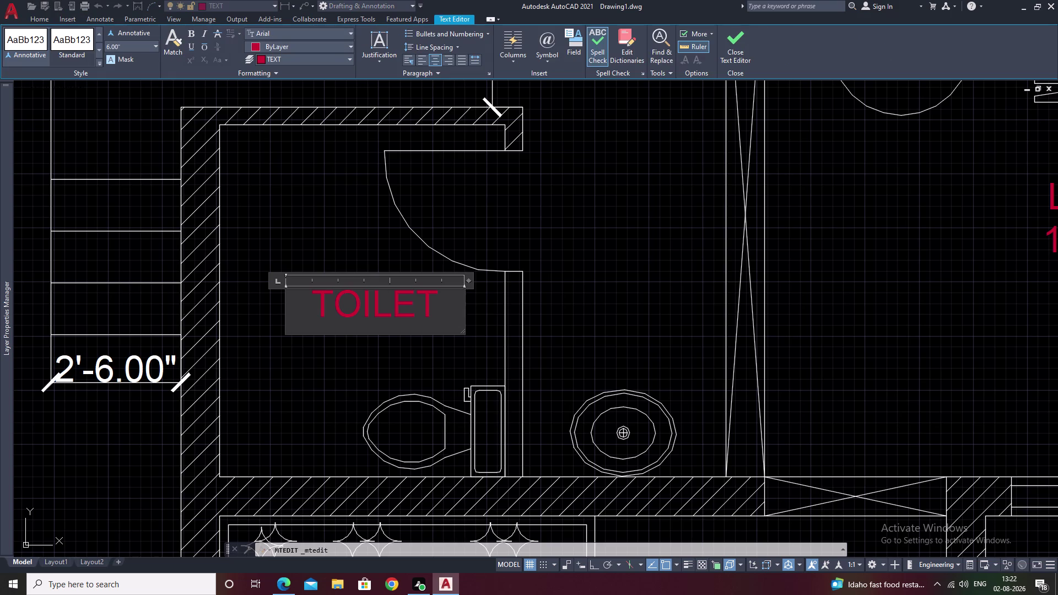
click(427, 308)
key(Return)
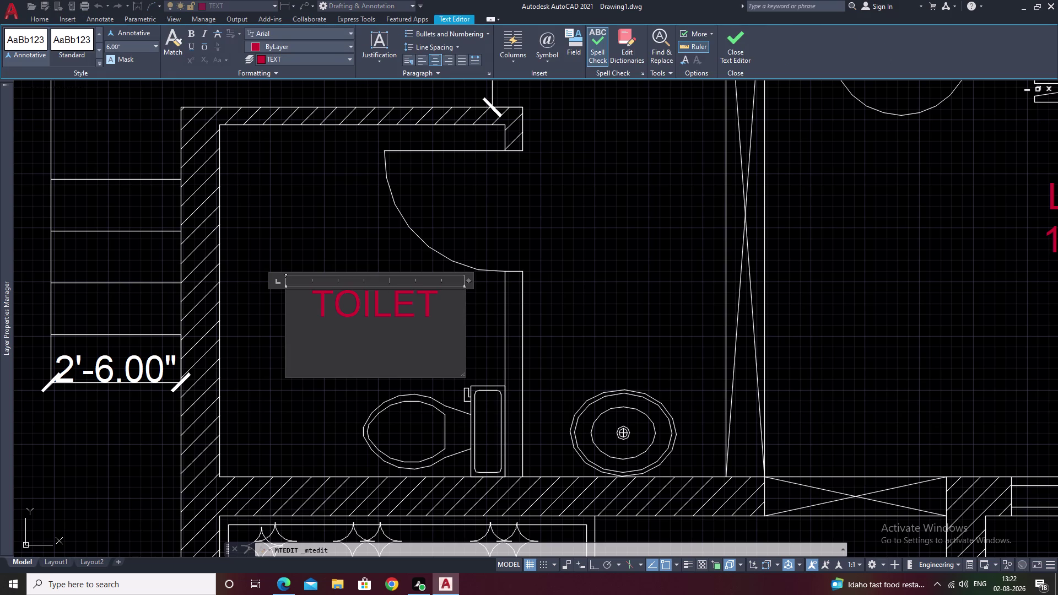
key(5)
key(apostrophe)
key(minus)
key(6)
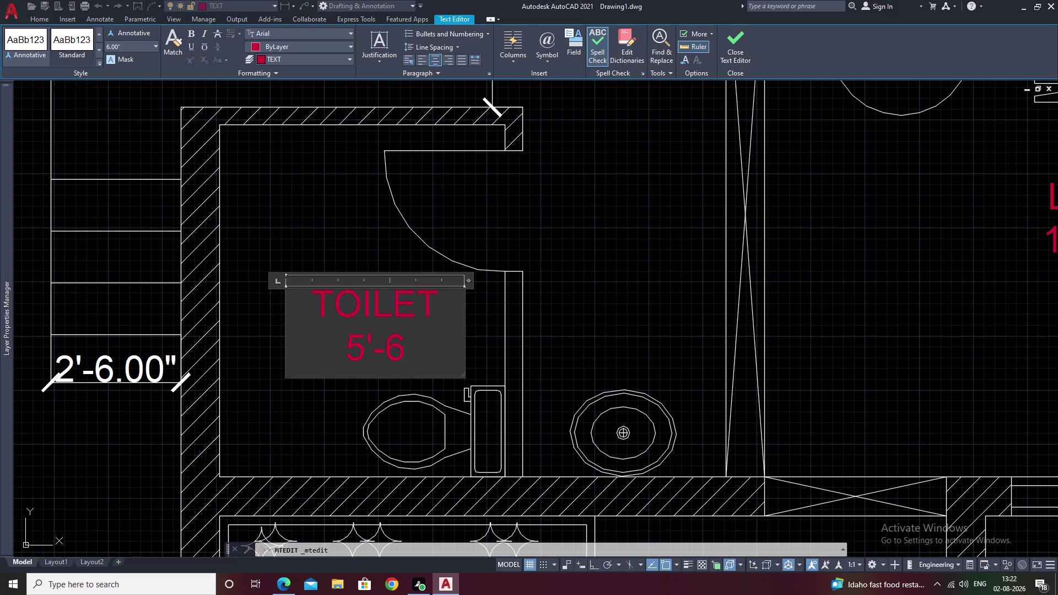
key(shift+quotedbl)
key(space)
text(*)
key(space)
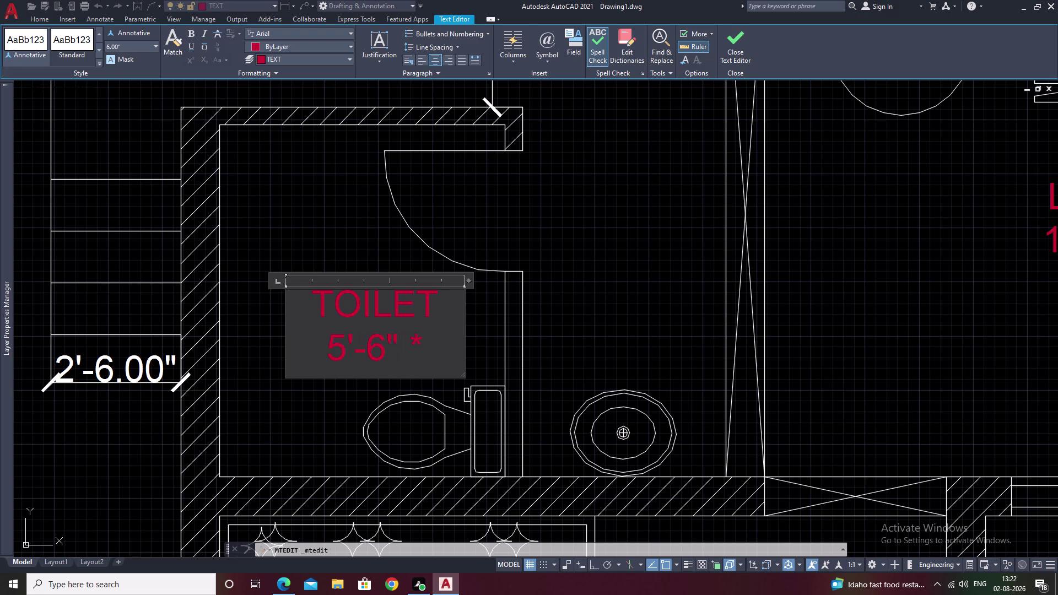
key(6)
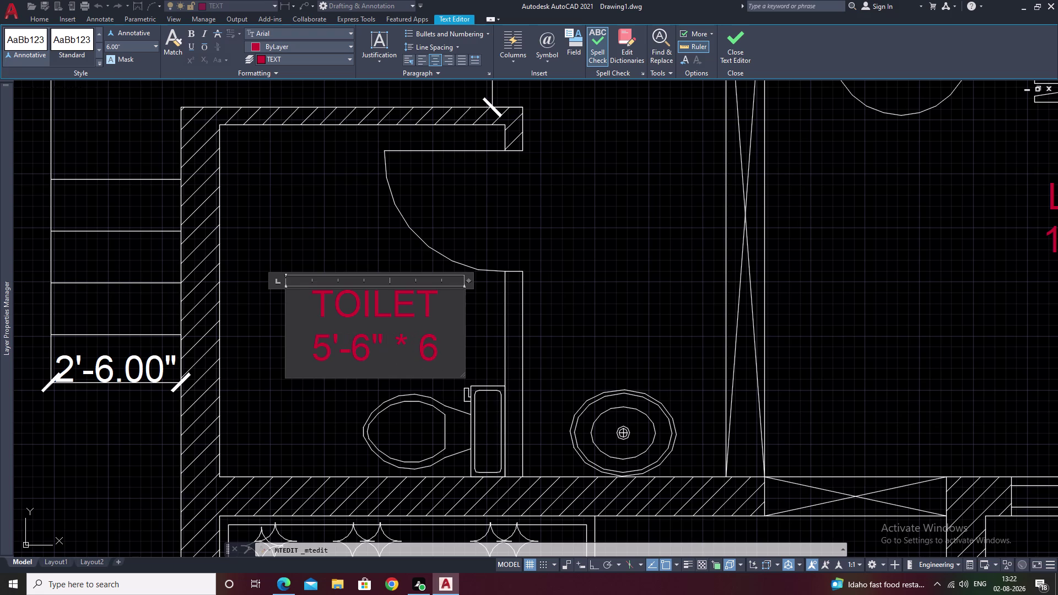
key(apostrophe)
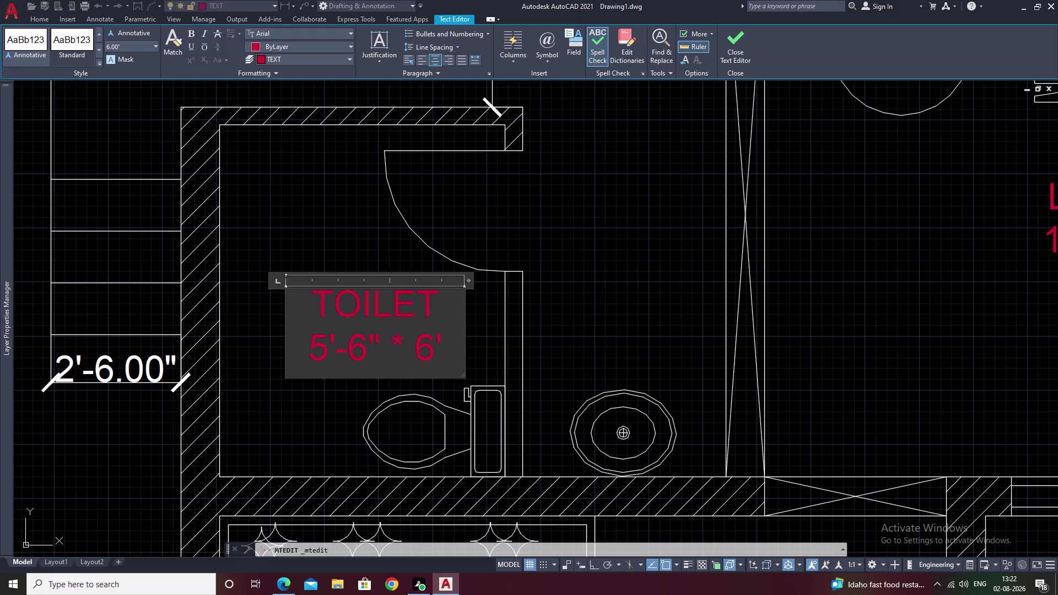
key(minus)
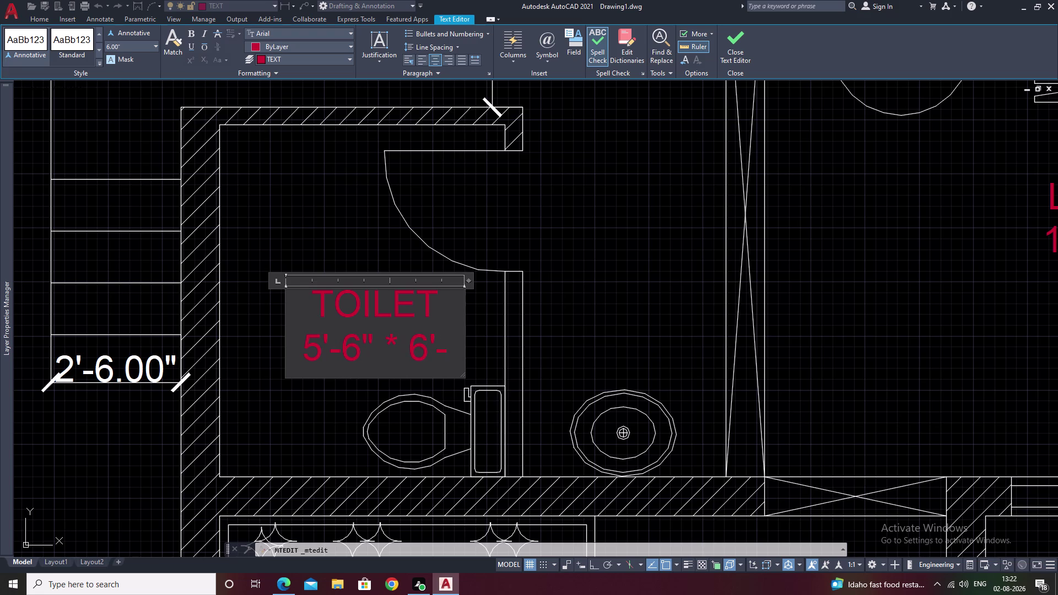
text(4.)
text(5)
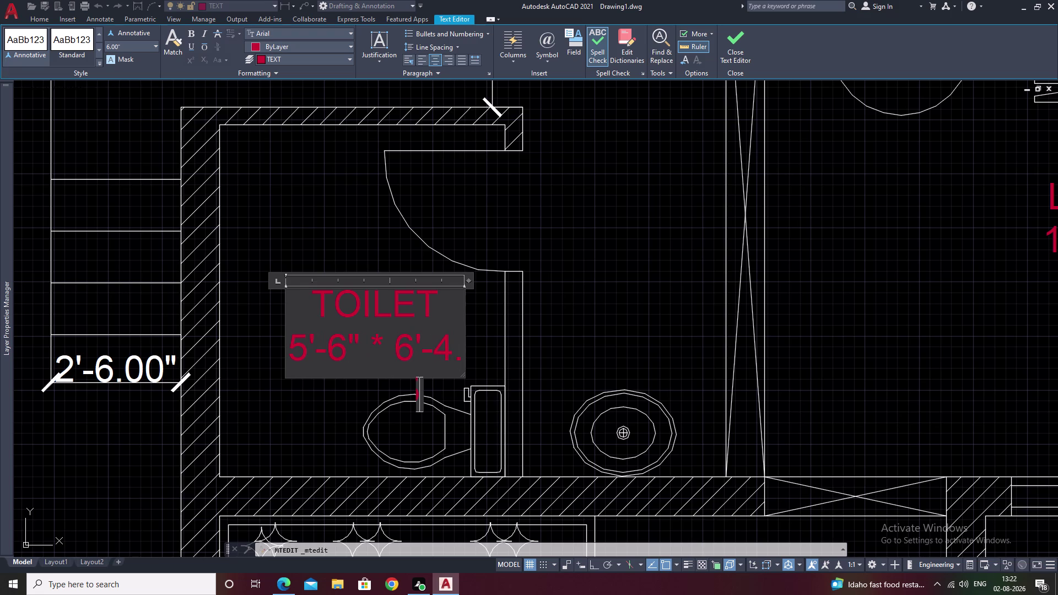
text(")
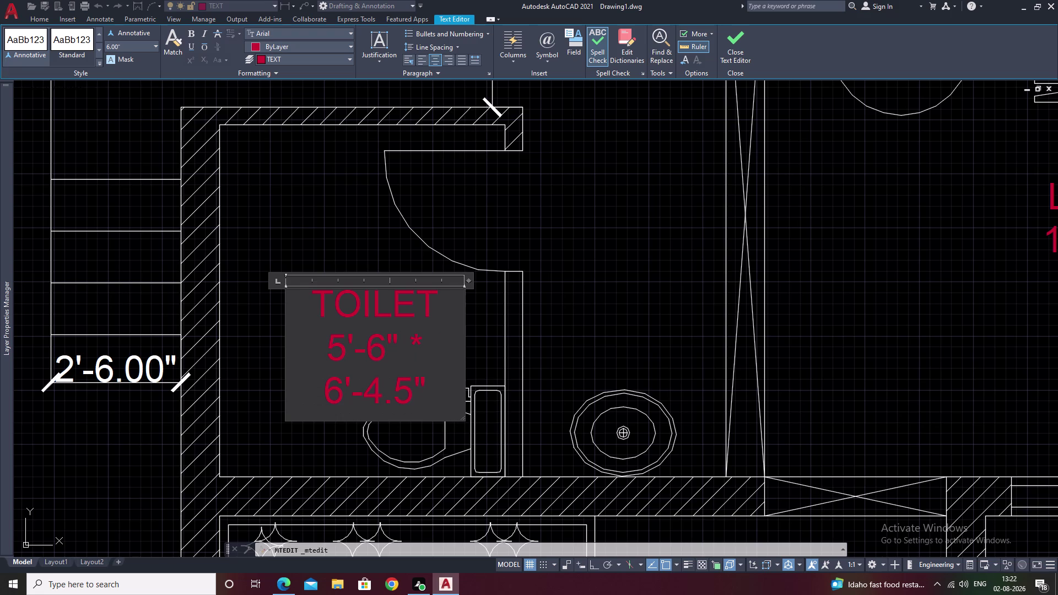
Widen the TOILET text box so the size fits on one line, then finish editing.
click(362, 395)
key(space)
drag(465, 321, 556, 316)
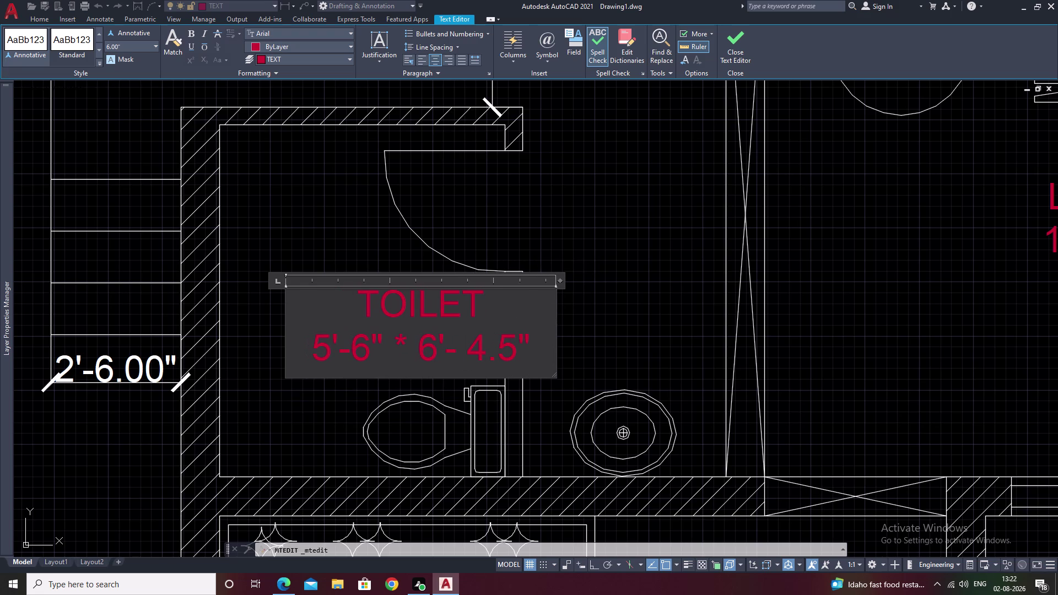
click(592, 312)
click(392, 306)
drag(393, 305, 411, 304)
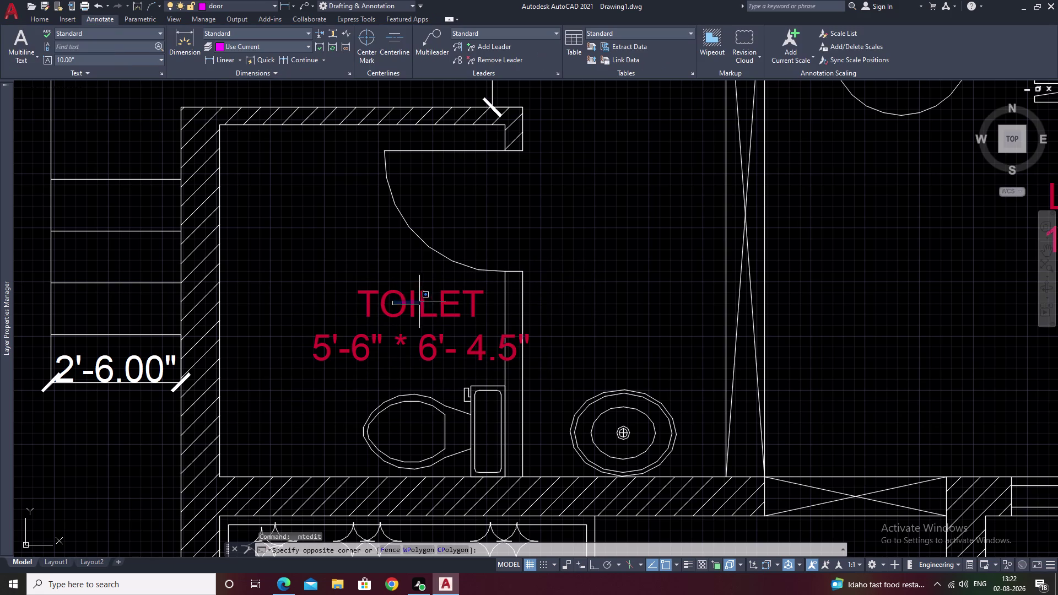
Move the two-line TOILET label to a new position with M.
drag(430, 293, 386, 338)
drag(425, 285, 368, 357)
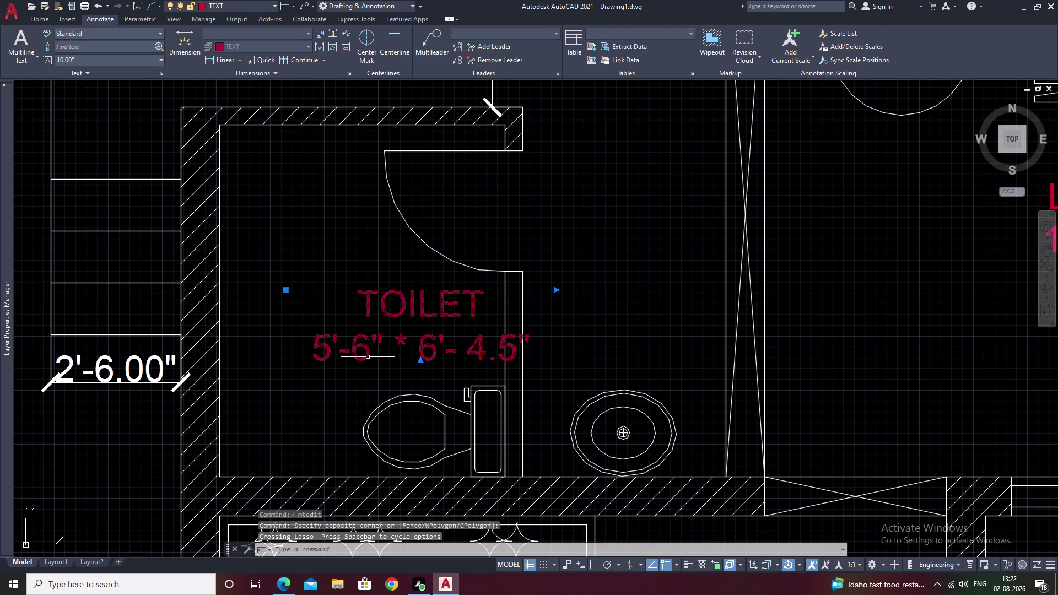
text(M)
key(space)
click(440, 319)
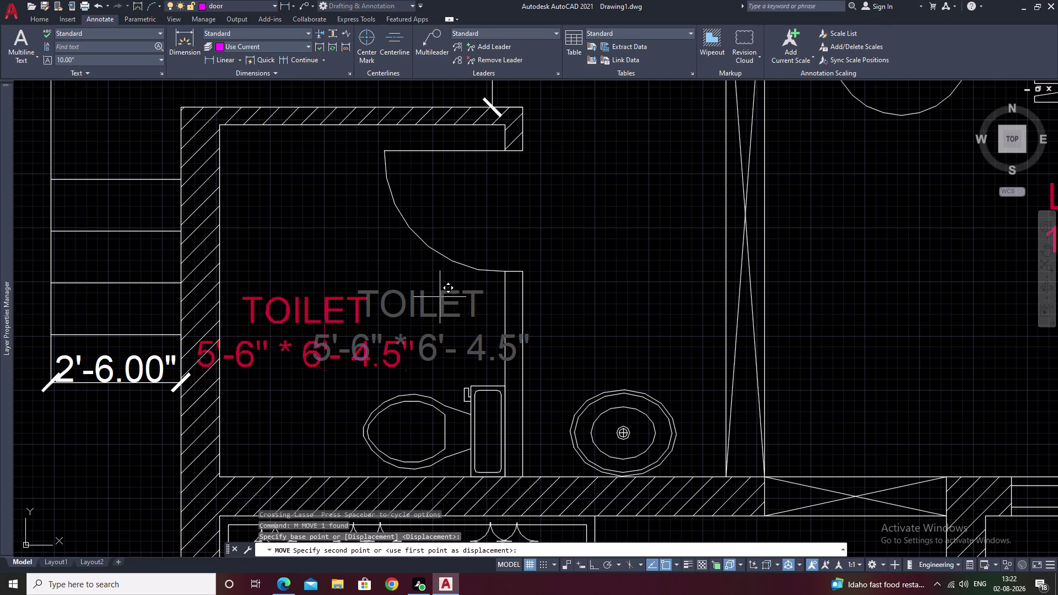
click(485, 284)
click(430, 331)
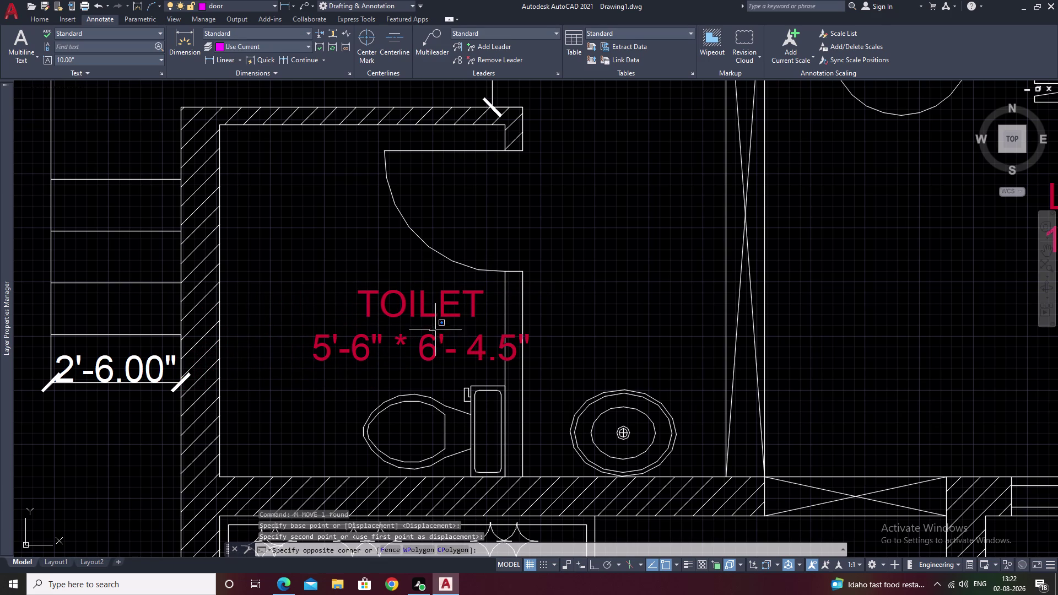
Move the TOILET label again, further left toward the room centre.
drag(448, 298, 371, 361)
drag(417, 288, 365, 357)
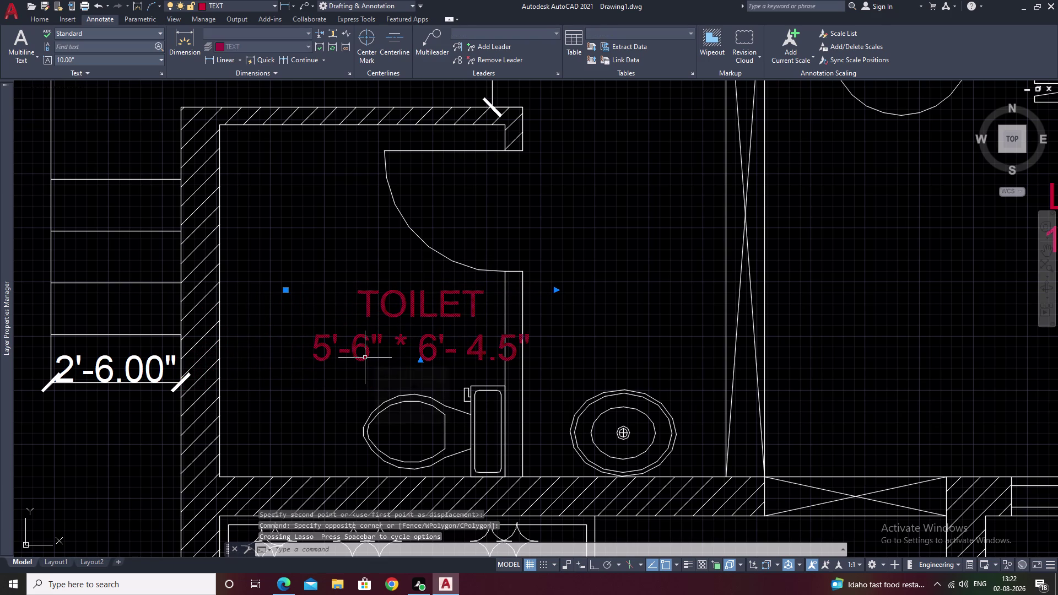
key(m)
key(space)
click(399, 341)
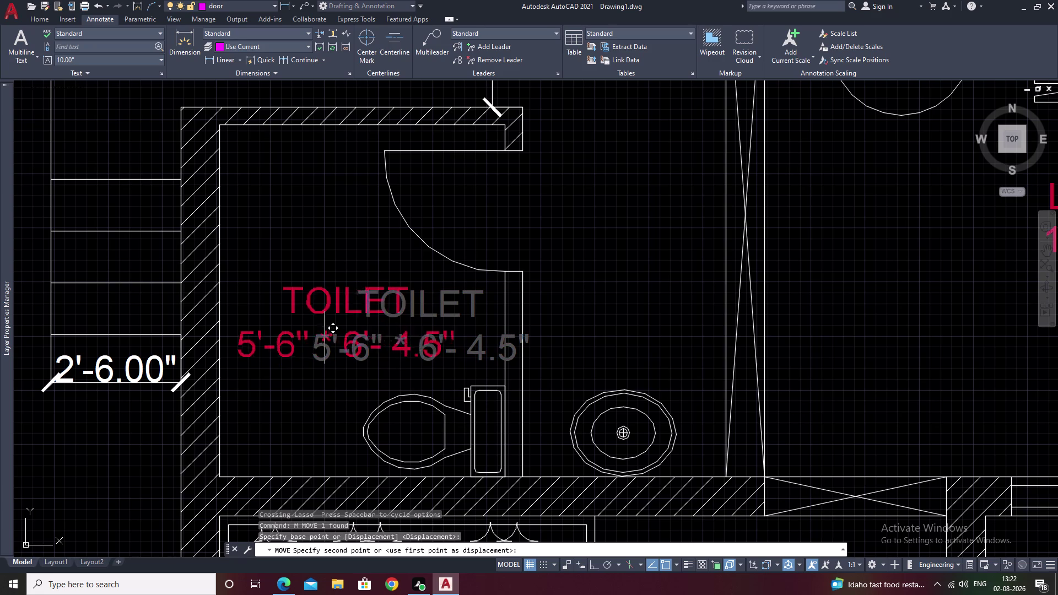
click(331, 334)
Cancel the leftover command and start a linear dimension beside the cistern.
scroll(down, 3)
middle_drag(591, 291, 454, 329)
key(Escape)
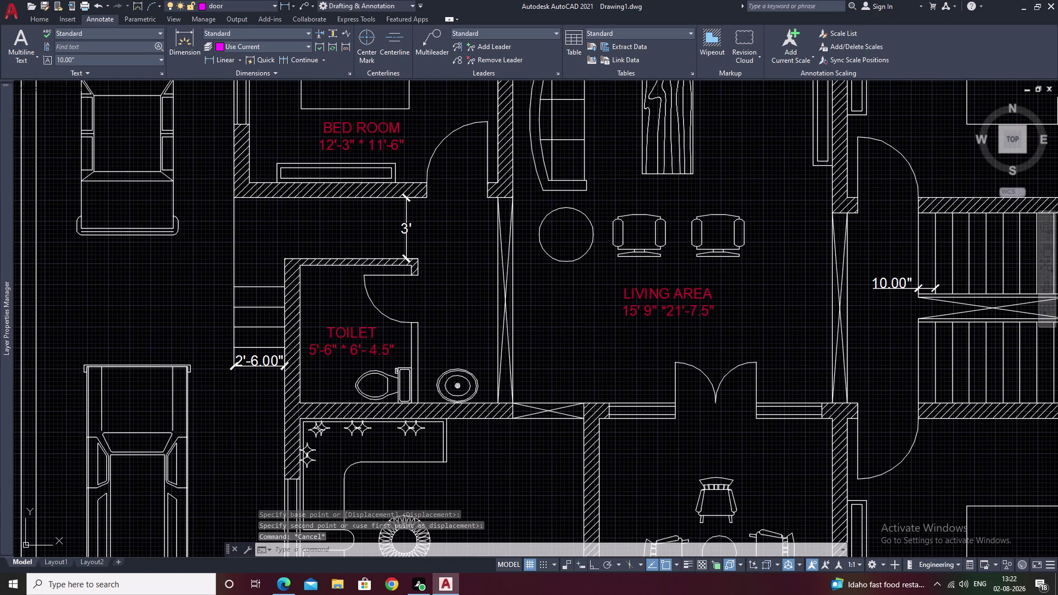
scroll(down, 3)
scroll(up, 3)
middle_drag(497, 377, 490, 346)
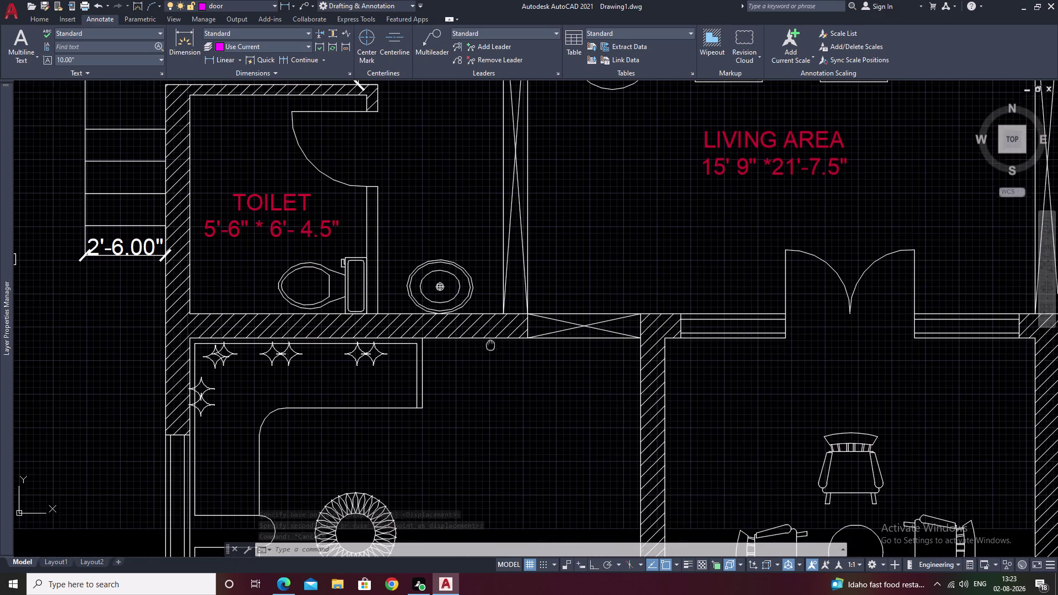
middle_drag(491, 345, 491, 345)
click(217, 56)
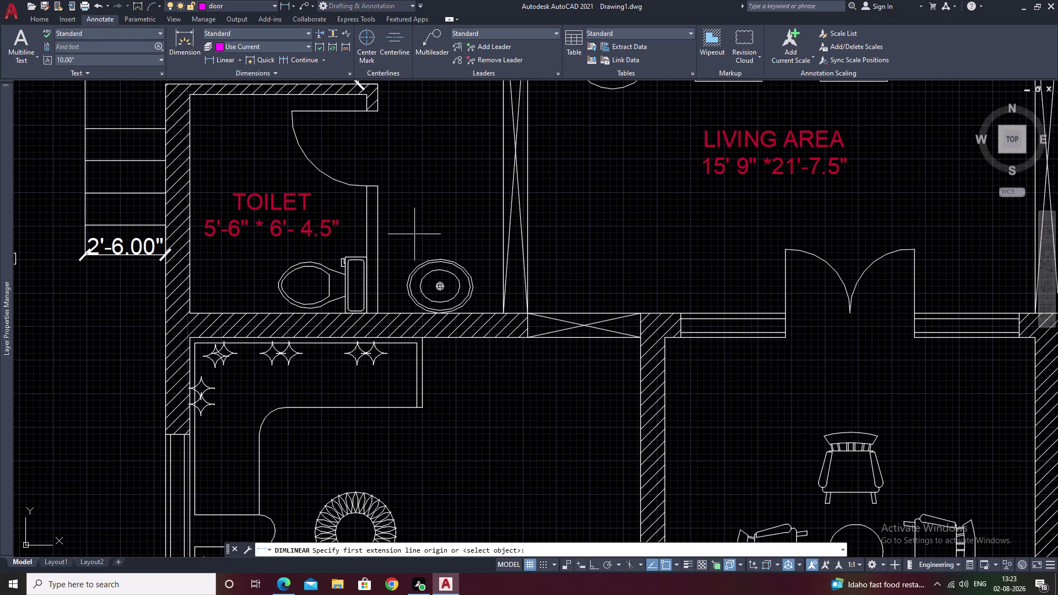
click(379, 186)
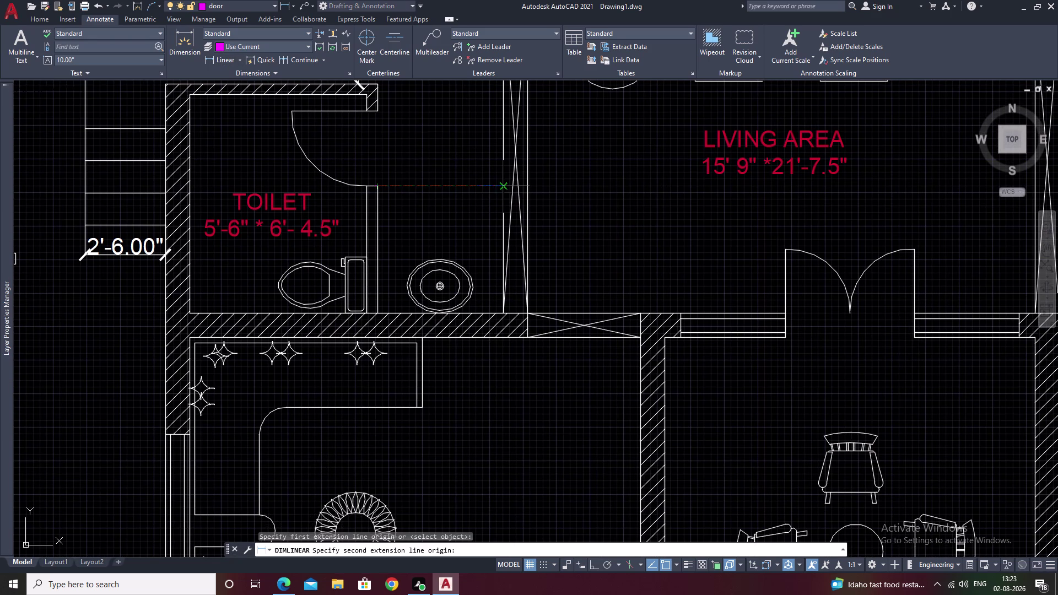
Cancel the magenta dimension and set new dimensions to go on layer 0.
click(505, 190)
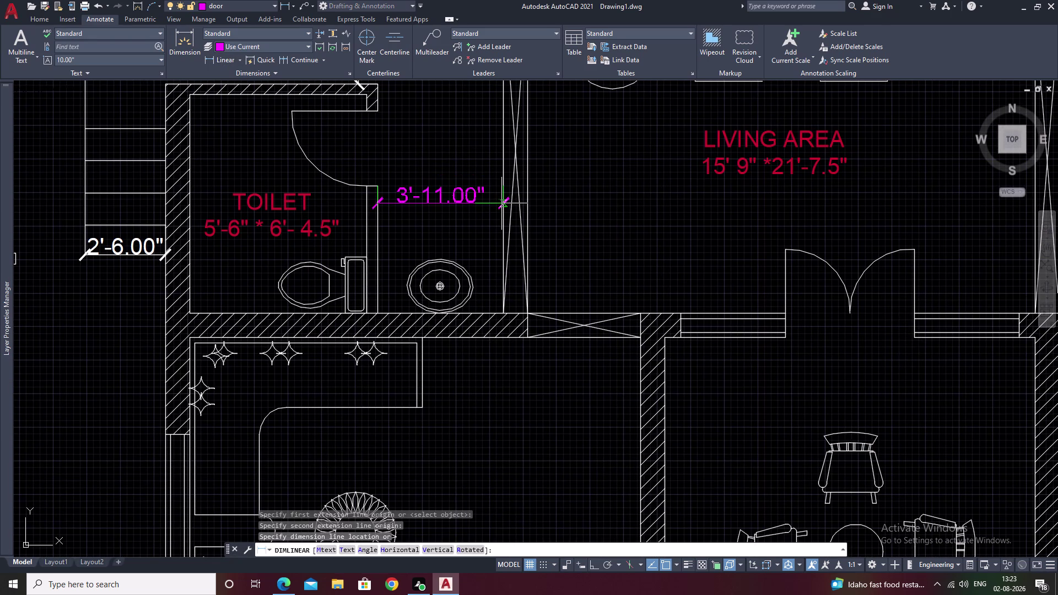
key(Escape)
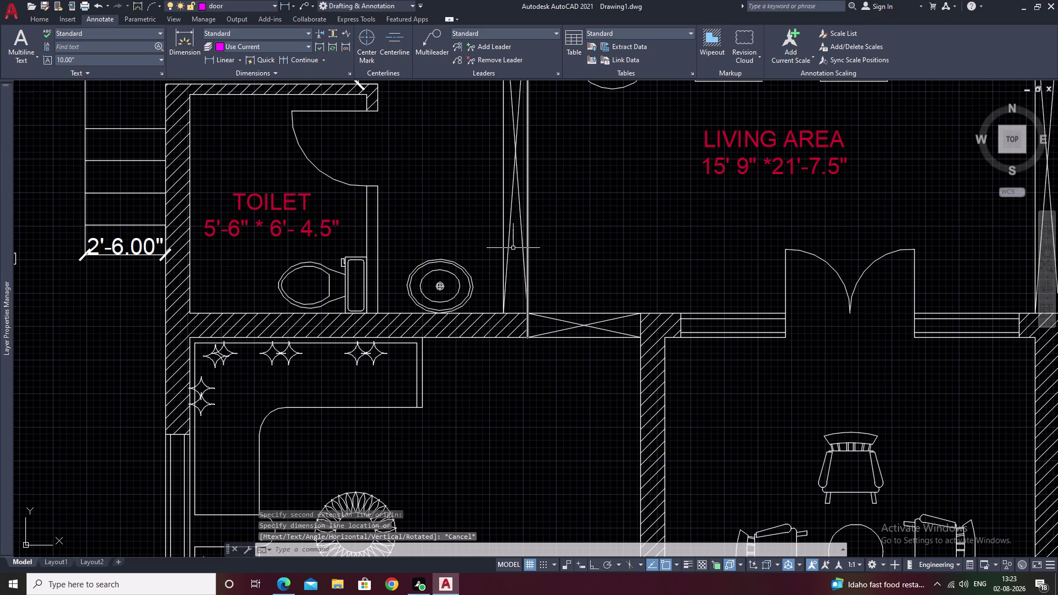
click(274, 47)
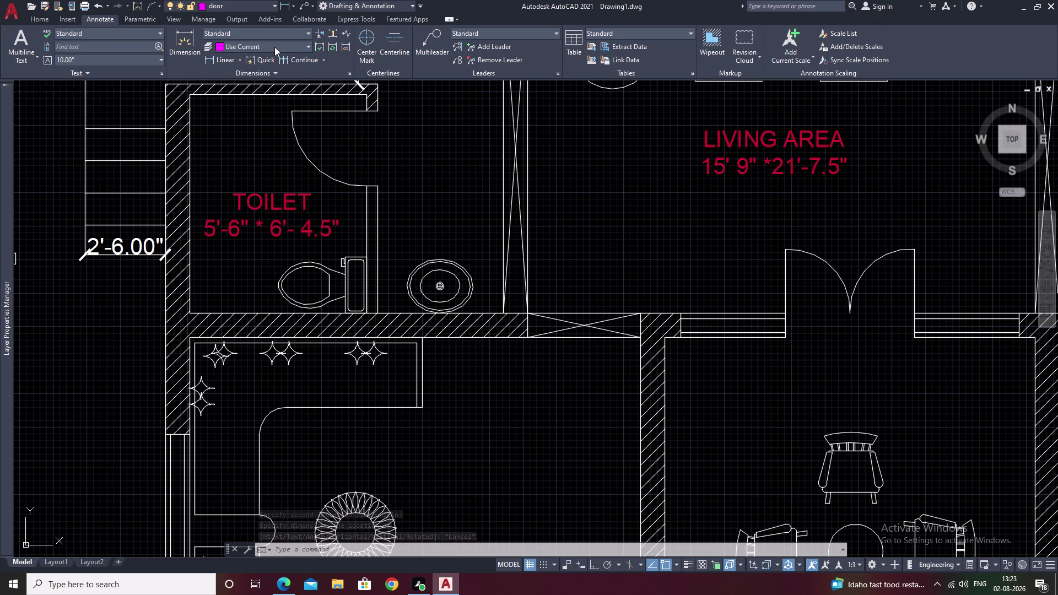
click(271, 73)
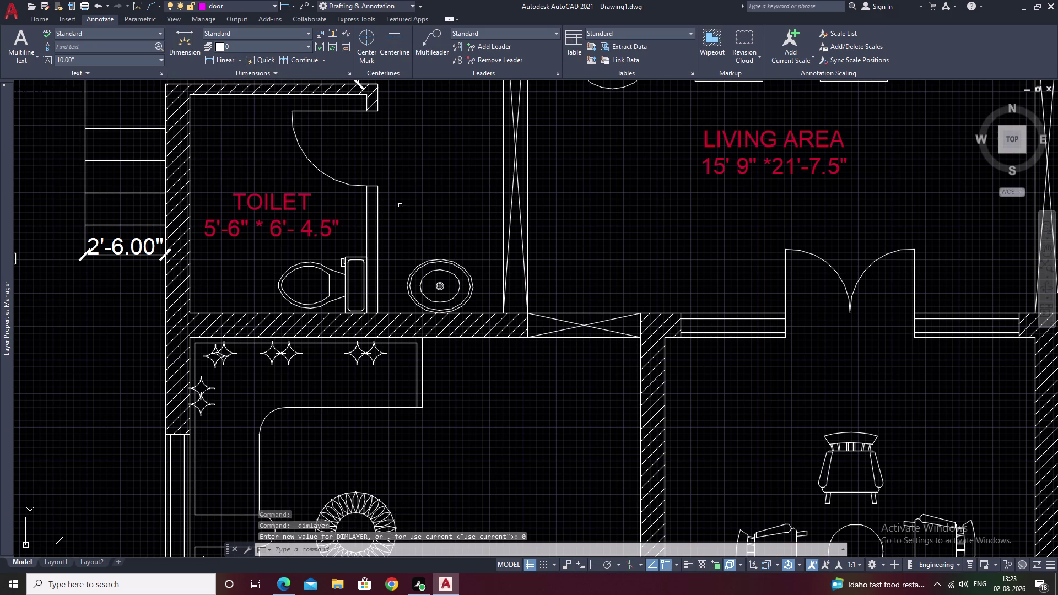
Dimension the 3'-11.00" span from the cistern-side line to the right wall.
click(228, 61)
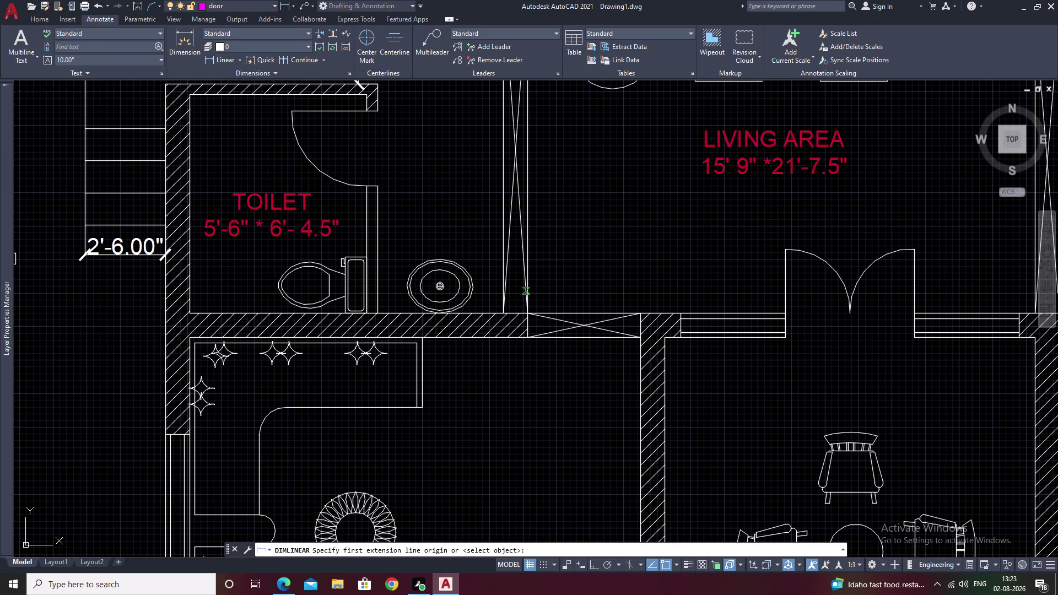
click(379, 235)
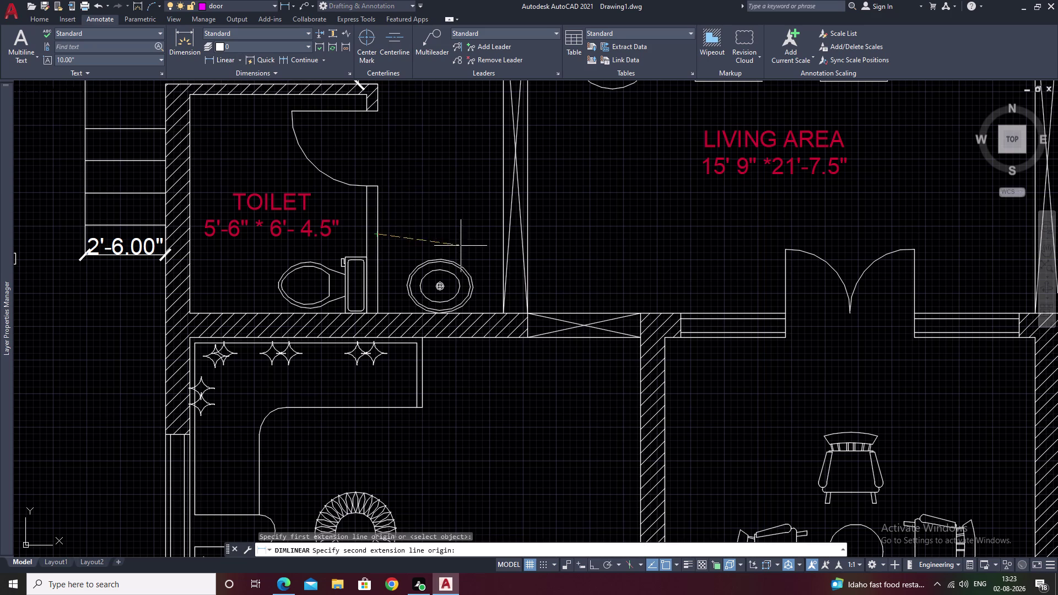
click(504, 232)
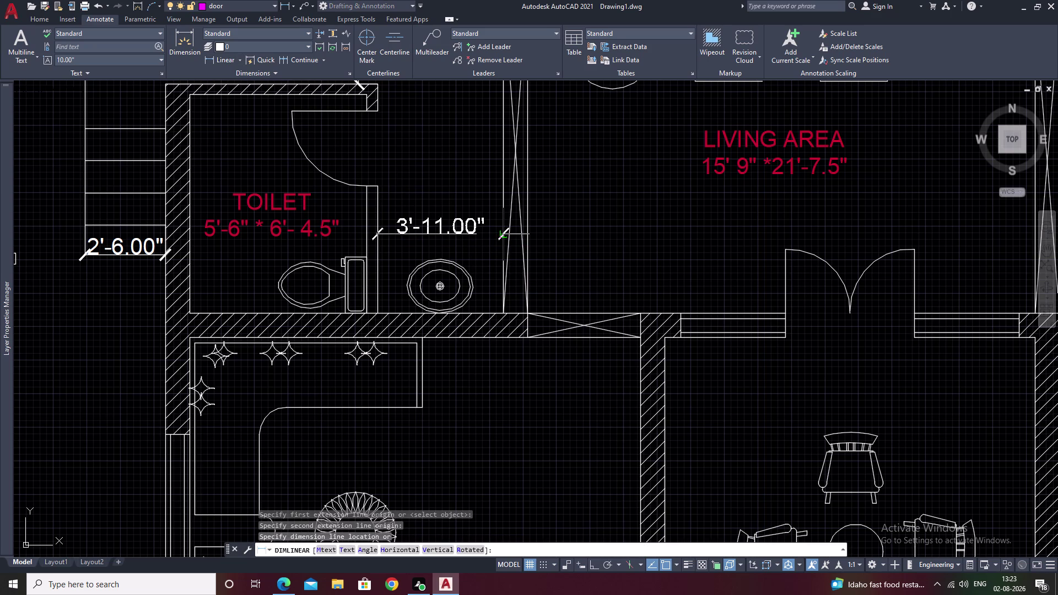
click(501, 244)
middle_drag(467, 397, 492, 293)
scroll(down, 3)
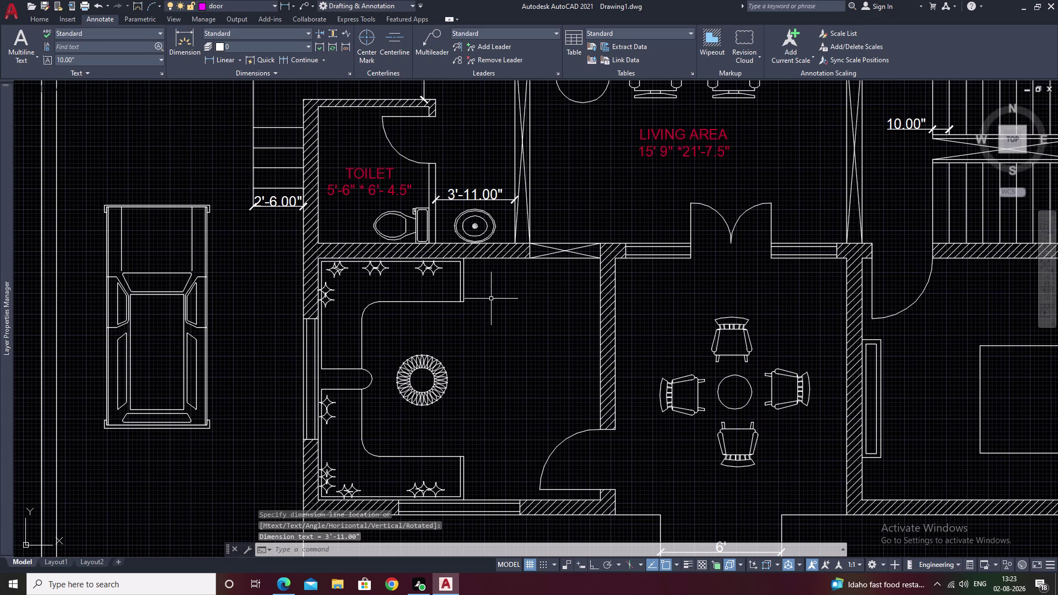
Bring the drawing room into view while starting a multiline text.
middle_drag(495, 330, 531, 249)
middle_drag(527, 283, 537, 259)
scroll(down, 3)
middle_drag(537, 283, 440, 386)
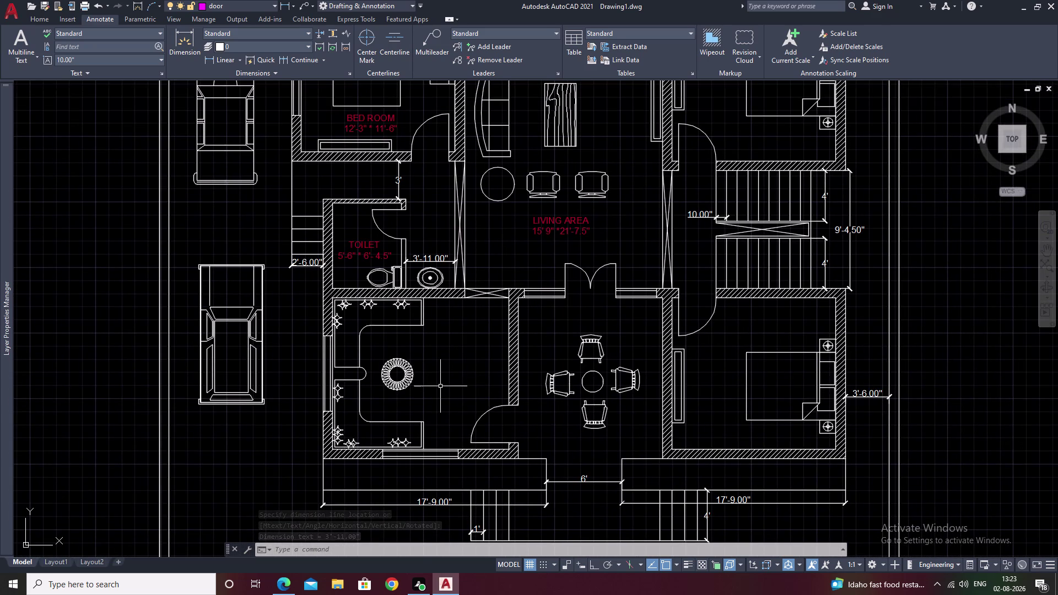
text(T)
key(space)
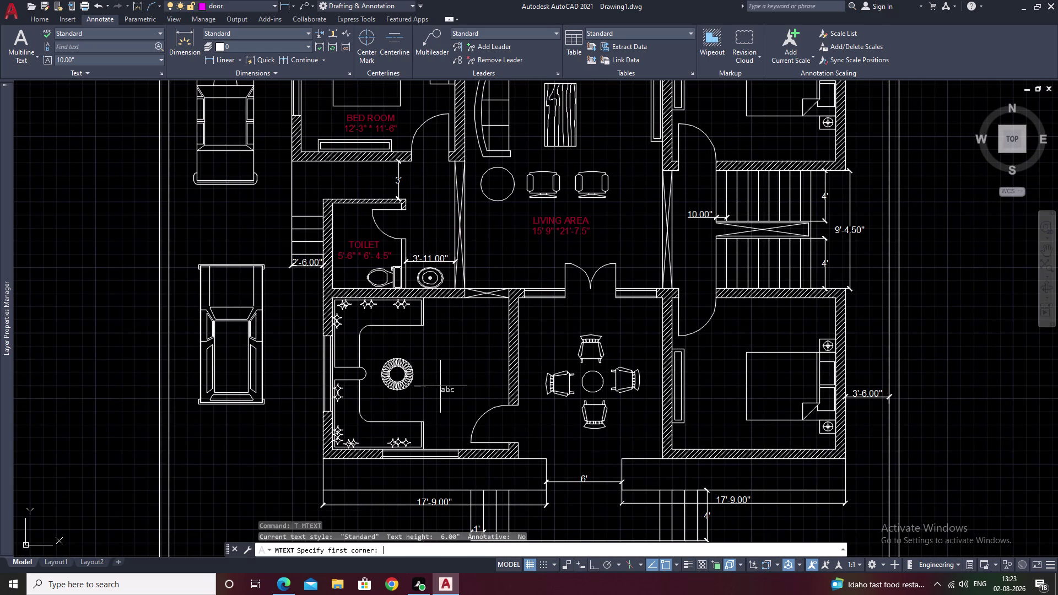
scroll(up, 3)
drag(316, 296, 486, 301)
drag(508, 302, 567, 314)
drag(566, 319, 565, 324)
drag(565, 333, 565, 340)
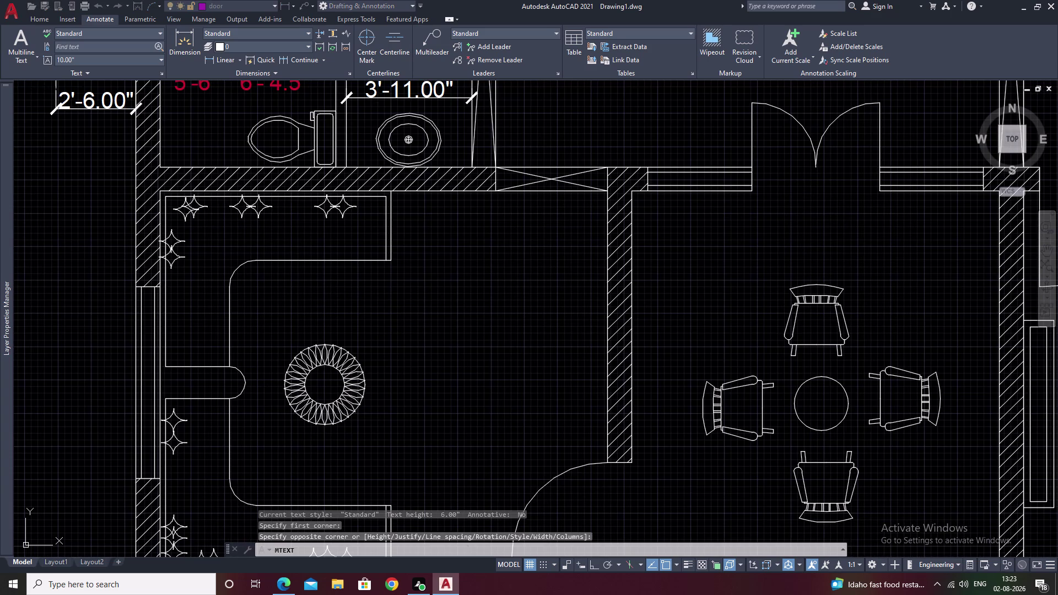
key(space)
key(space)
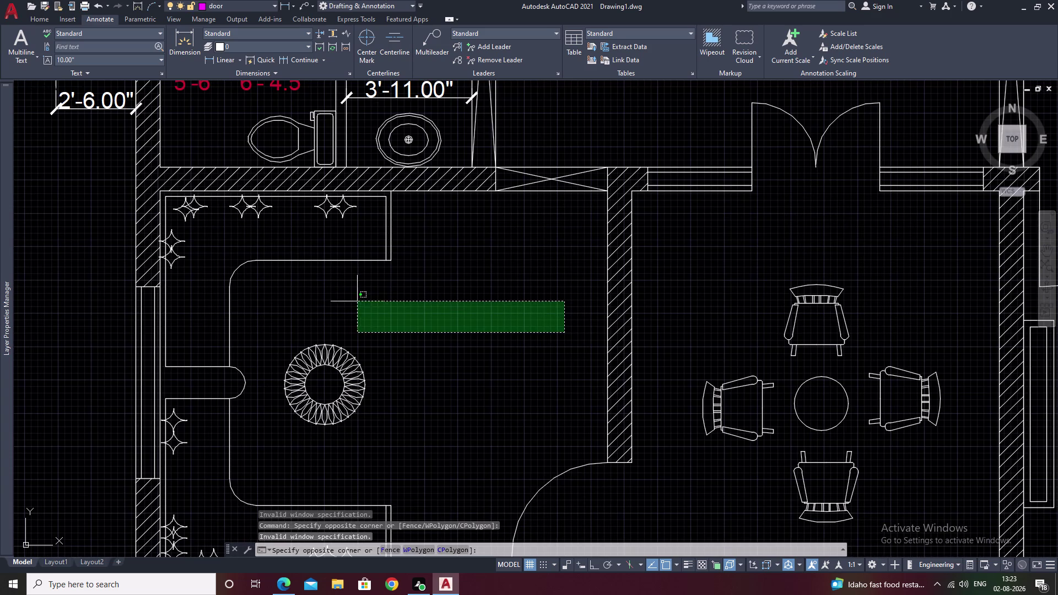
key(space)
Draw a text box inside the drawing room and type DRAWING ROOM.
key(Escape)
key(space)
drag(339, 302, 367, 302)
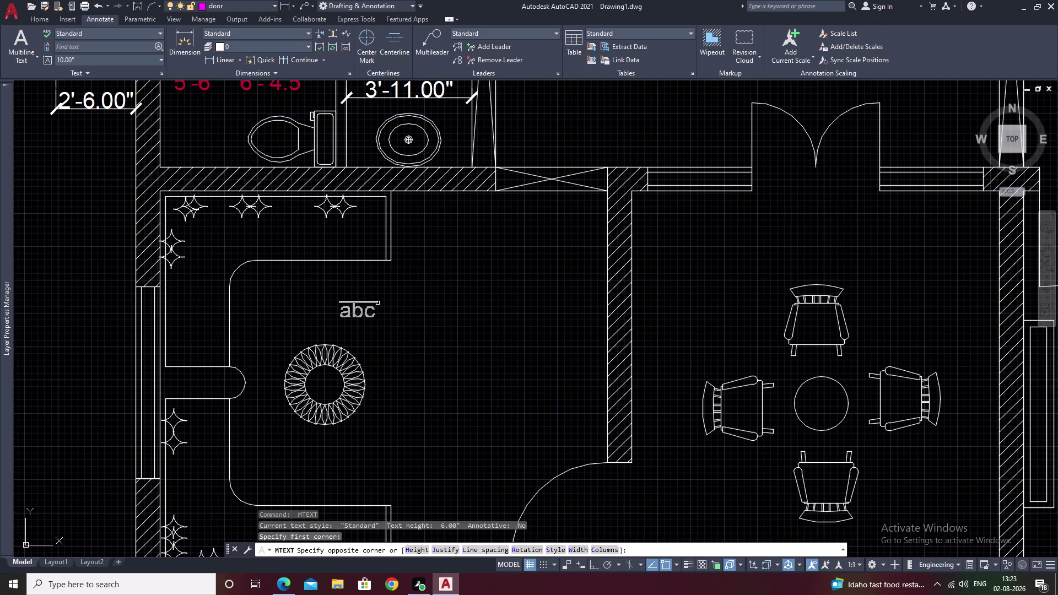
drag(367, 302, 530, 326)
click(548, 328)
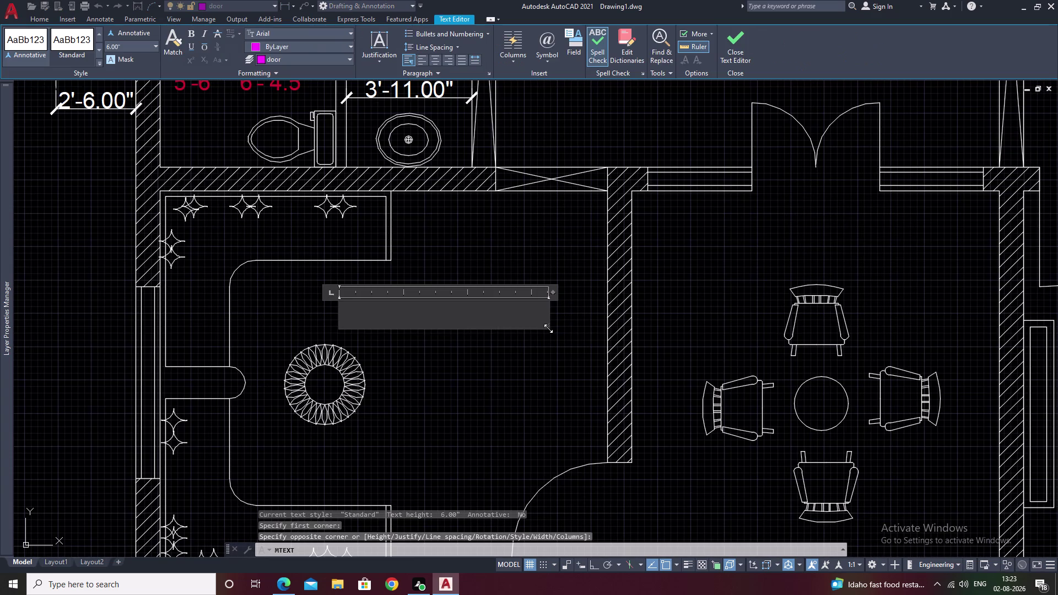
text(DR)
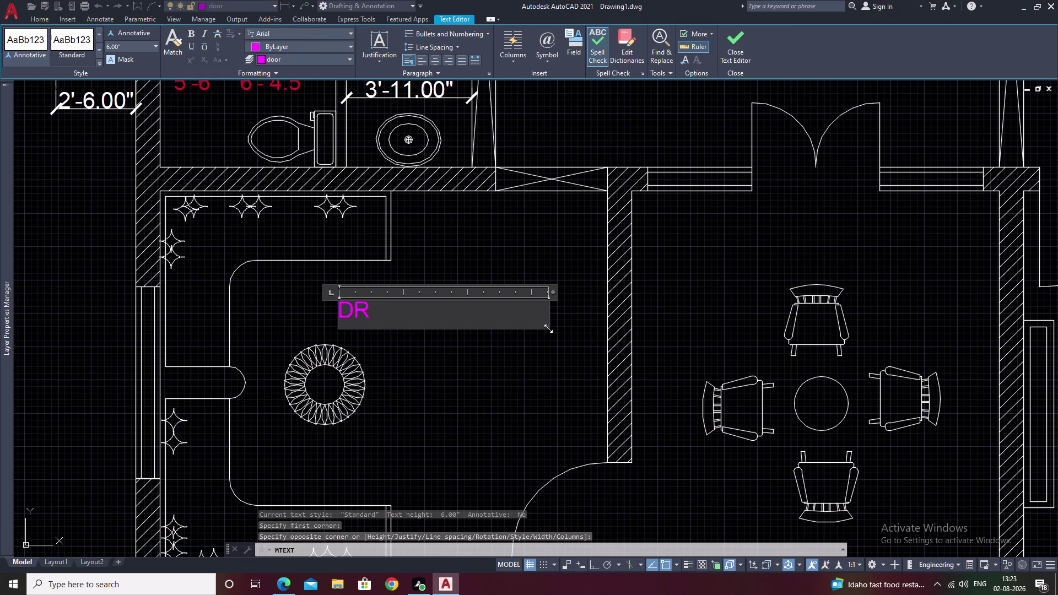
text(A)
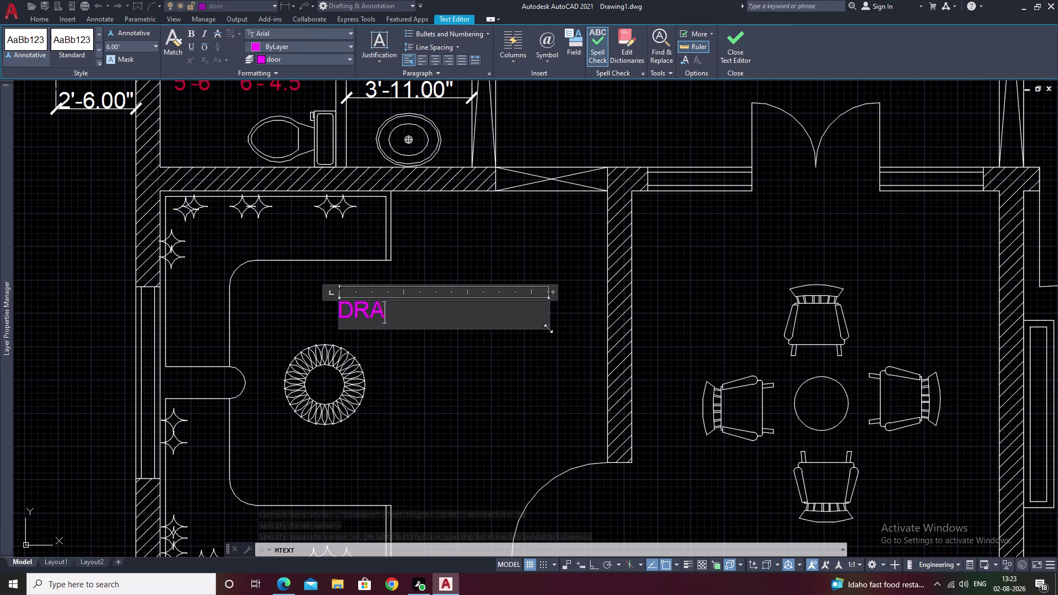
text(W)
text(IN)
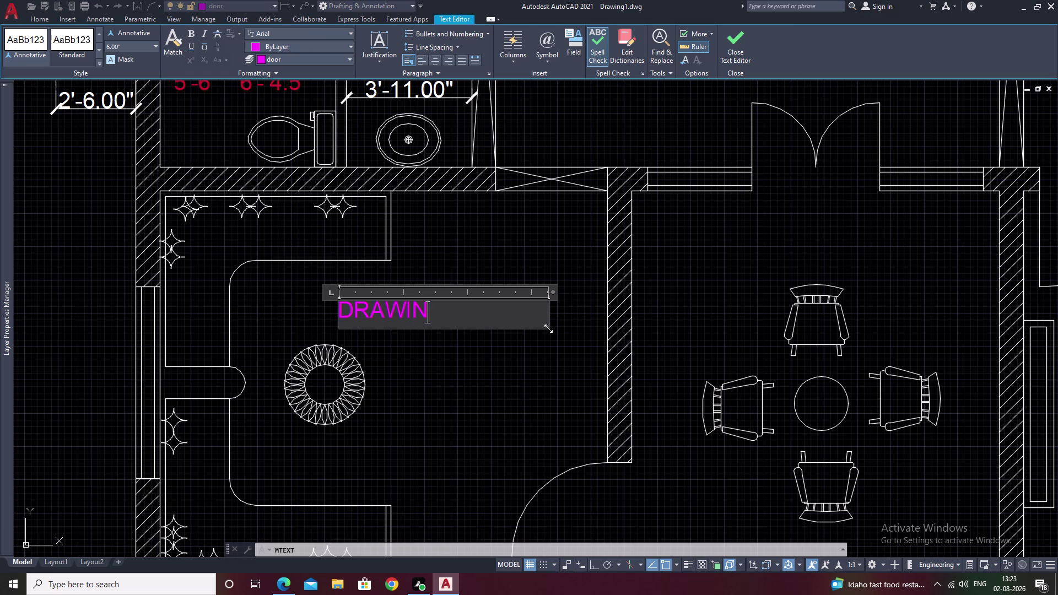
text(G)
key(space)
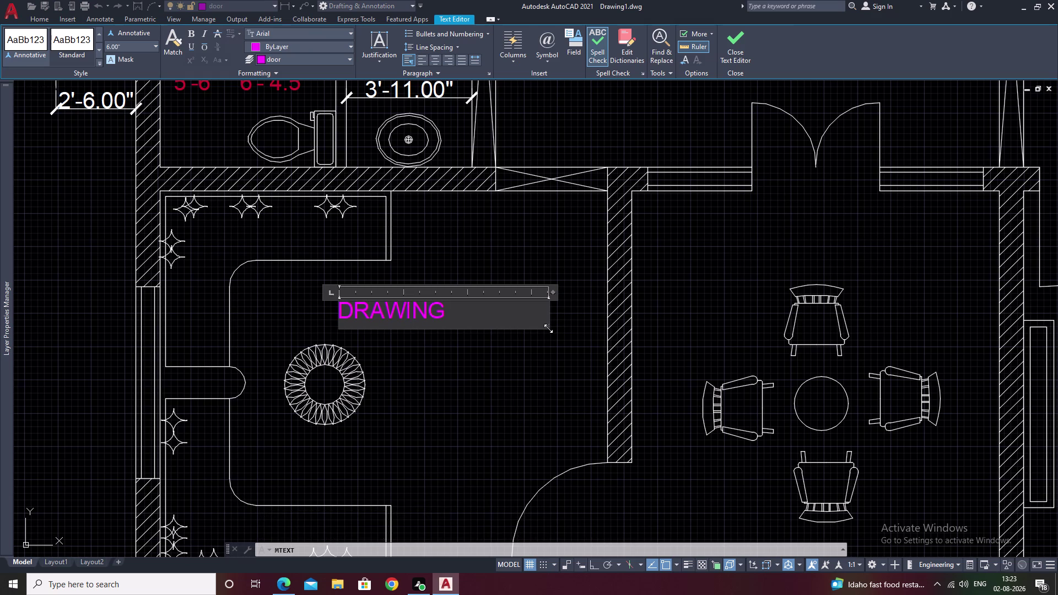
text(R)
text(OO)
key(m)
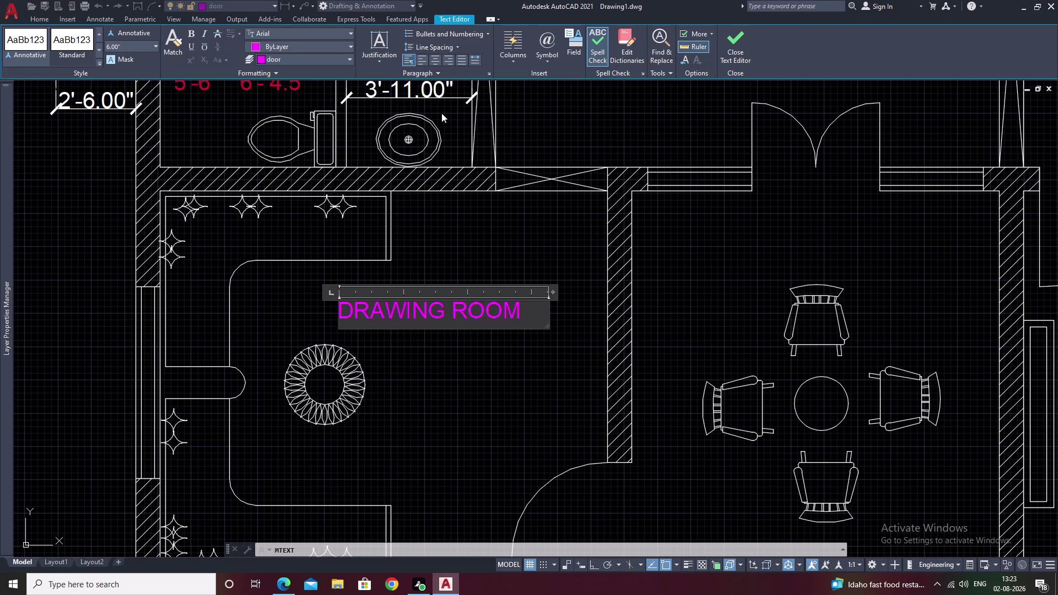
Centre the DRAWING ROOM label and put it on the TEXT layer.
click(436, 60)
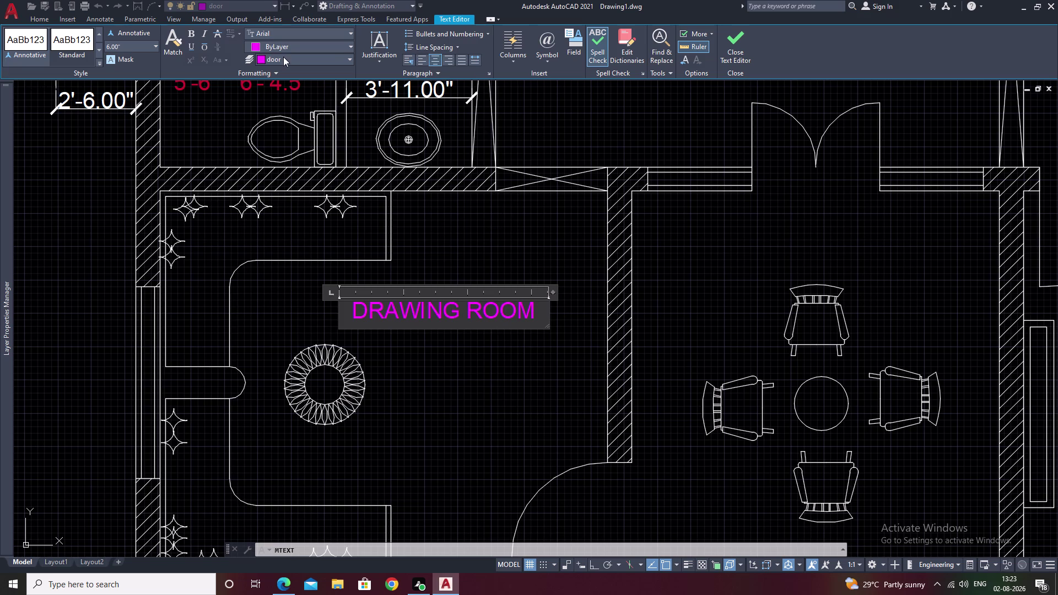
click(283, 57)
click(293, 155)
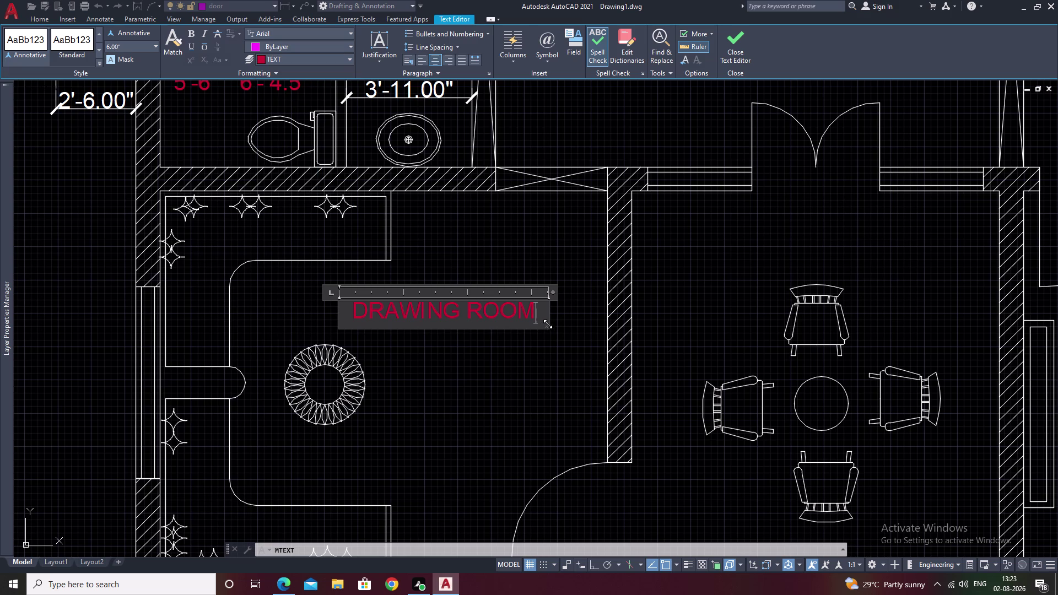
key(Return)
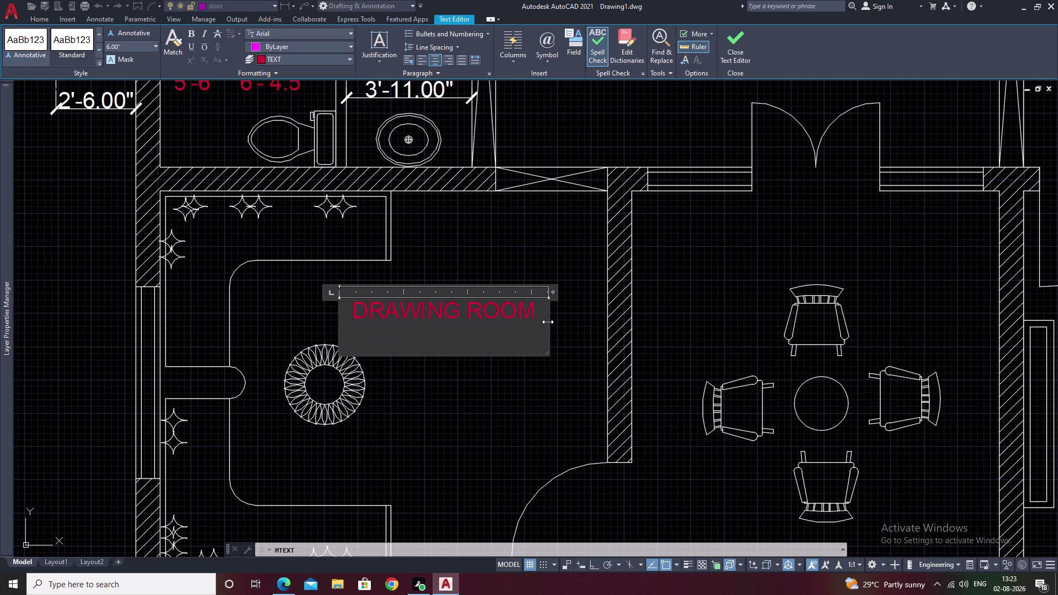
click(509, 377)
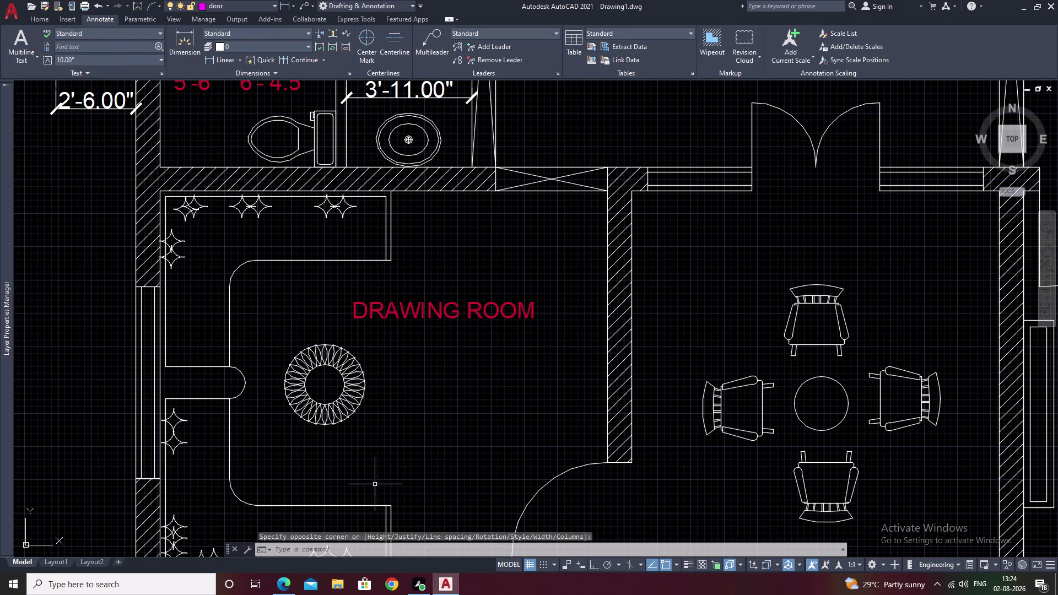
text(T)
key(space)
Draw a text box below the room name and type 14'-0" * 12'-0".
click(310, 455)
click(502, 466)
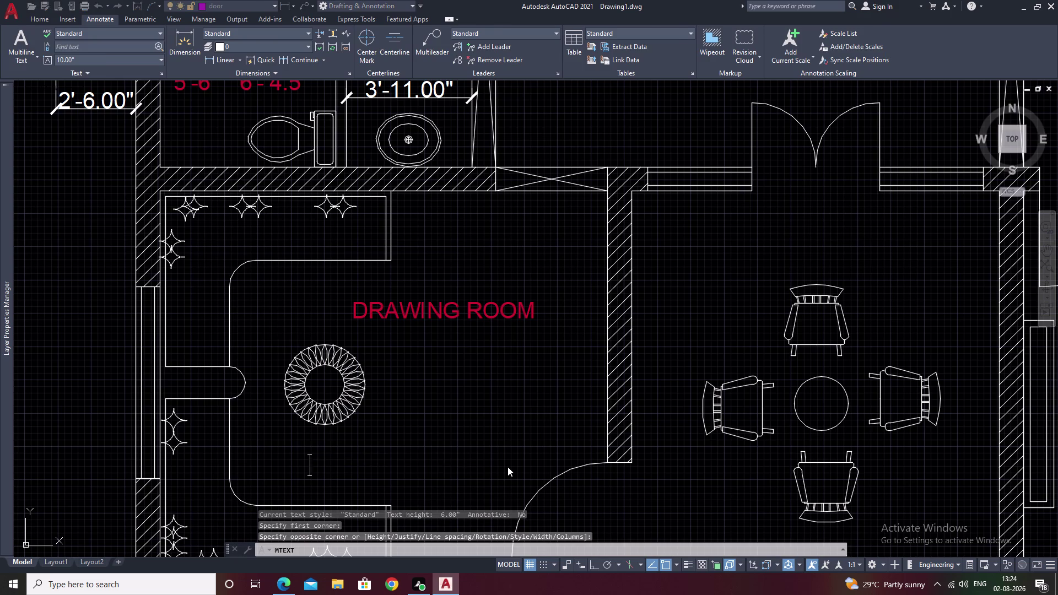
text(14)
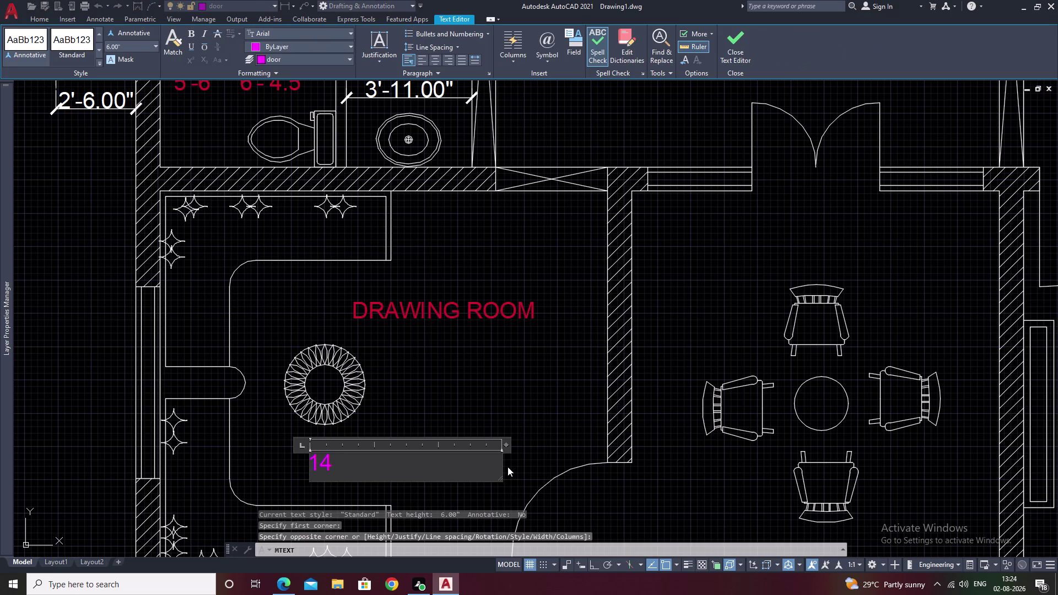
text(')
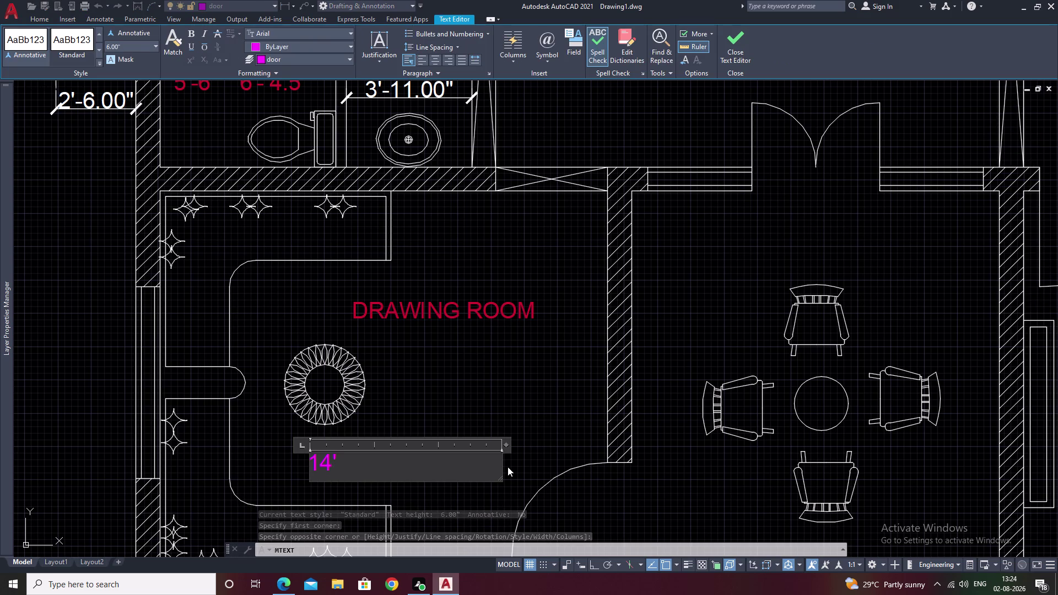
key(minus)
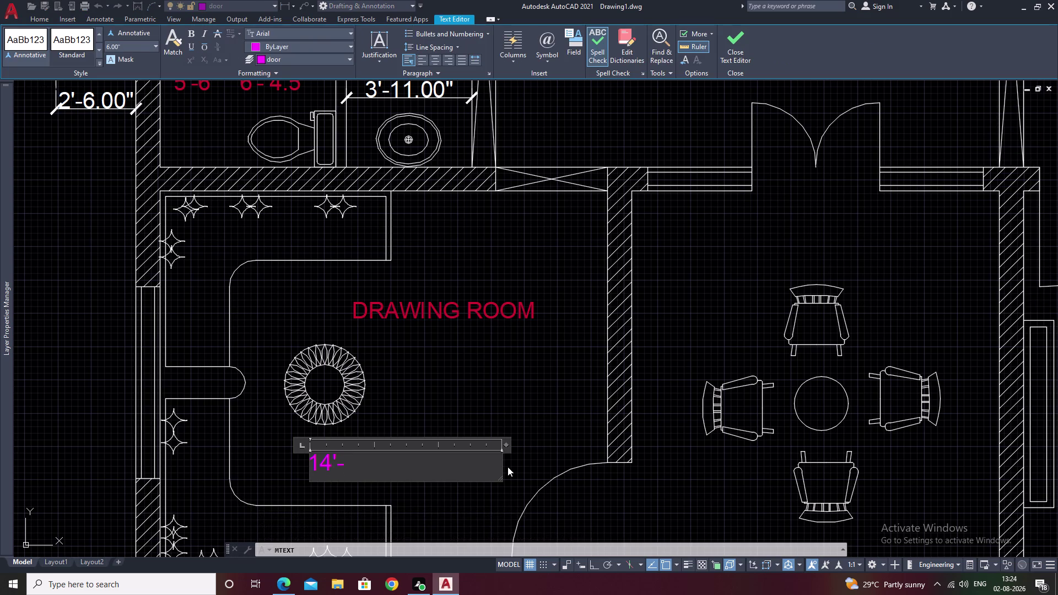
key(0)
text(")
key(space)
text(*)
key(space)
text(12')
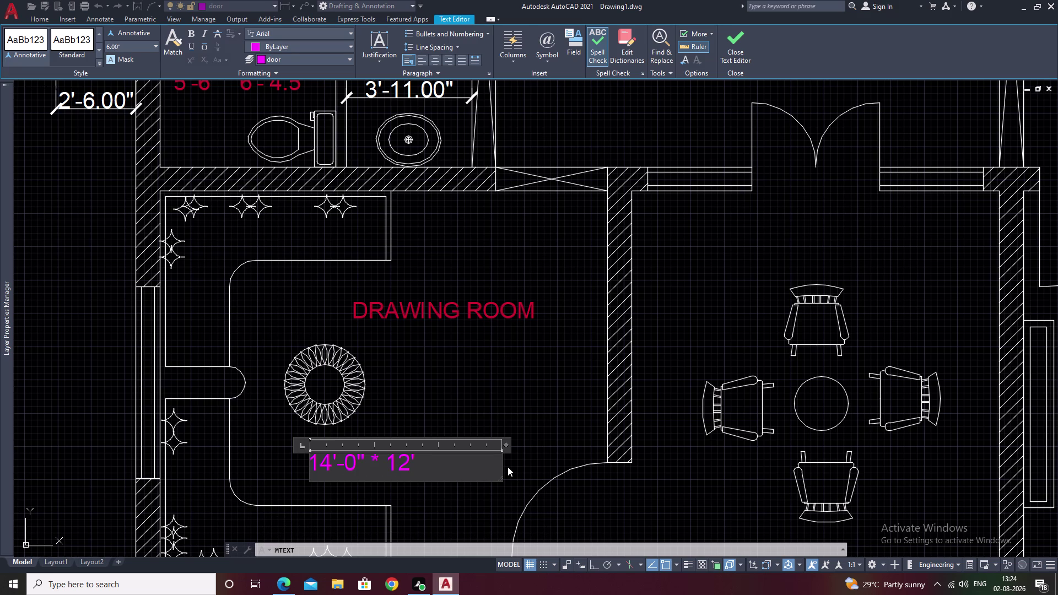
text(-)
text(0)
key(shift+quotedbl)
Centre the size text, put it on the TEXT layer, and zoom out.
click(435, 60)
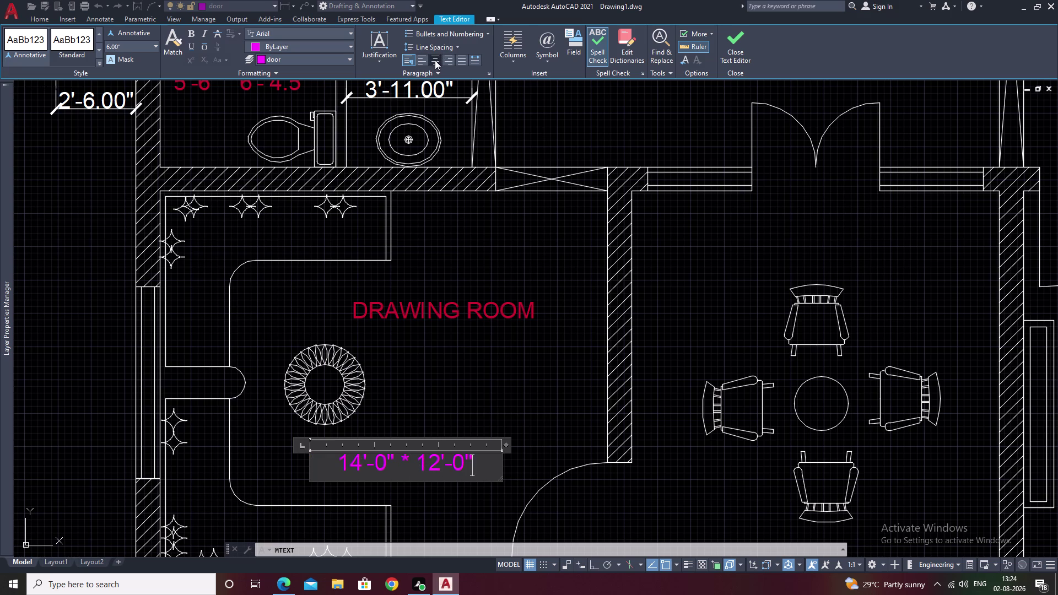
click(310, 66)
click(310, 61)
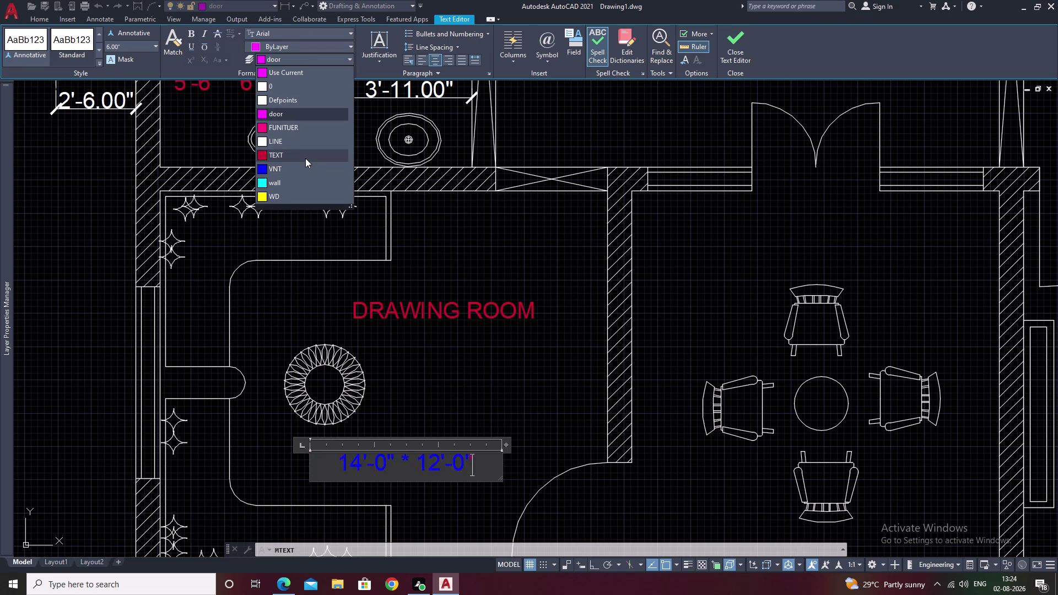
click(306, 158)
click(525, 233)
scroll(down, 3)
middle_drag(555, 286, 336, 305)
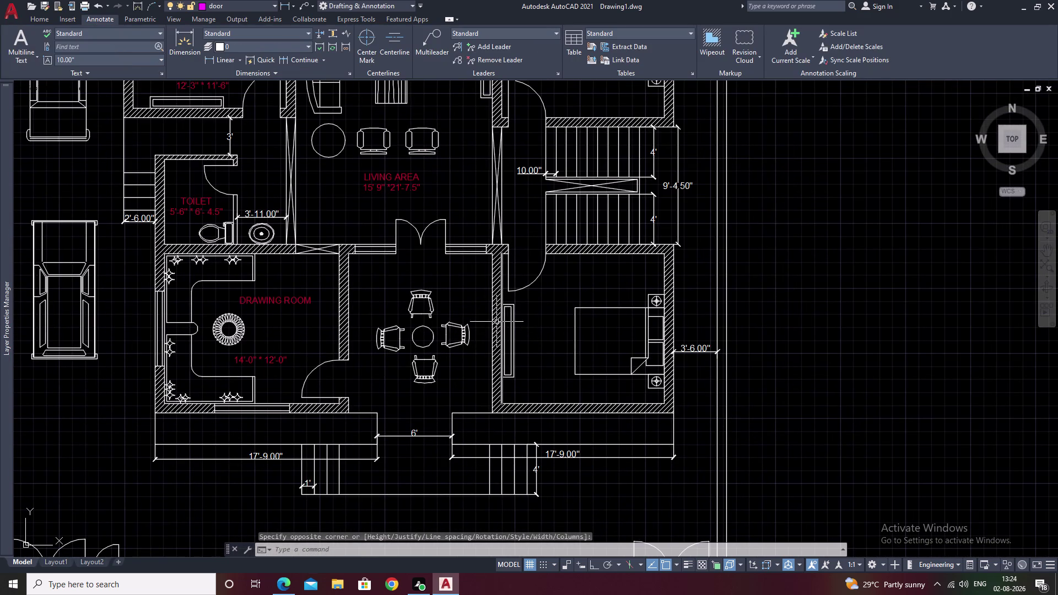
middle_drag(428, 348, 430, 287)
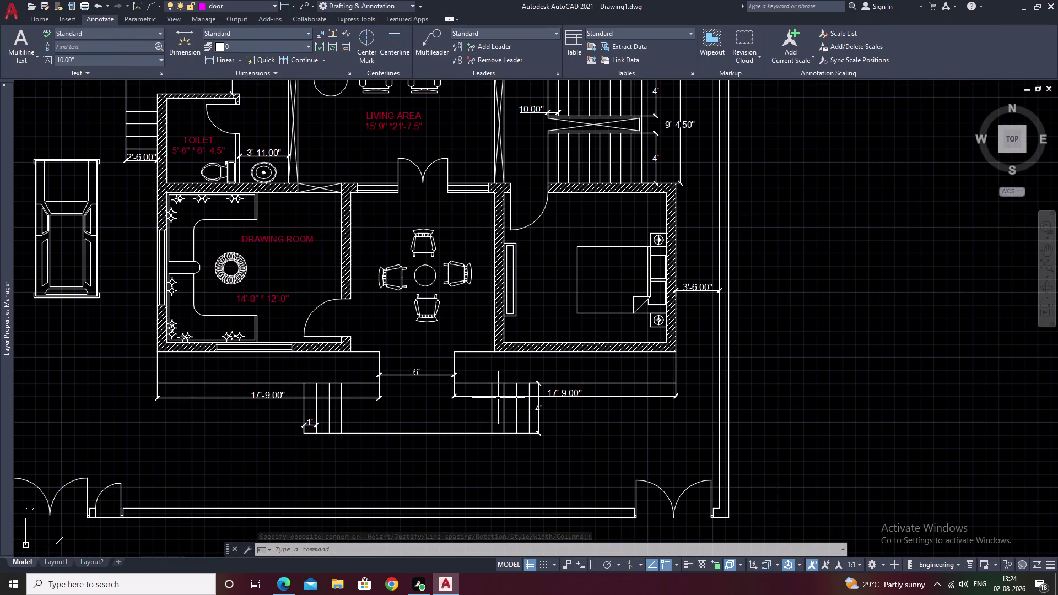
Create a centred LOBBY text box near the lobby's top wall on the TEXT layer.
key(space)
scroll(up, 3)
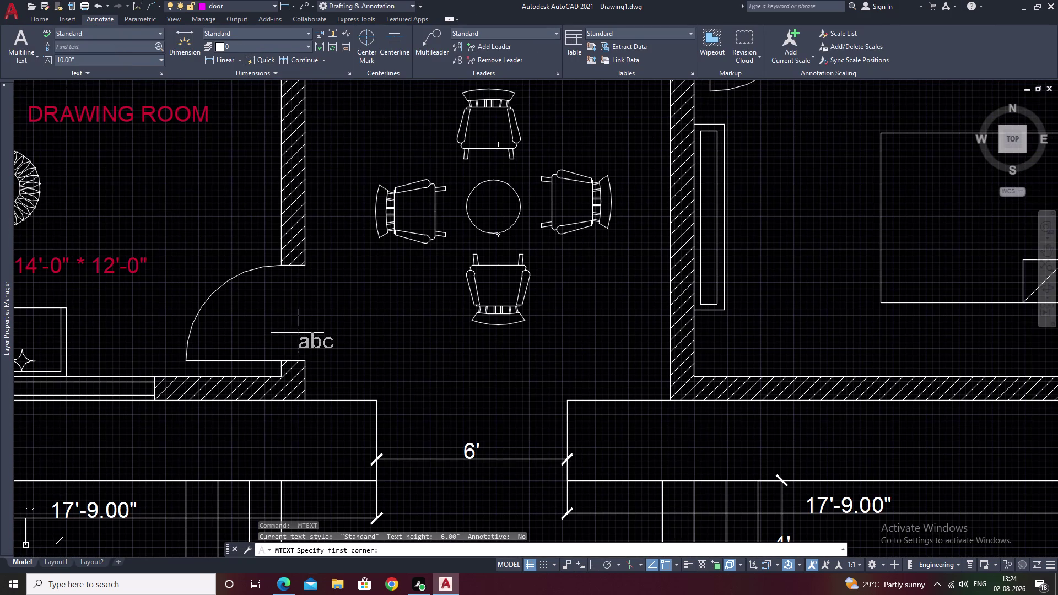
middle_drag(369, 170, 391, 321)
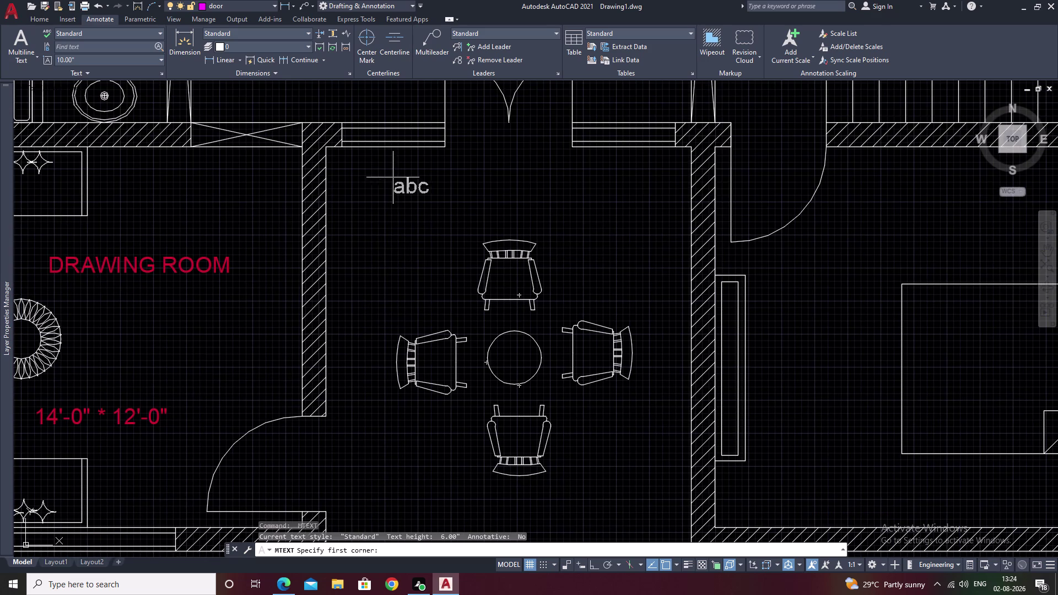
click(373, 177)
drag(373, 178, 428, 186)
click(547, 201)
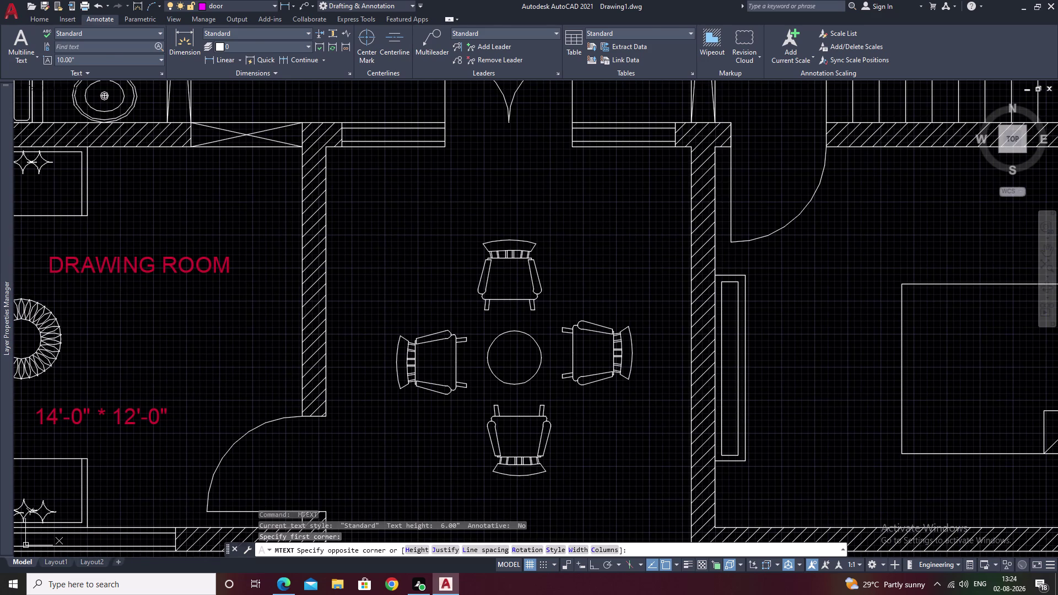
text(LO)
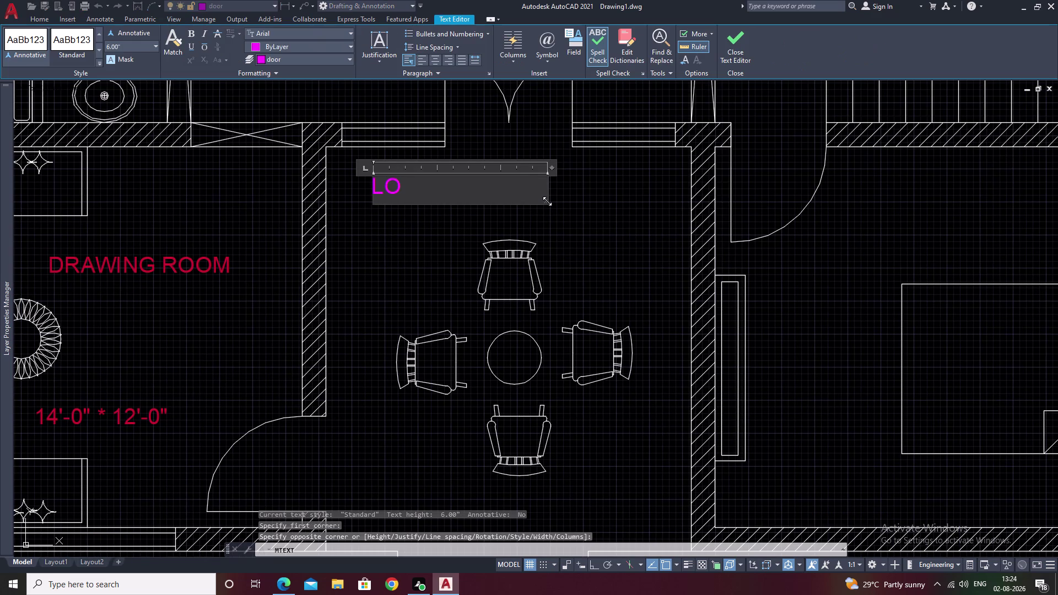
text(BBY)
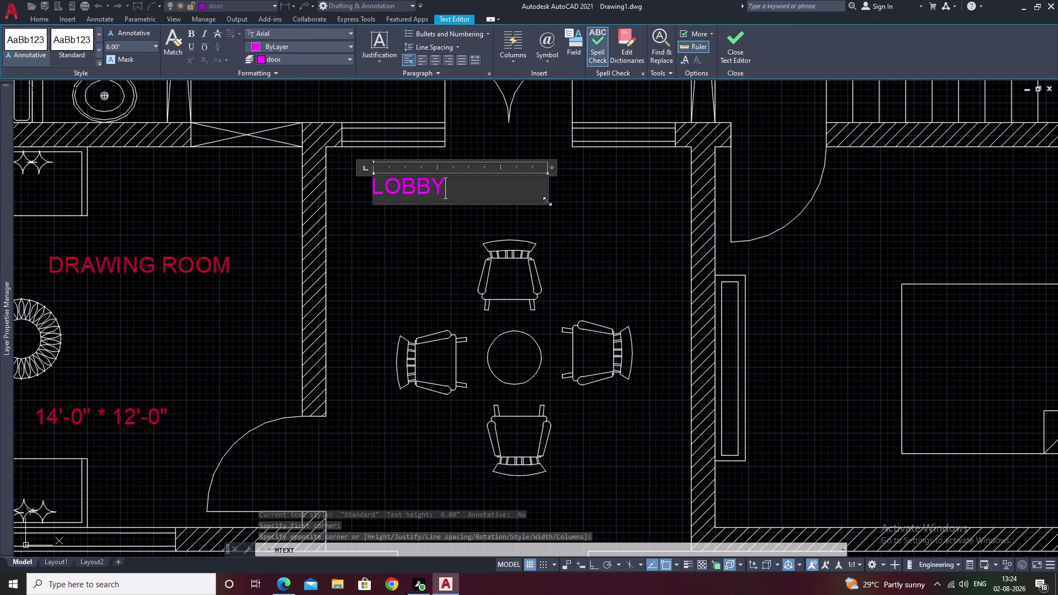
click(438, 57)
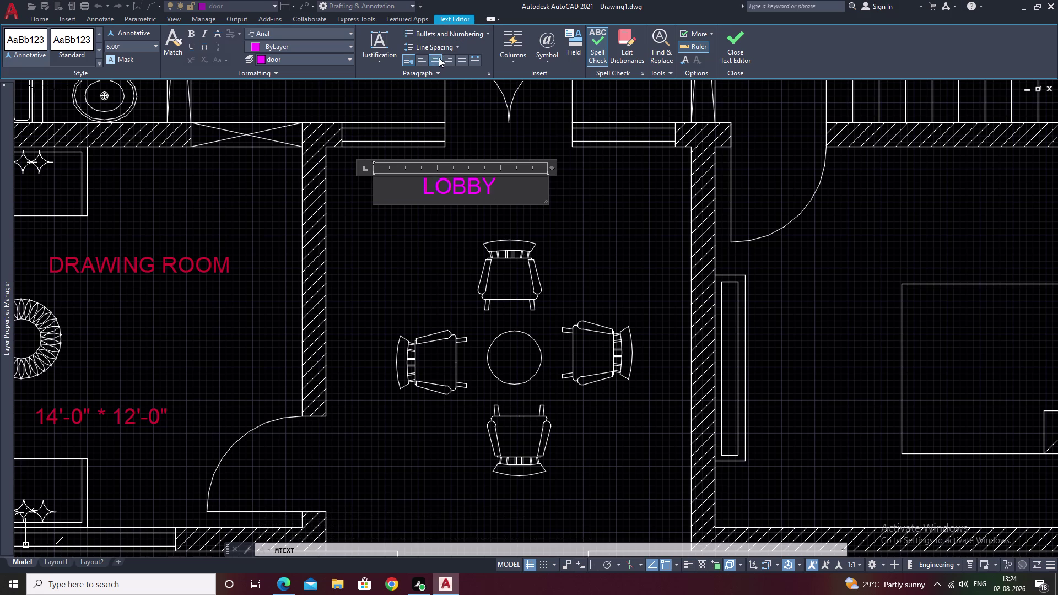
click(303, 57)
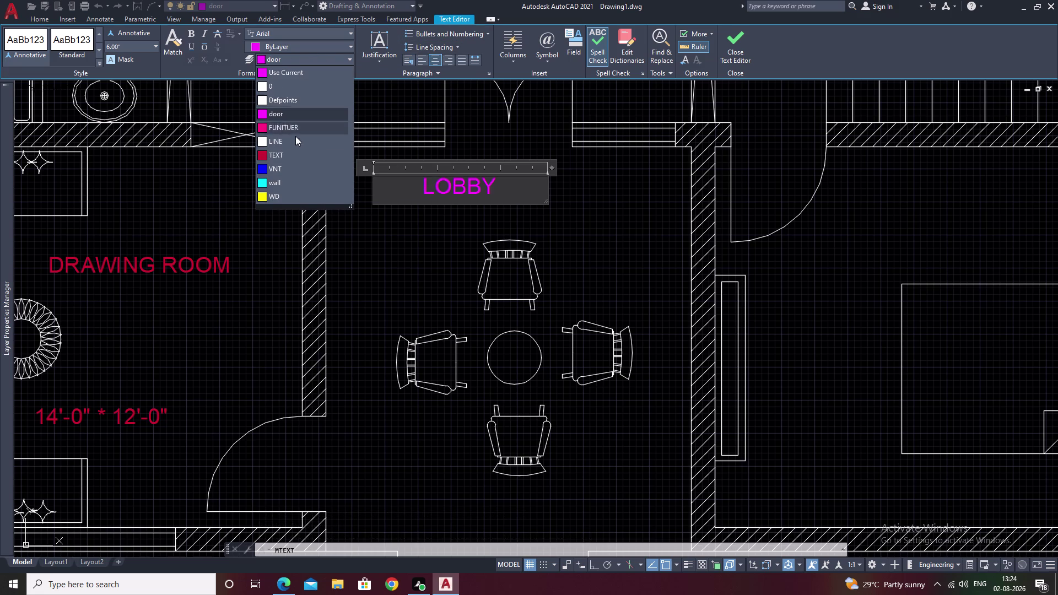
click(295, 153)
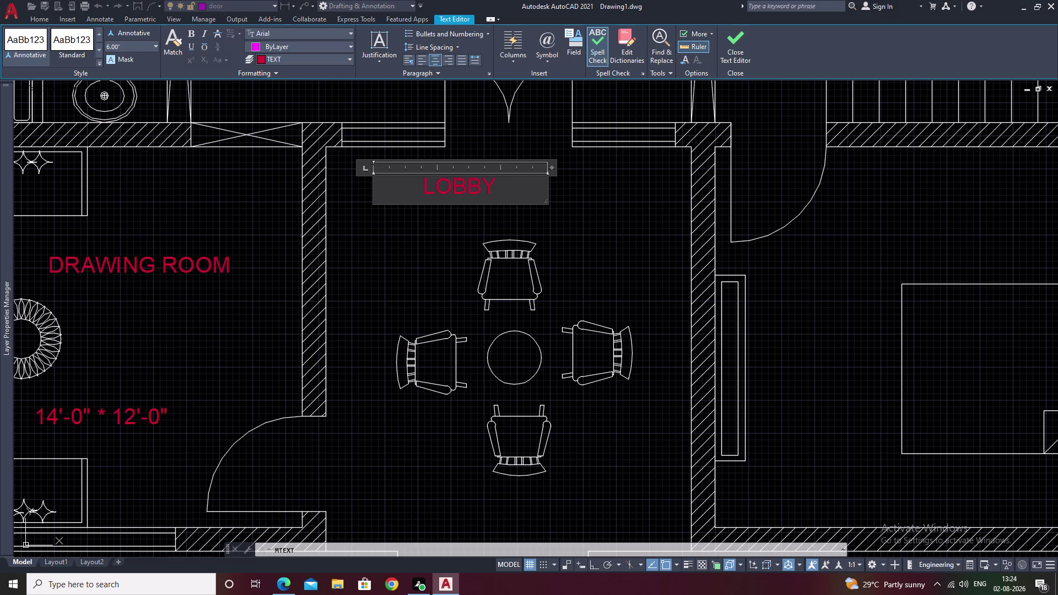
Add the size line 11'-6" * 12'-9" under LOBBY and close the editor.
key(Return)
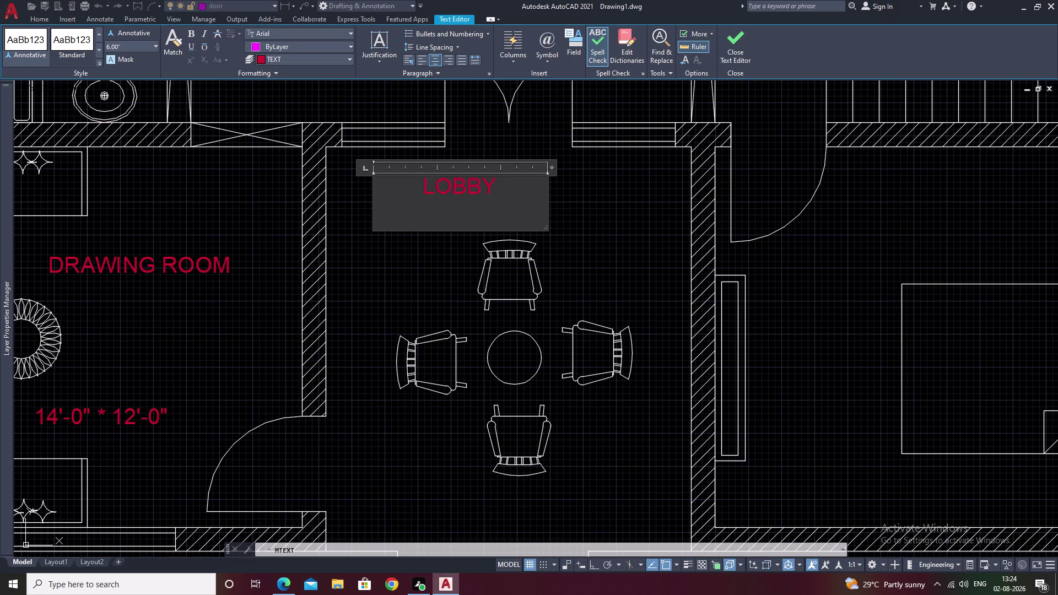
text(11'6)
key(shift+quotedbl)
click(465, 207)
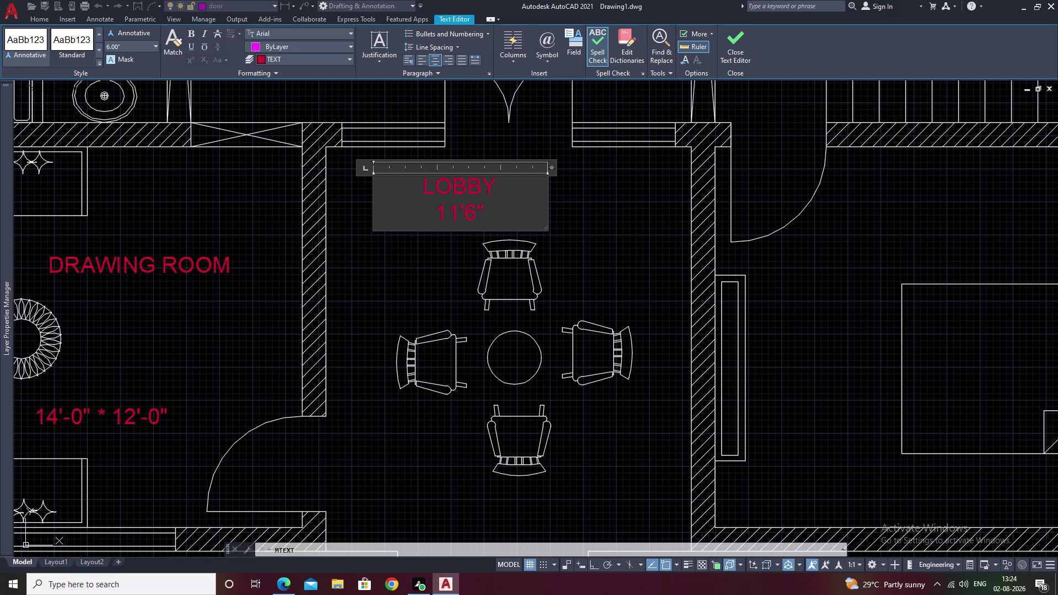
key(minus)
click(489, 207)
key(space)
text(*)
key(space)
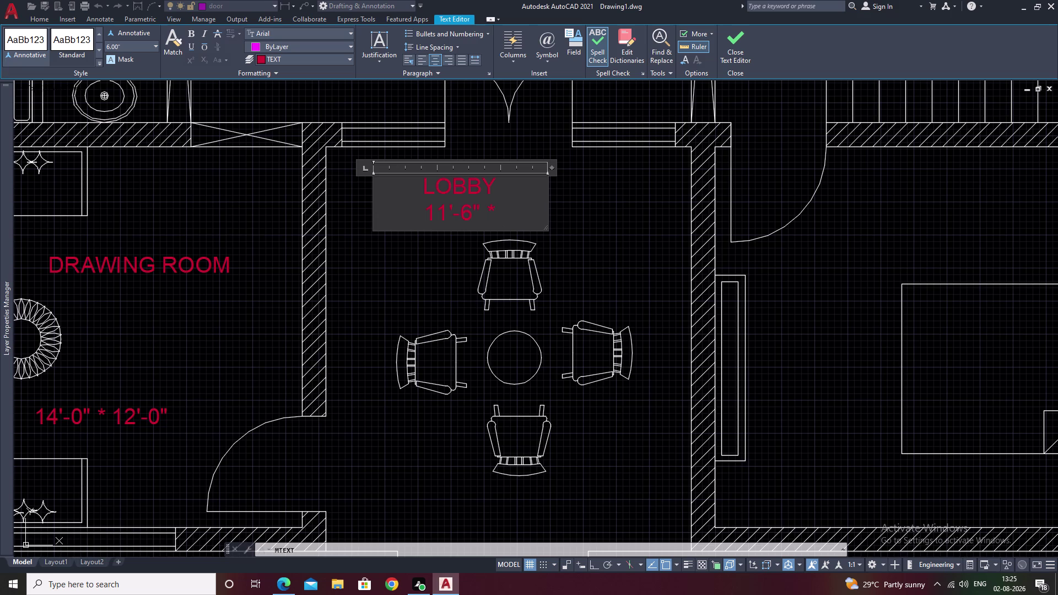
text(12)
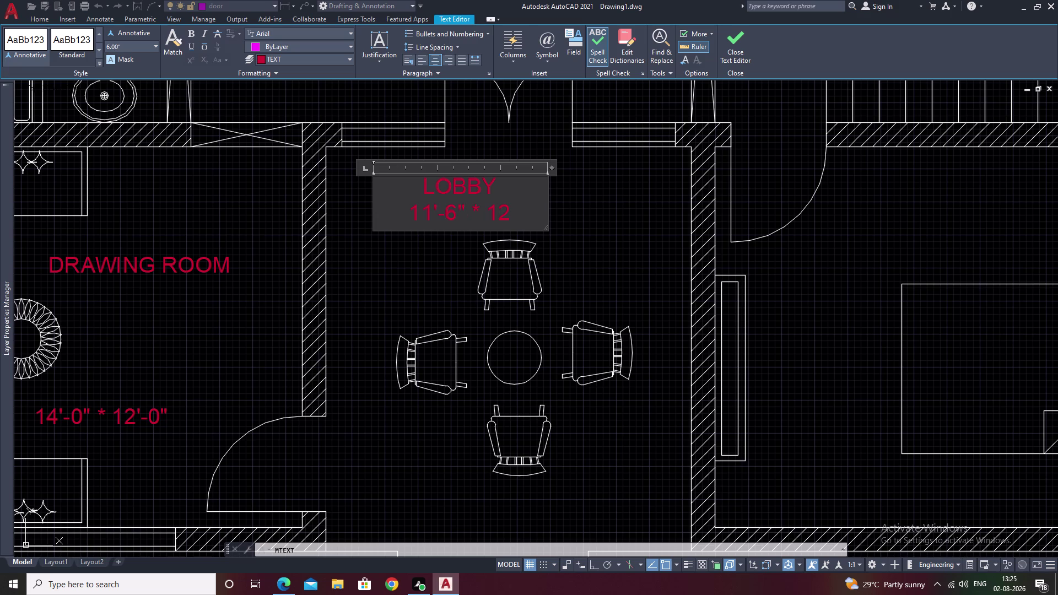
key(apostrophe)
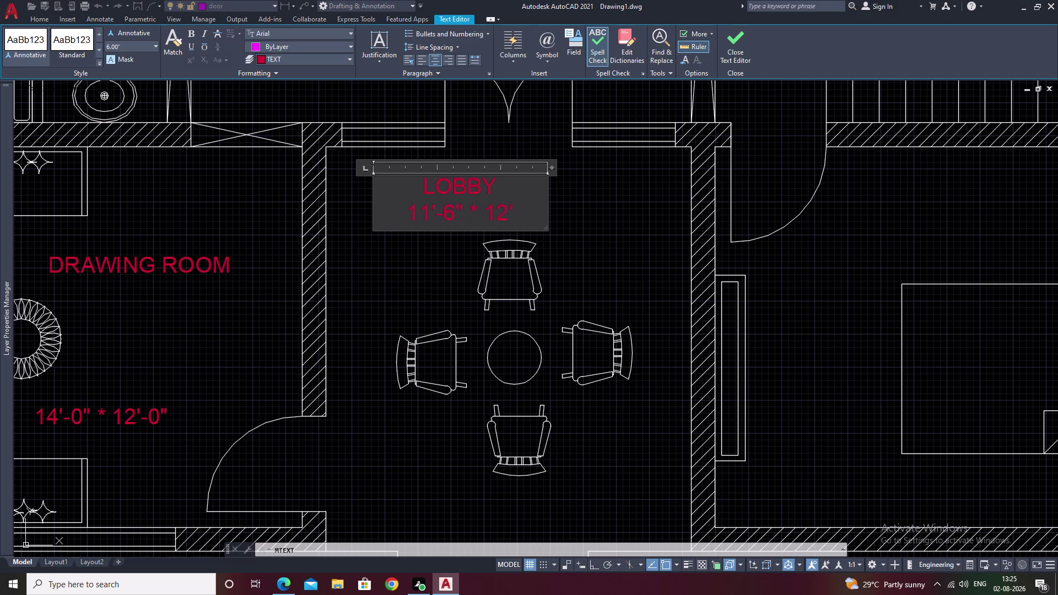
key(minus)
key(9)
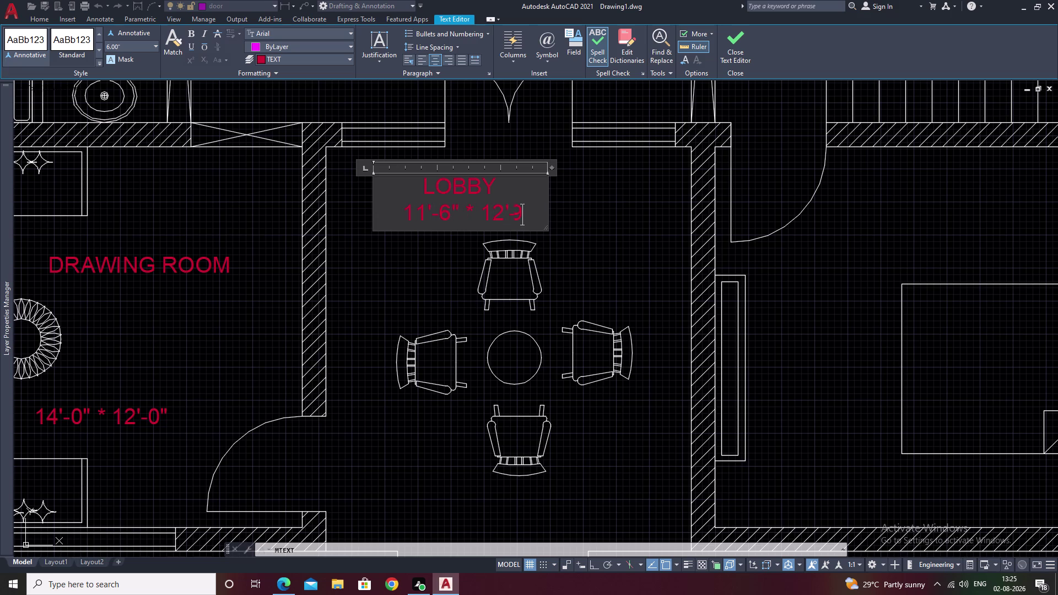
key(shift+quotedbl)
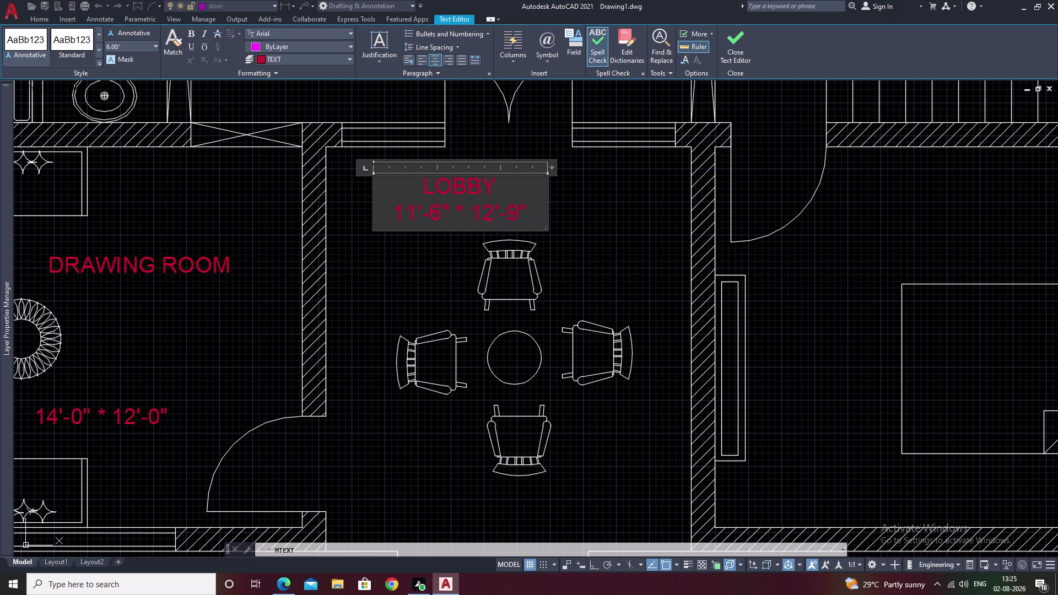
click(583, 207)
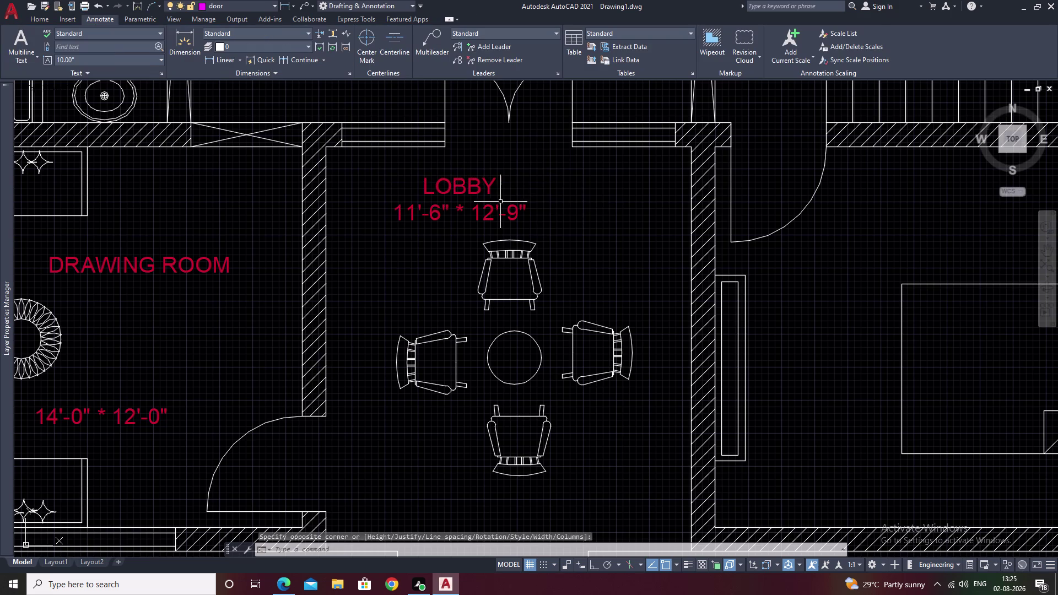
Move the LOBBY label down inside the lobby room with M.
drag(498, 168, 429, 226)
text(M)
key(space)
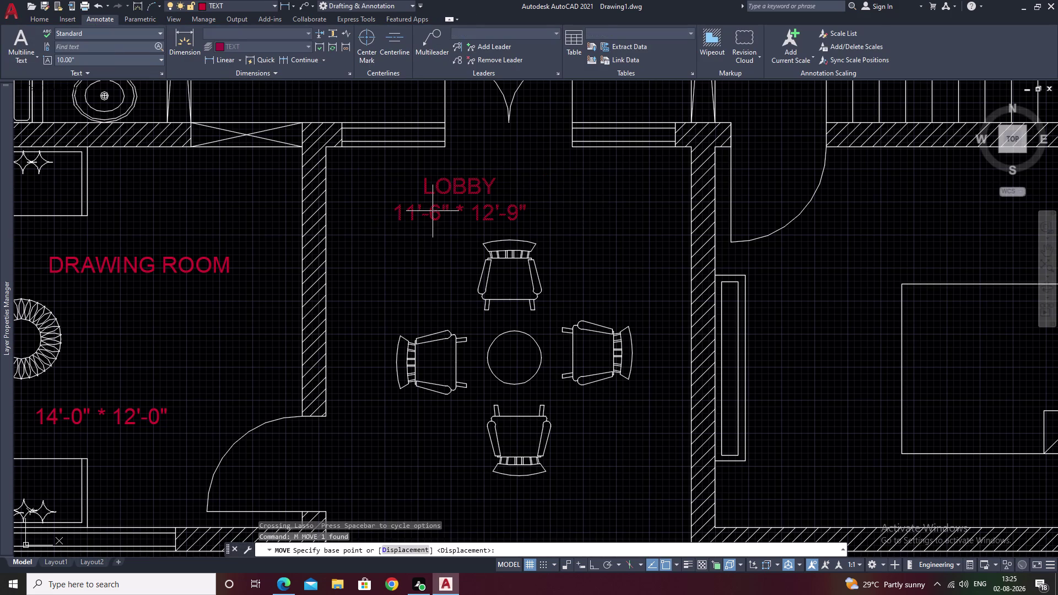
click(460, 193)
scroll(down, 3)
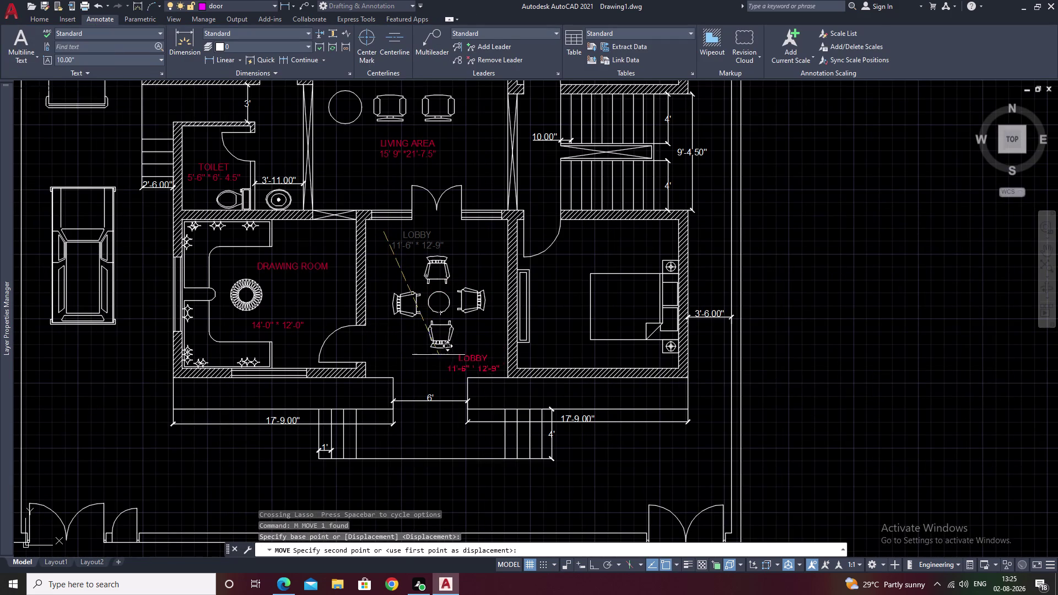
click(374, 232)
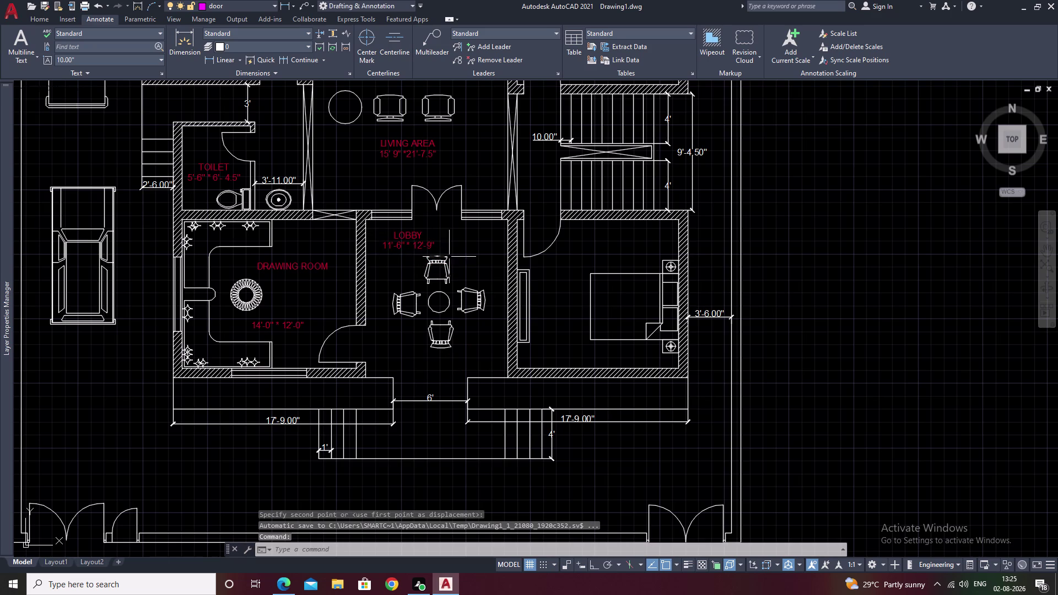
middle_drag(461, 261, 303, 314)
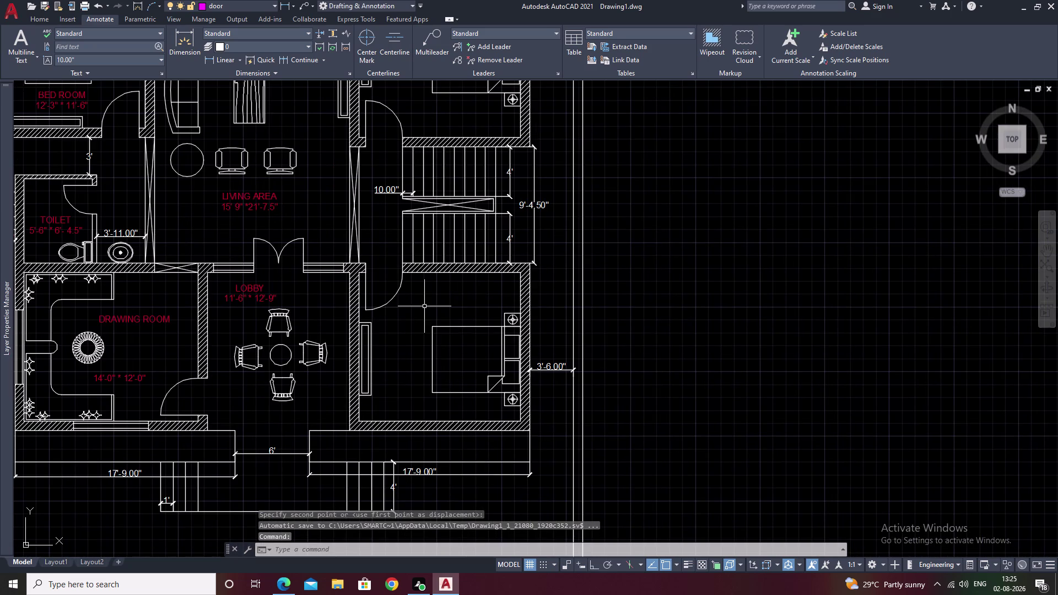
Draw an MTEXT box in the bedroom and type a centred BED ROOM.
middle_drag(453, 311, 370, 261)
scroll(up, 3)
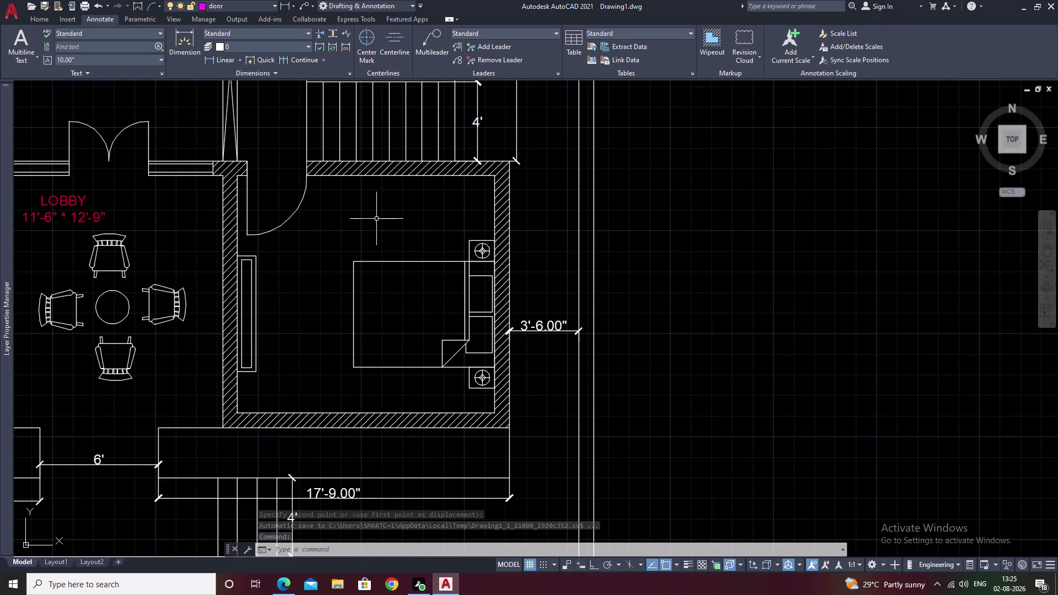
text(T)
key(space)
middle_drag(401, 204, 379, 242)
drag(312, 238, 325, 239)
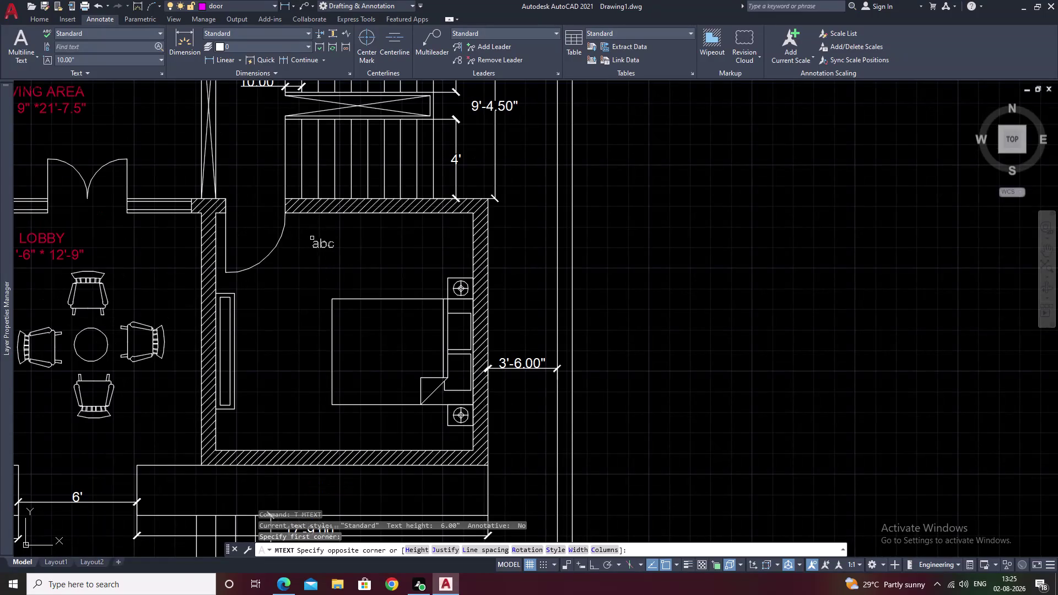
drag(324, 239, 423, 256)
double_click(433, 264)
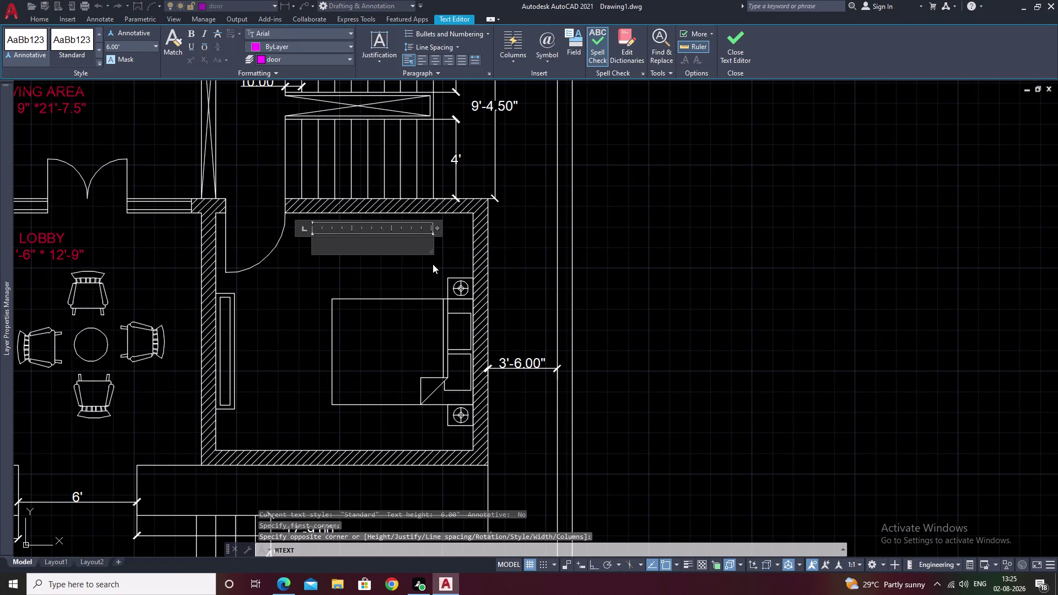
text(BED)
key(space)
text(ROO)
key(m)
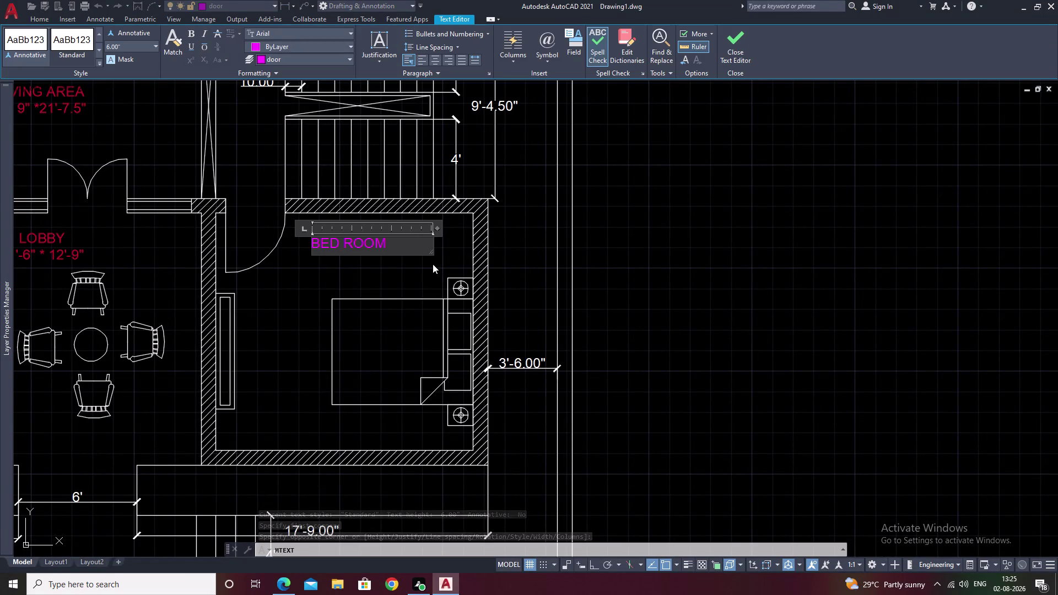
click(434, 60)
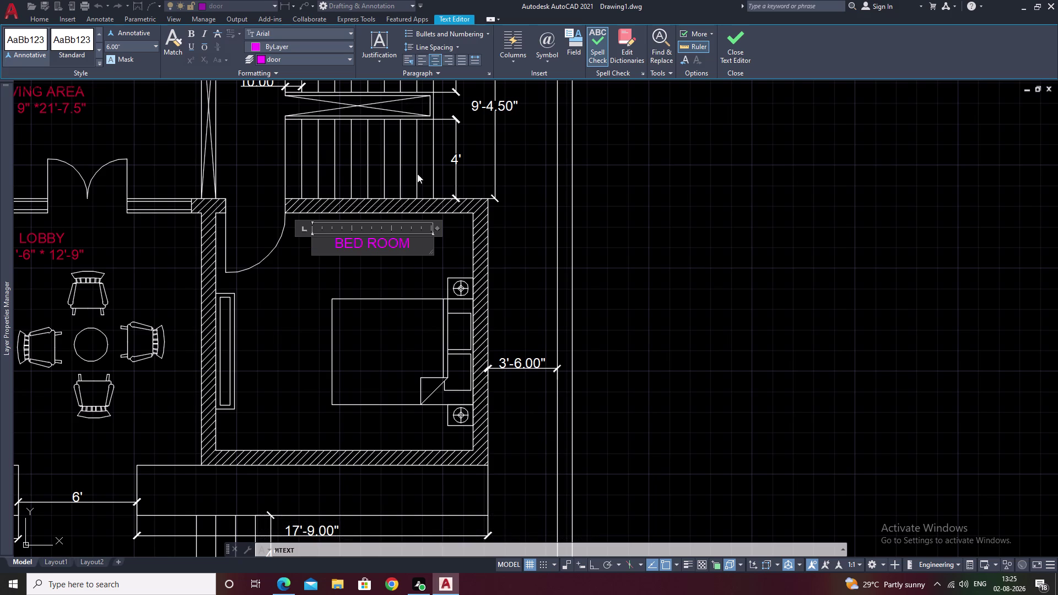
Add the second line 13'-0" * 12'-0" for the bedroom size.
key(Return)
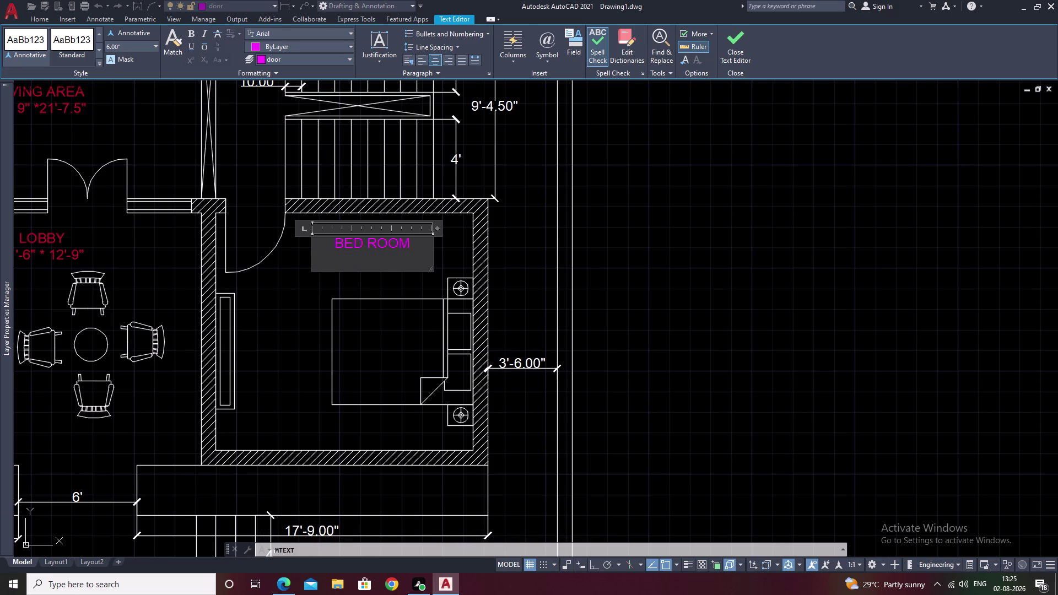
text(13)
key(apostrophe)
key(minus)
key(0)
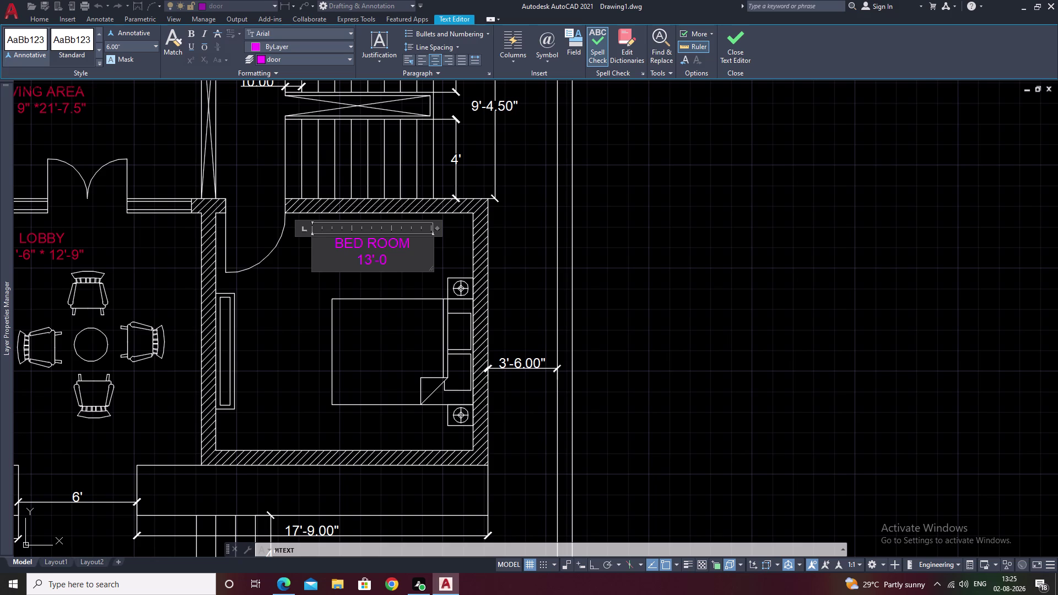
key(shift+quotedbl)
key(space)
text(*)
key(space)
text(12)
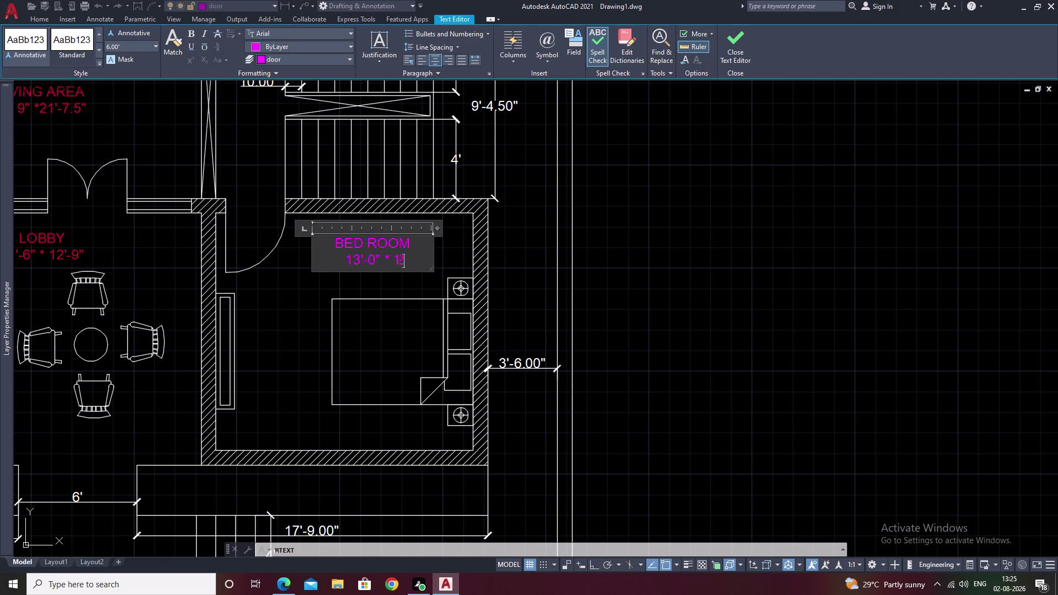
text(')
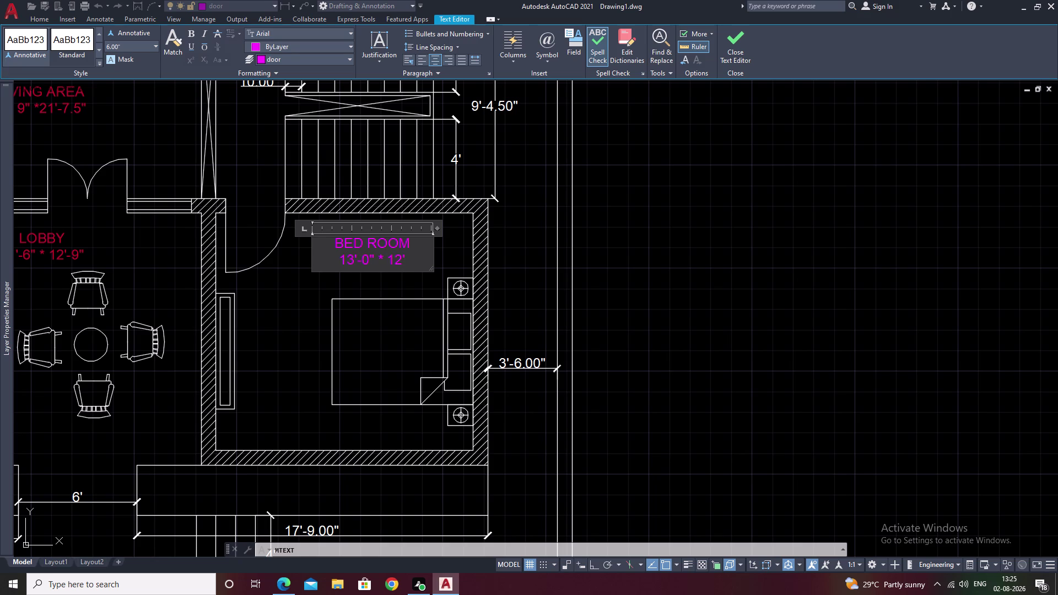
key(minus)
key(0)
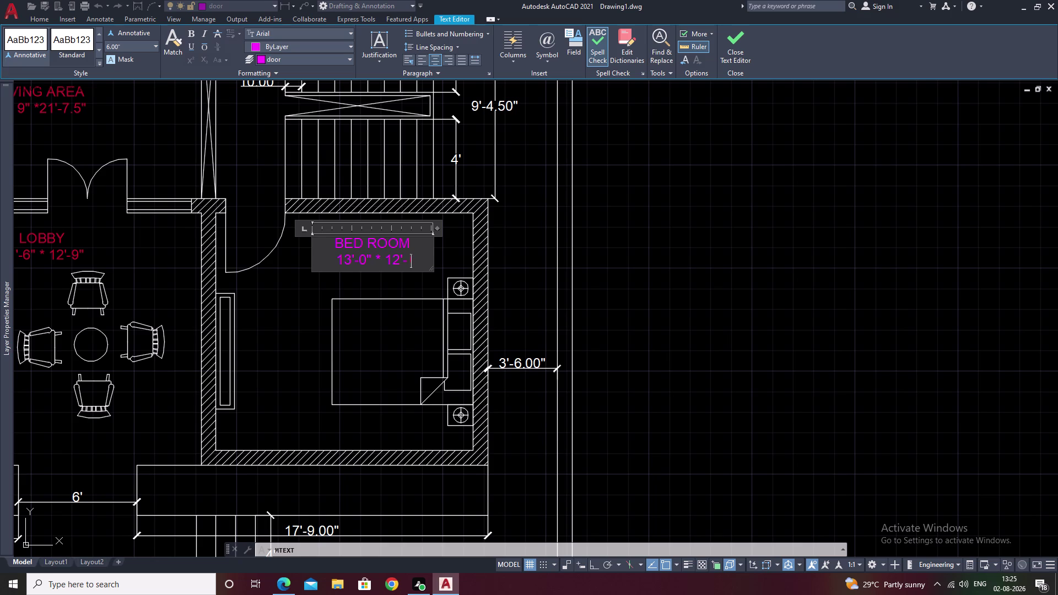
key(shift+quotedbl)
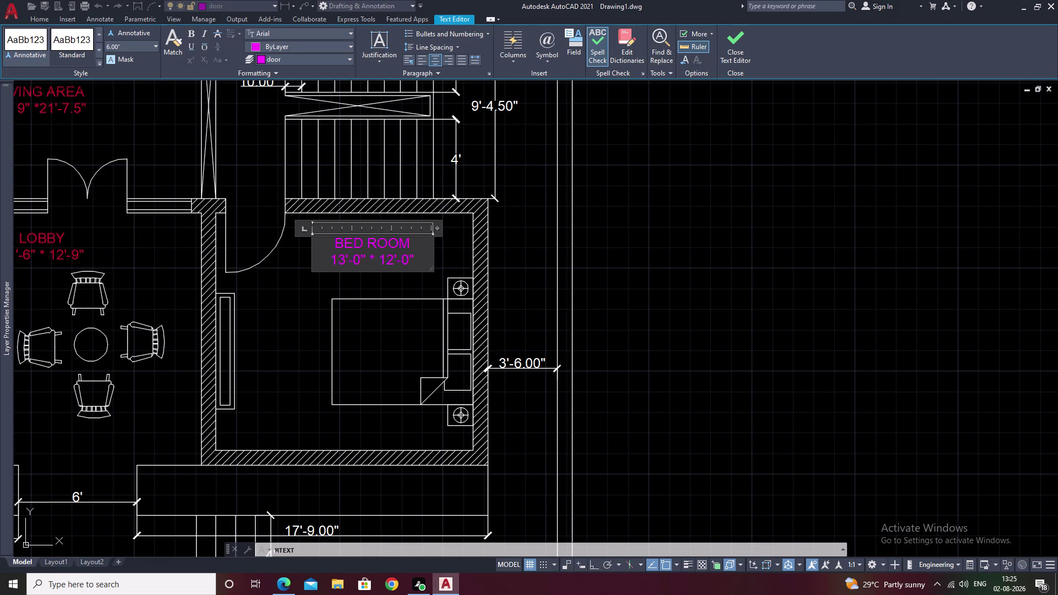
Put the bedroom label on the TEXT layer and finish editing it.
click(298, 60)
click(302, 156)
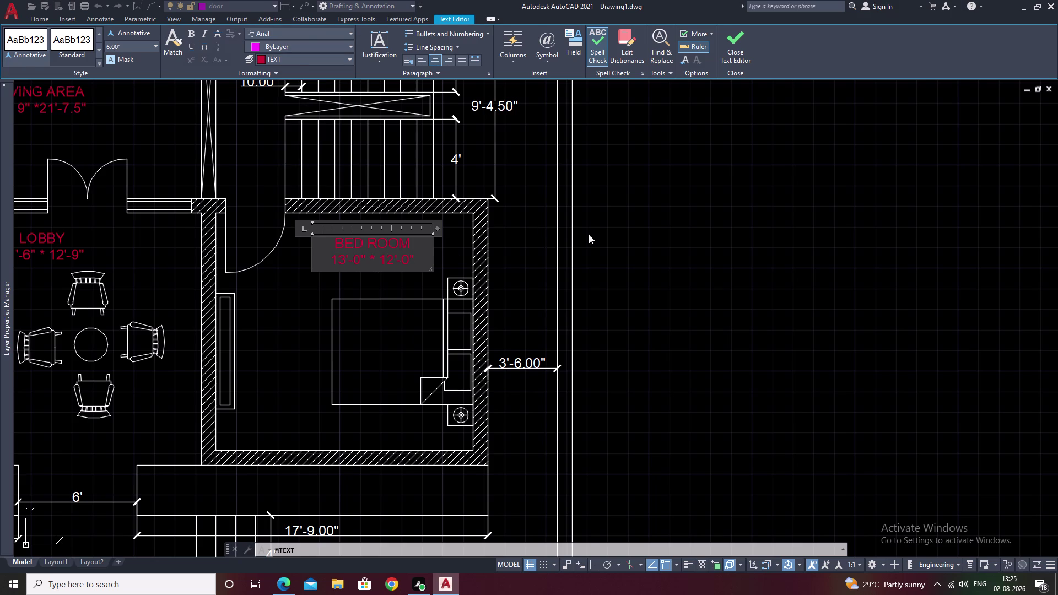
click(589, 235)
scroll(down, 3)
middle_drag(607, 250, 670, 203)
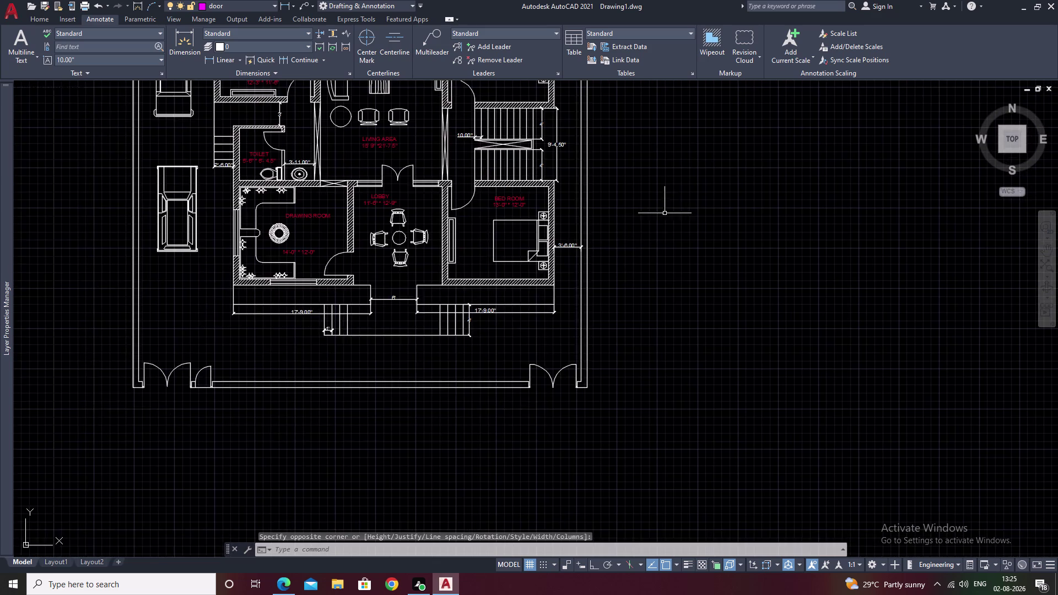
Review the whole floor plan and select the diagonal wall hatching.
scroll(down, 3)
middle_drag(667, 225, 651, 290)
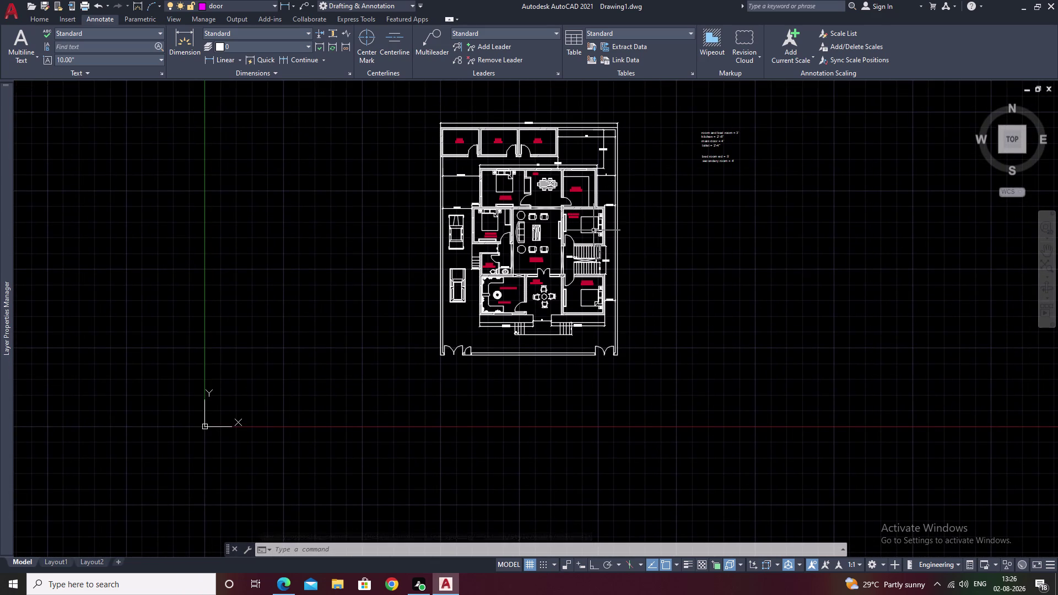
scroll(up, 3)
middle_drag(561, 209, 558, 217)
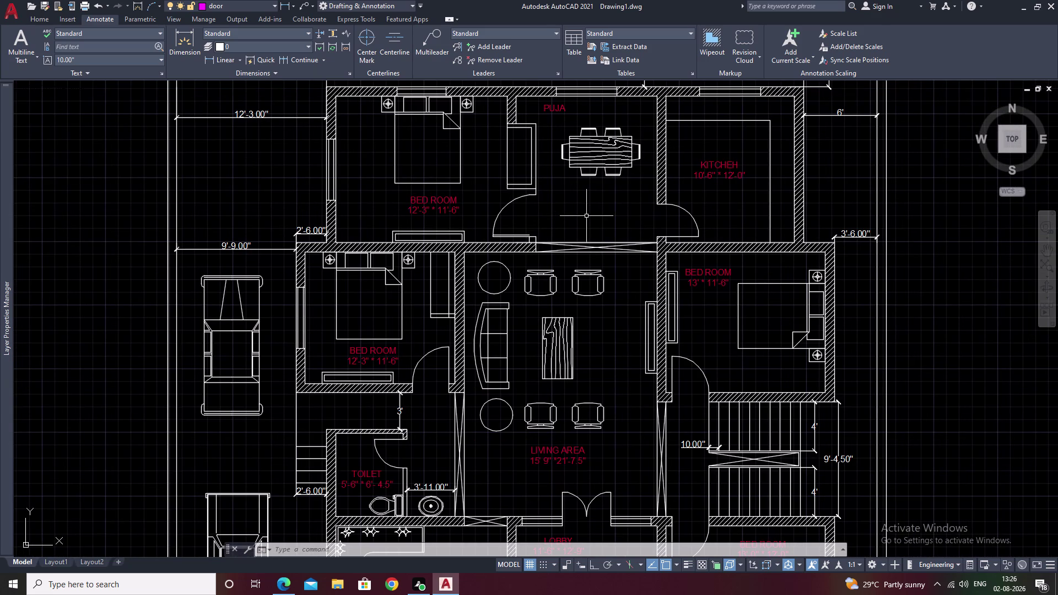
middle_drag(547, 288, 549, 217)
scroll(down, 3)
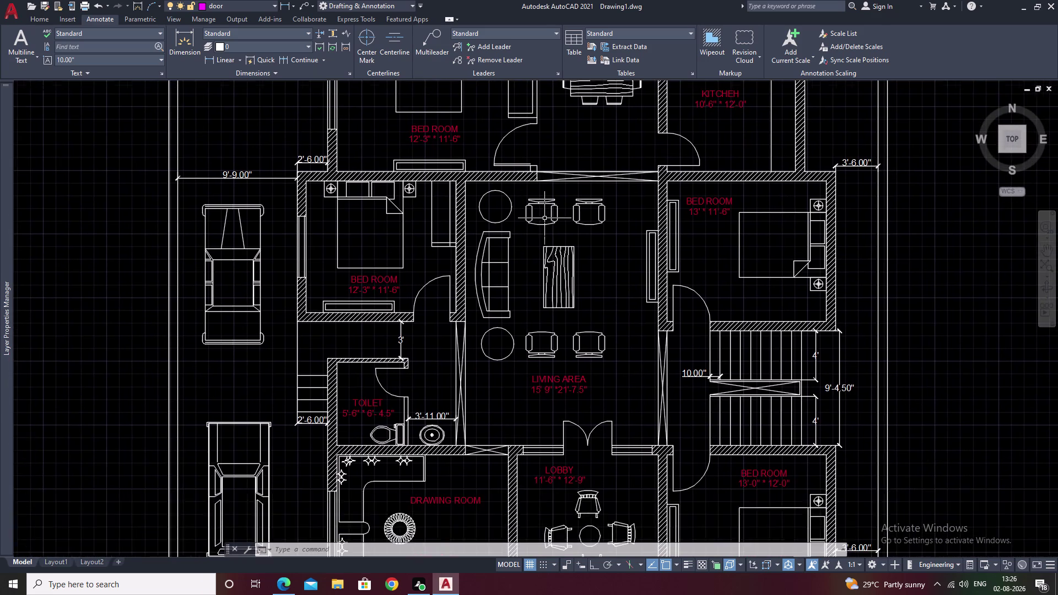
scroll(down, 3)
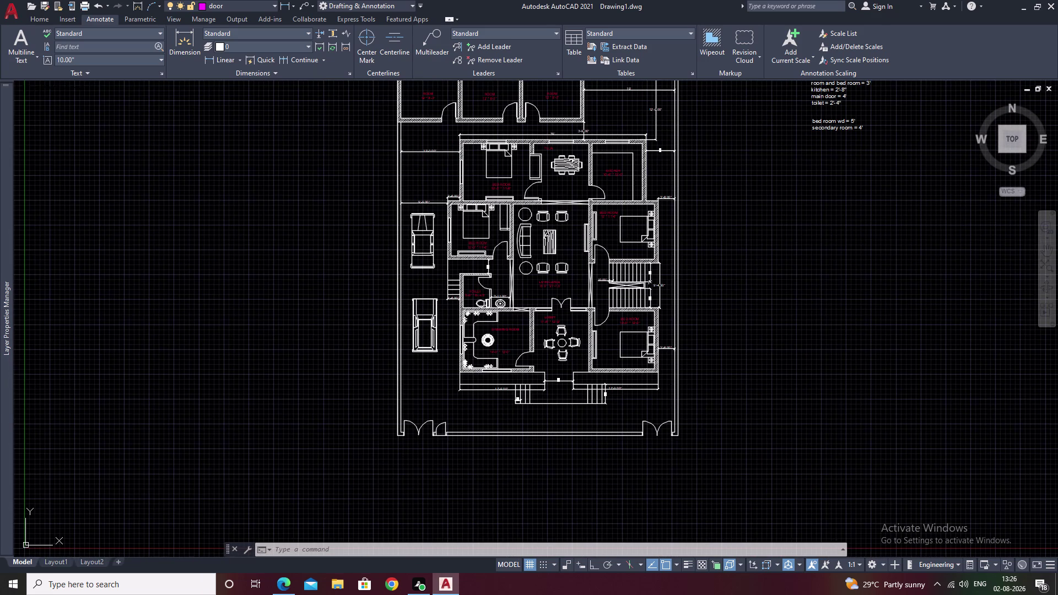
scroll(up, 3)
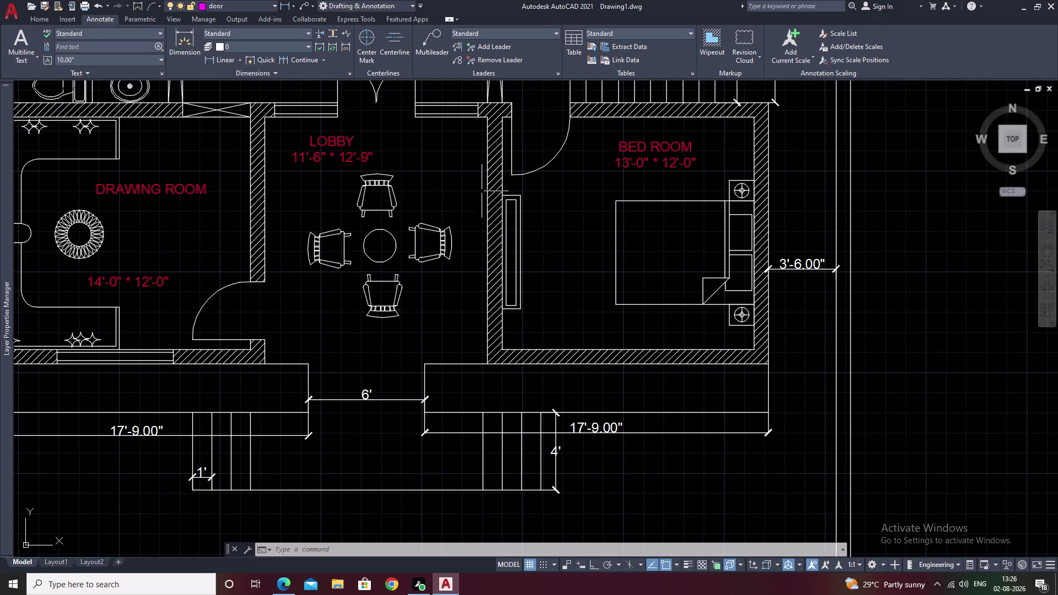
click(495, 217)
Check the full hatch selection, then erase it with E.
scroll(down, 3)
middle_drag(581, 227, 549, 275)
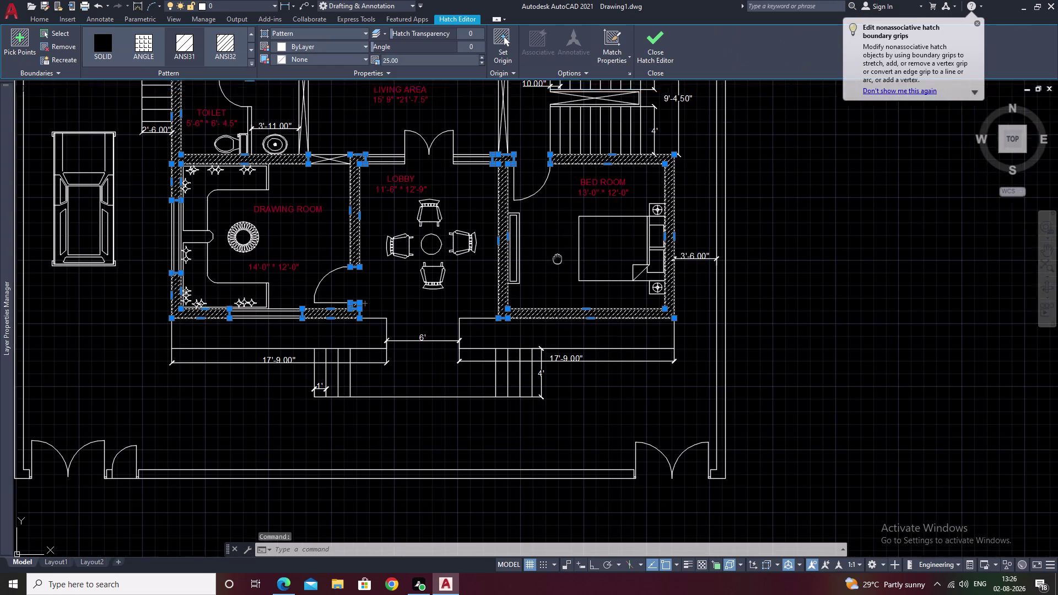
middle_drag(548, 275, 513, 327)
scroll(down, 3)
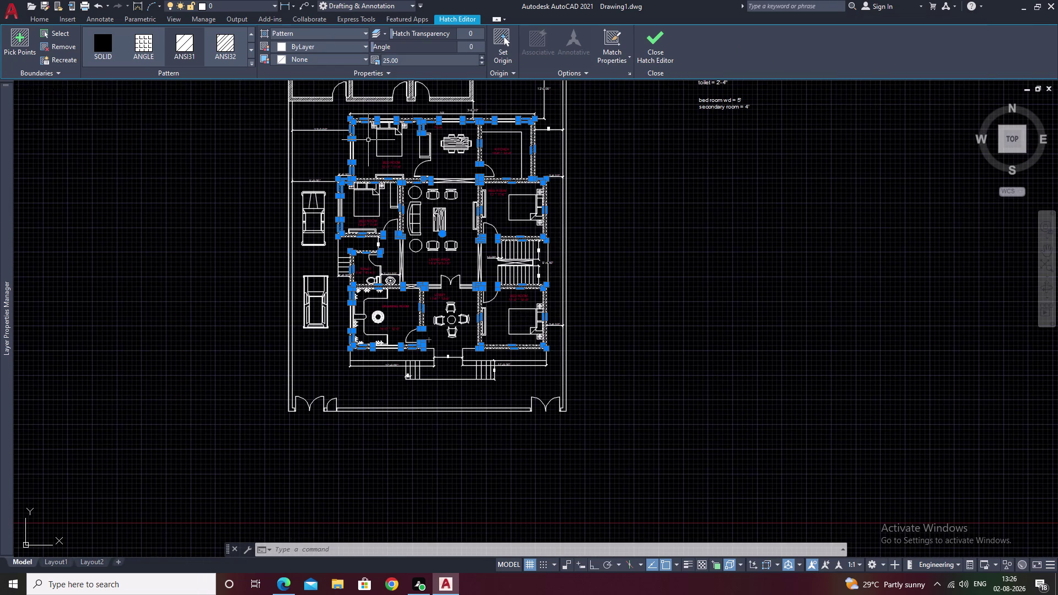
text(E)
key(space)
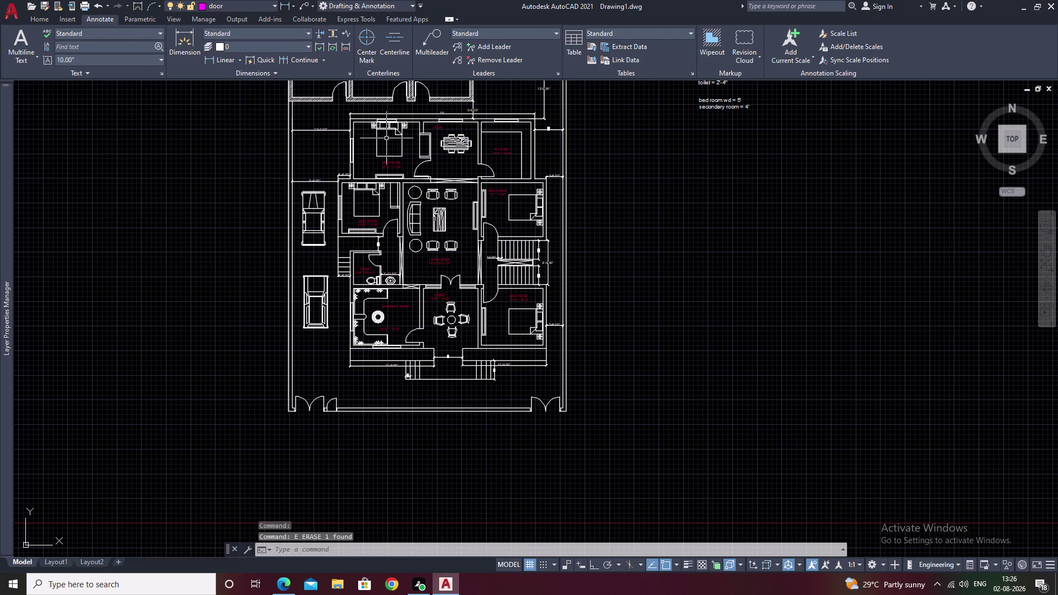
scroll(up, 3)
scroll(up, 3)
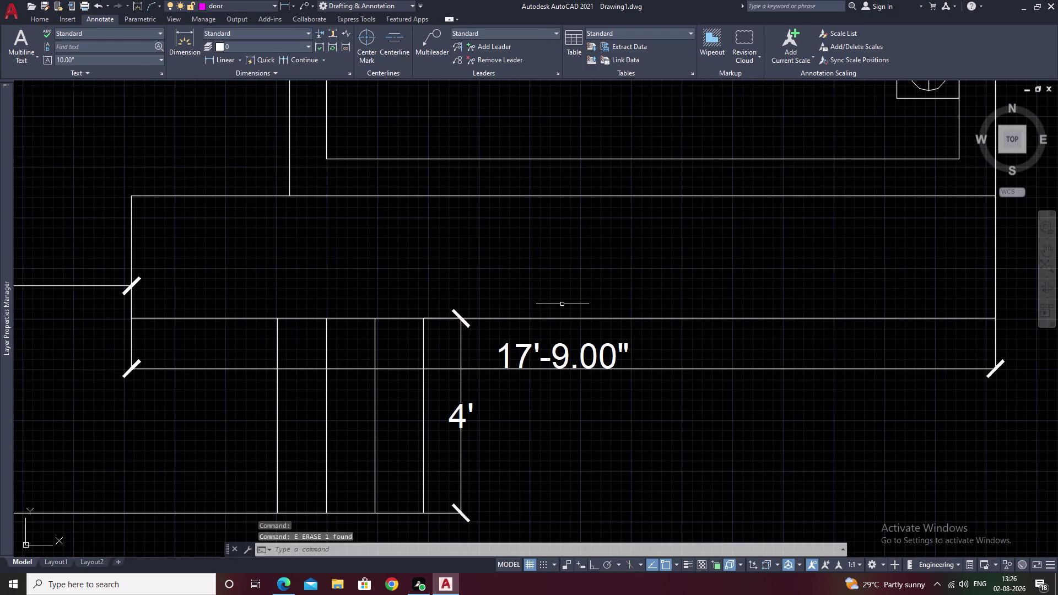
Draw a line from the toilet's lower wall-line midpoint (M2P) to the outer wall face.
middle_drag(562, 302, 400, 379)
middle_drag(597, 307, 545, 348)
text(L)
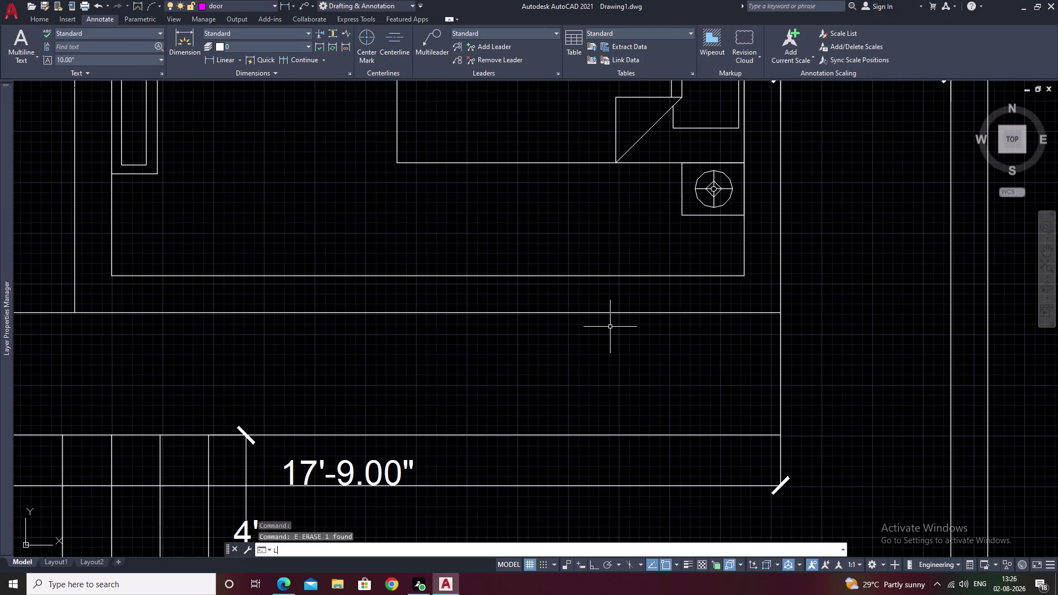
key(space)
key(m)
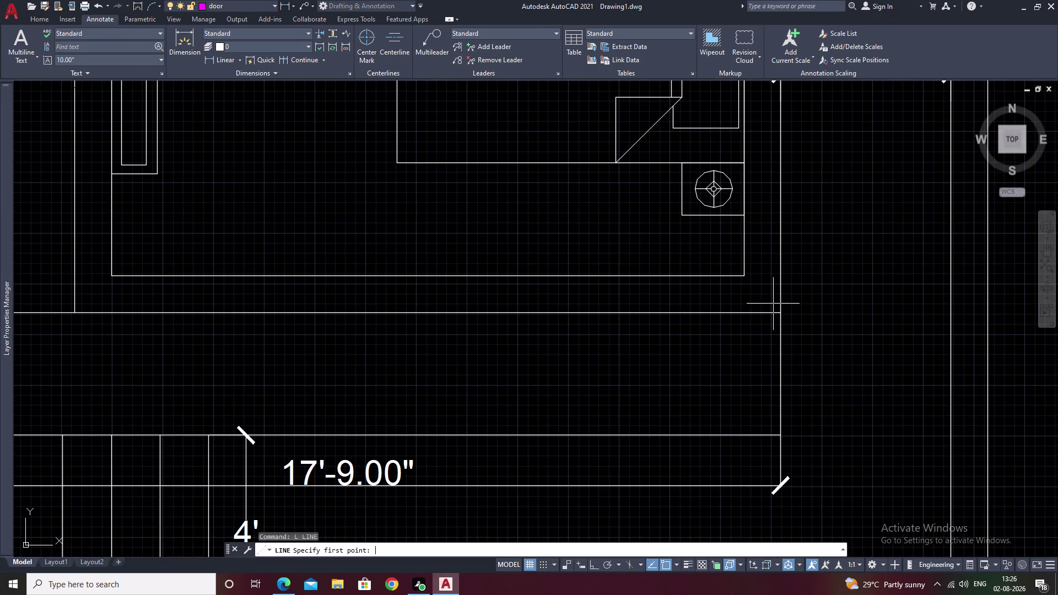
text(2)
text(P)
key(space)
click(743, 278)
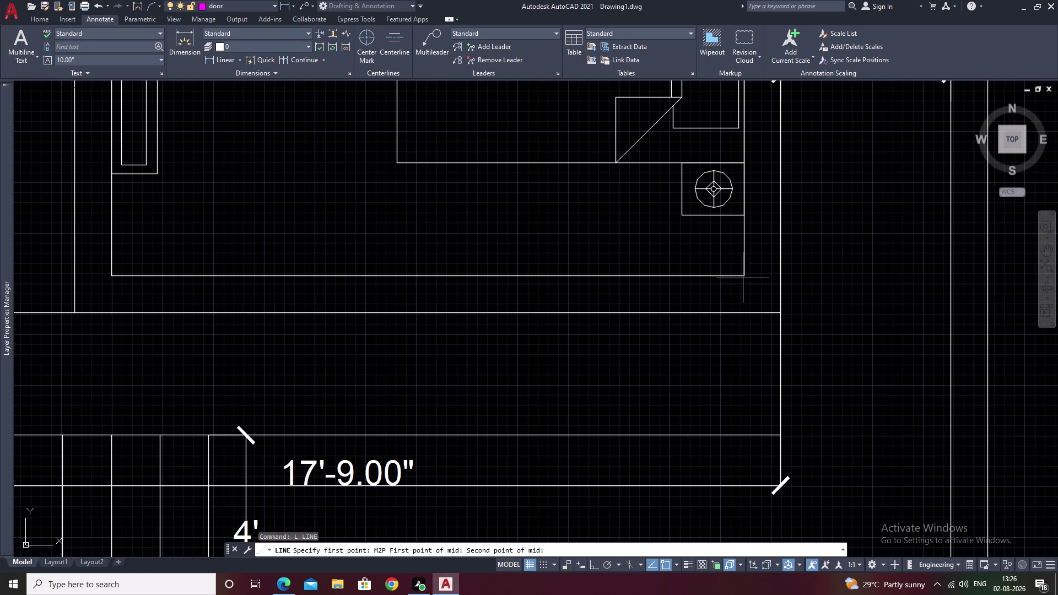
click(108, 278)
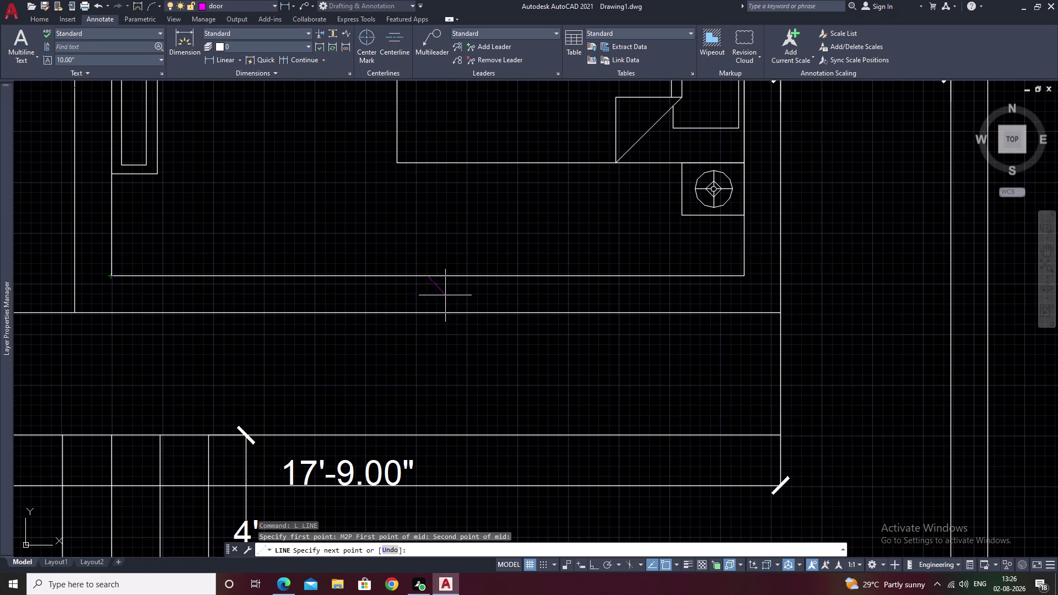
click(428, 316)
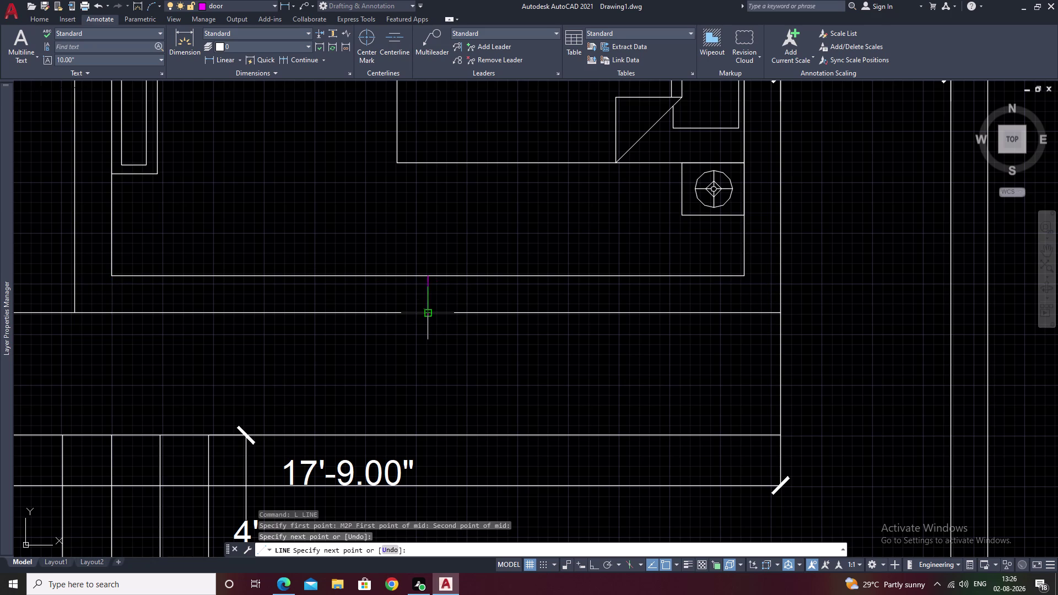
key(Escape)
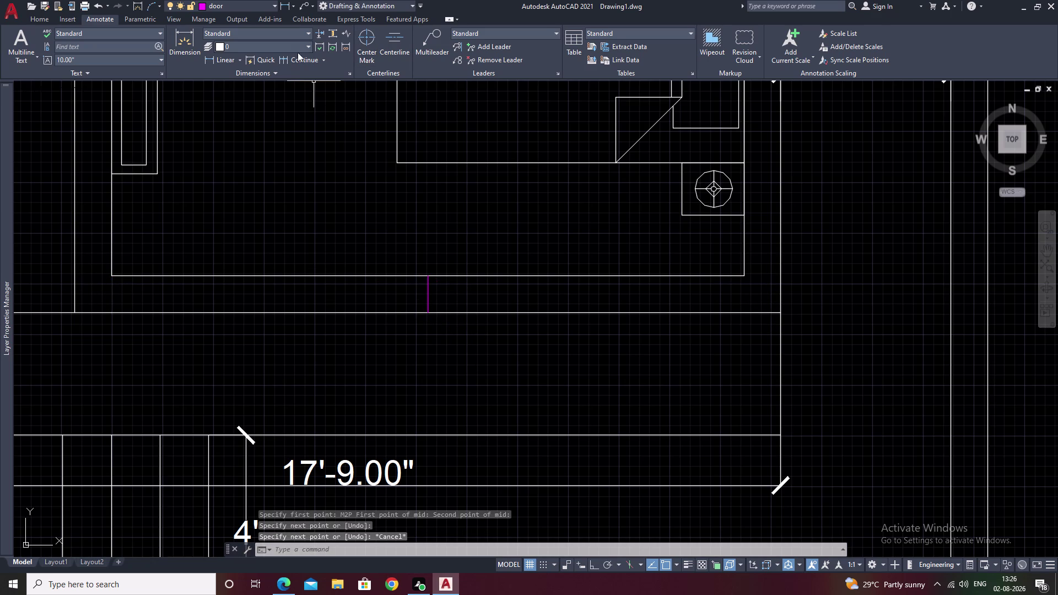
Select the new short magenta line and change options in the ribbon's property controls.
click(300, 46)
click(265, 77)
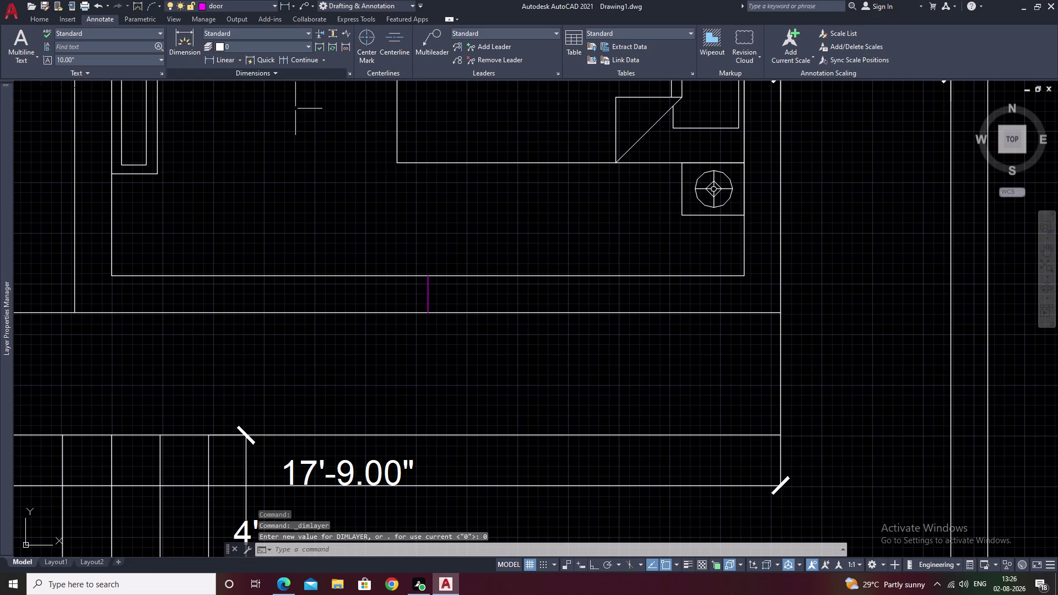
click(426, 294)
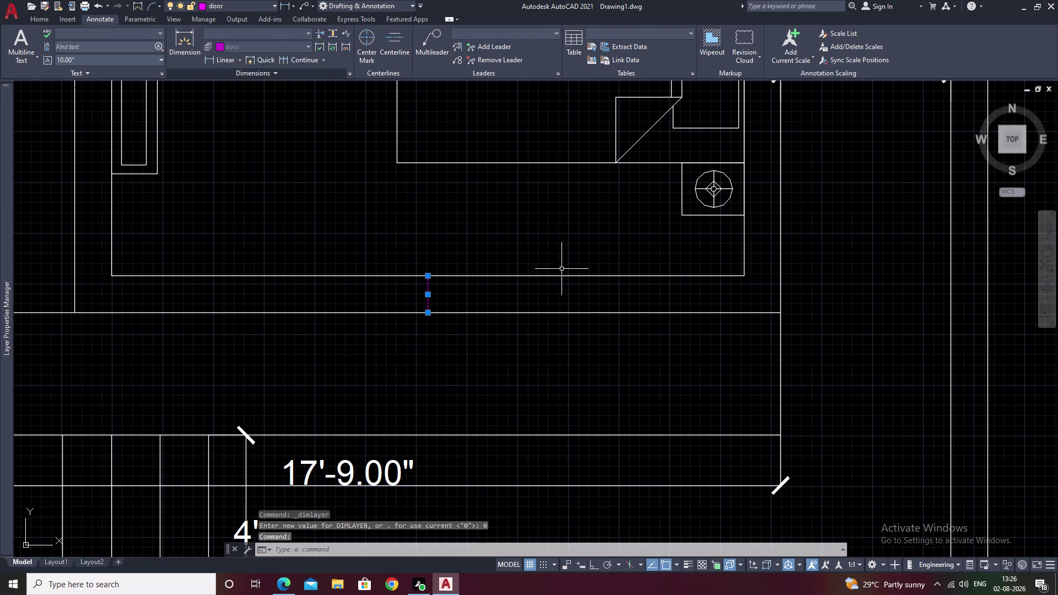
click(272, 47)
click(308, 47)
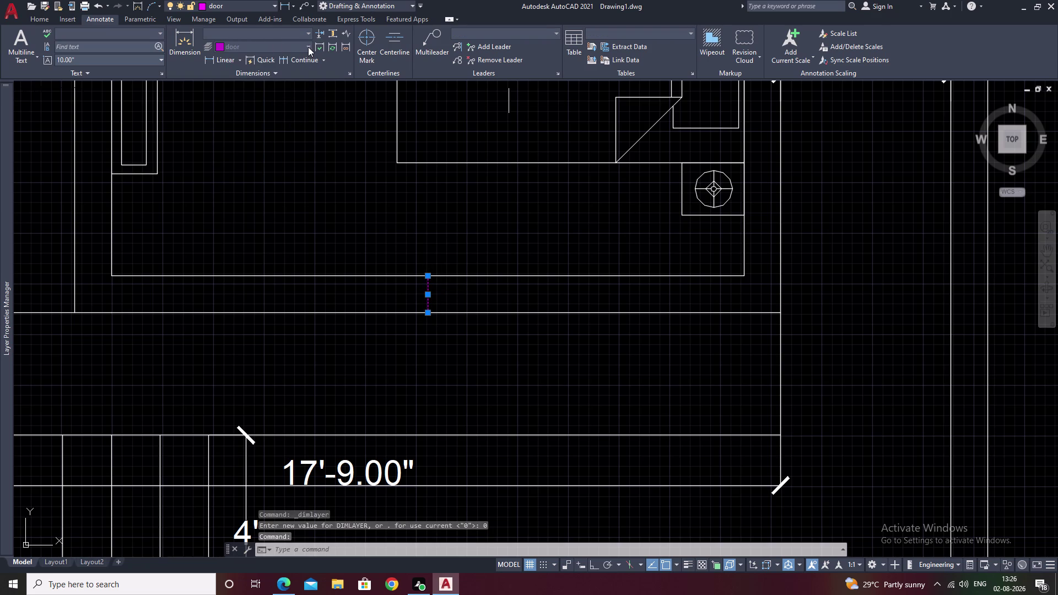
key(Escape)
key(Escape)
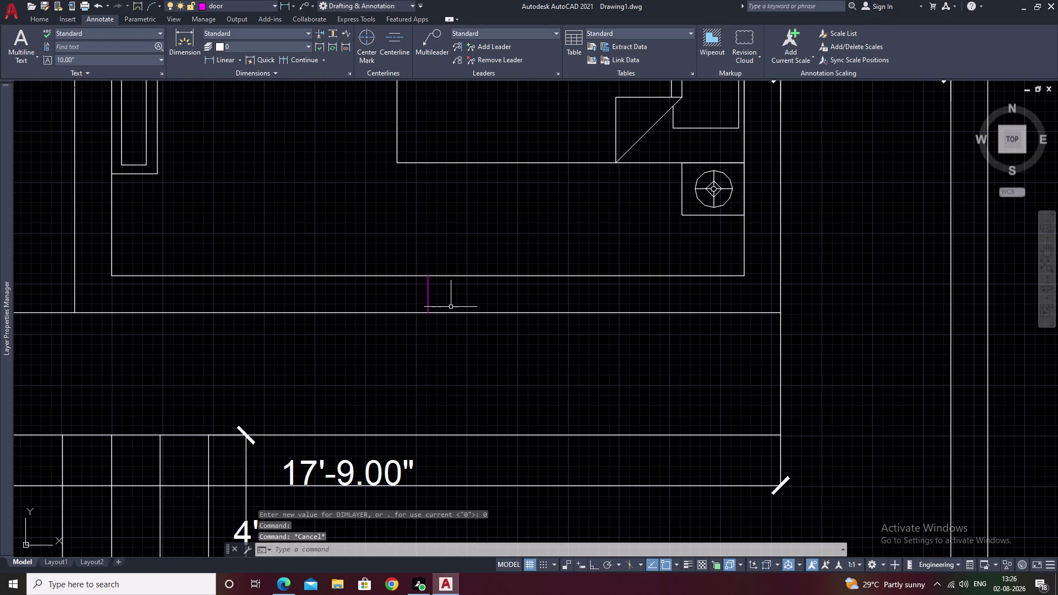
Start and cancel an Offset, then bring up the general drawing tools.
text(O)
key(space)
key(Escape)
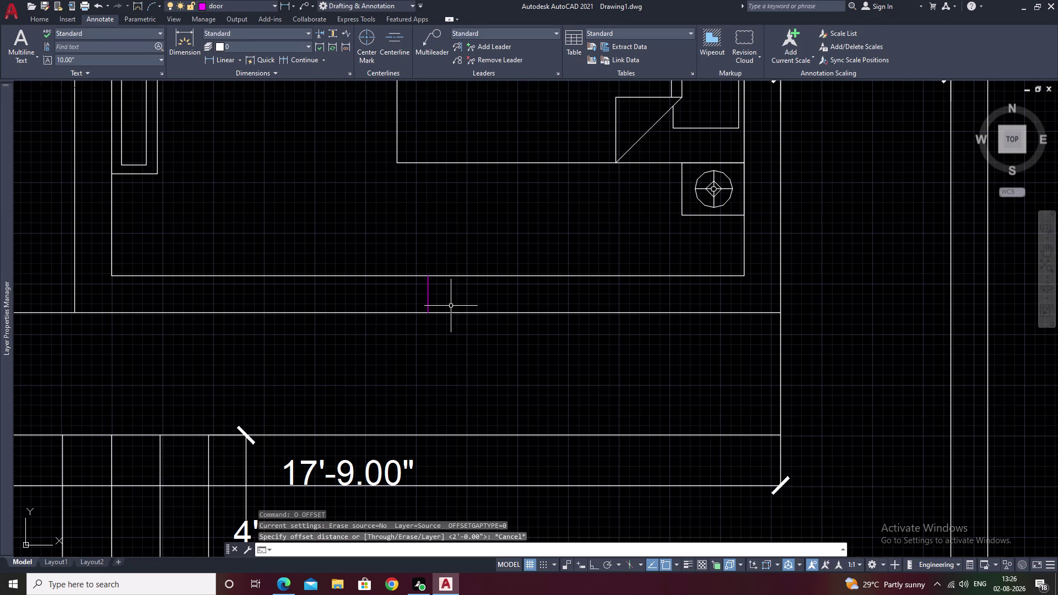
key(Escape)
click(43, 20)
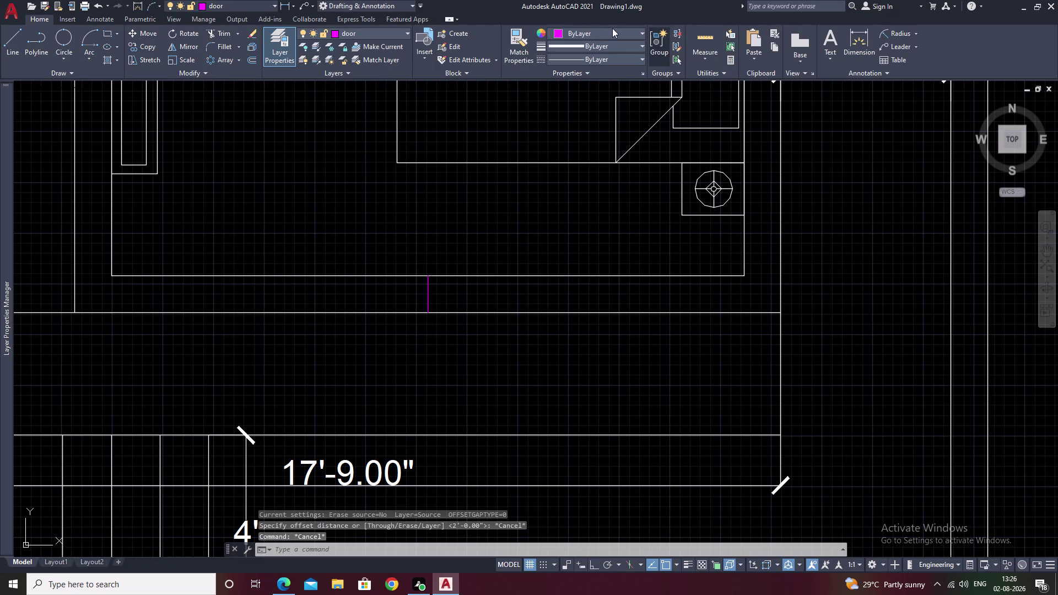
Make white (255,255,255) the current object colour from the Object Color list.
click(612, 35)
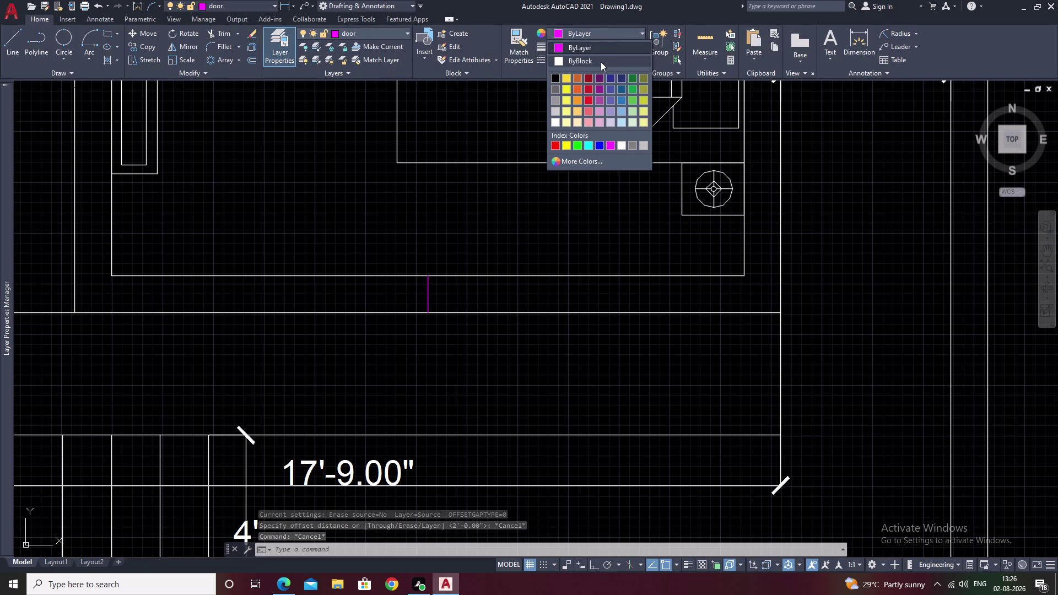
double_click(439, 199)
key(Escape)
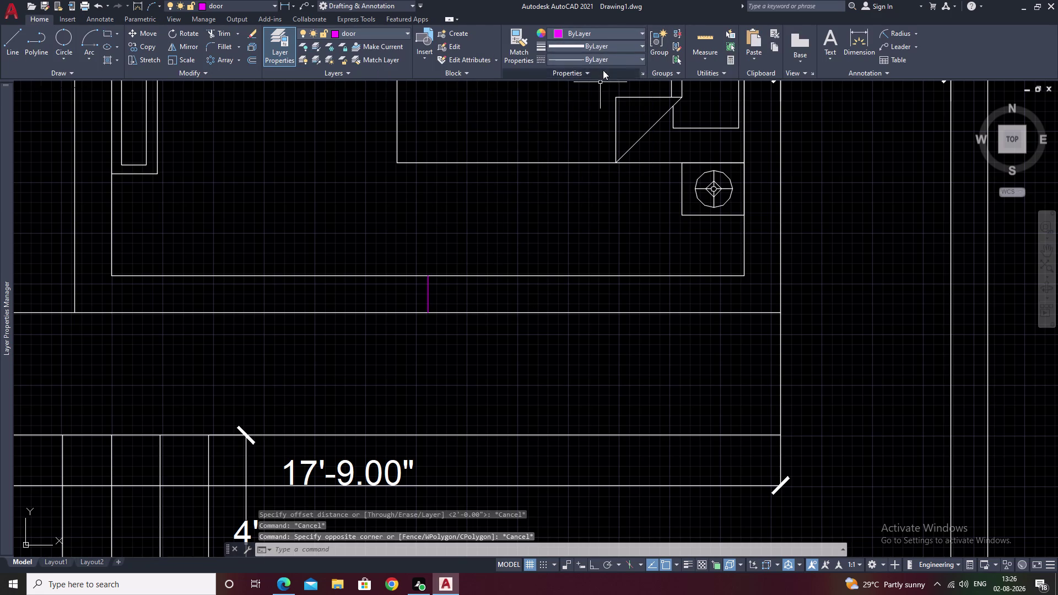
click(588, 31)
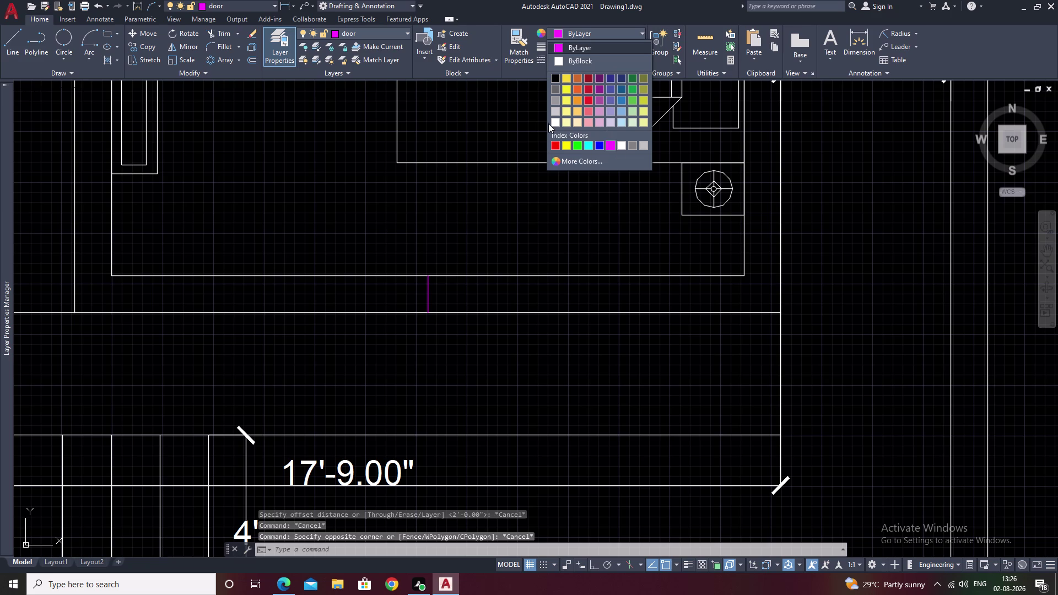
click(553, 121)
key(Escape)
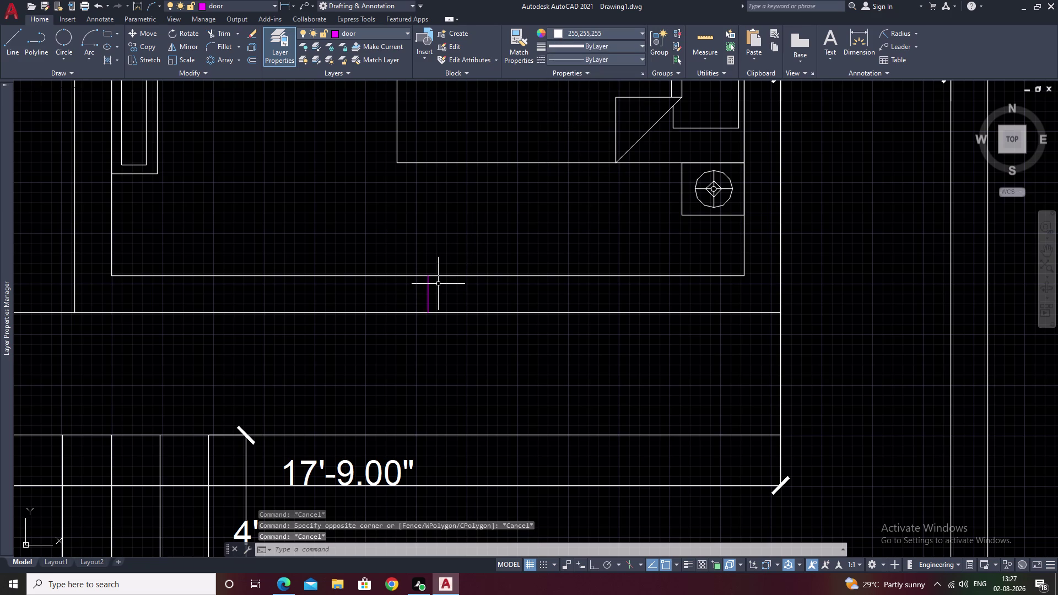
Start Offset with O and pan to the room width notes beside the plan.
text(O)
key(space)
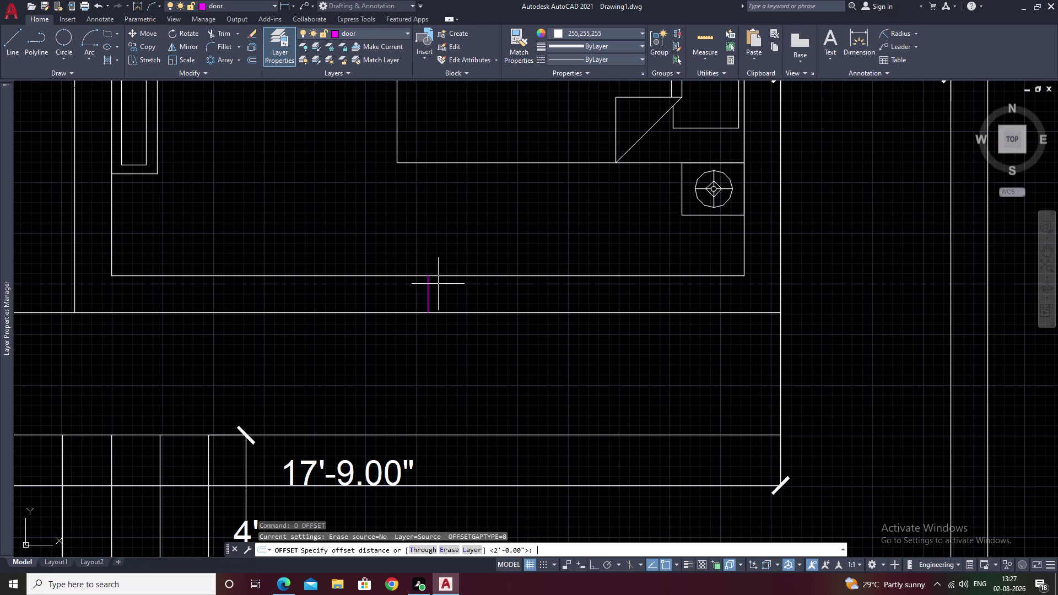
scroll(down, 3)
scroll(down, 3)
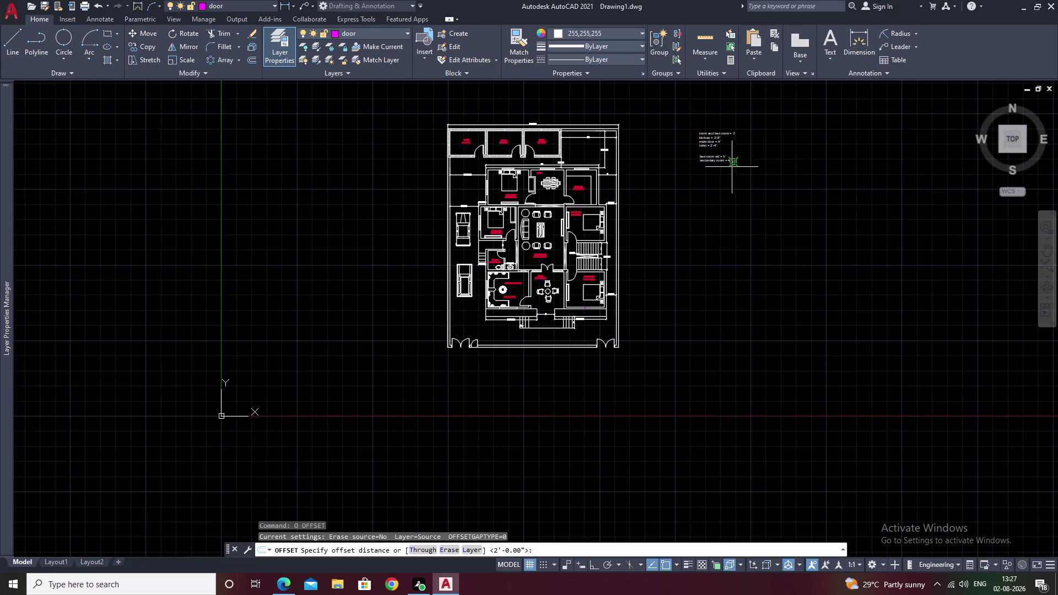
scroll(up, 3)
middle_drag(635, 172, 632, 230)
middle_drag(464, 292, 535, 253)
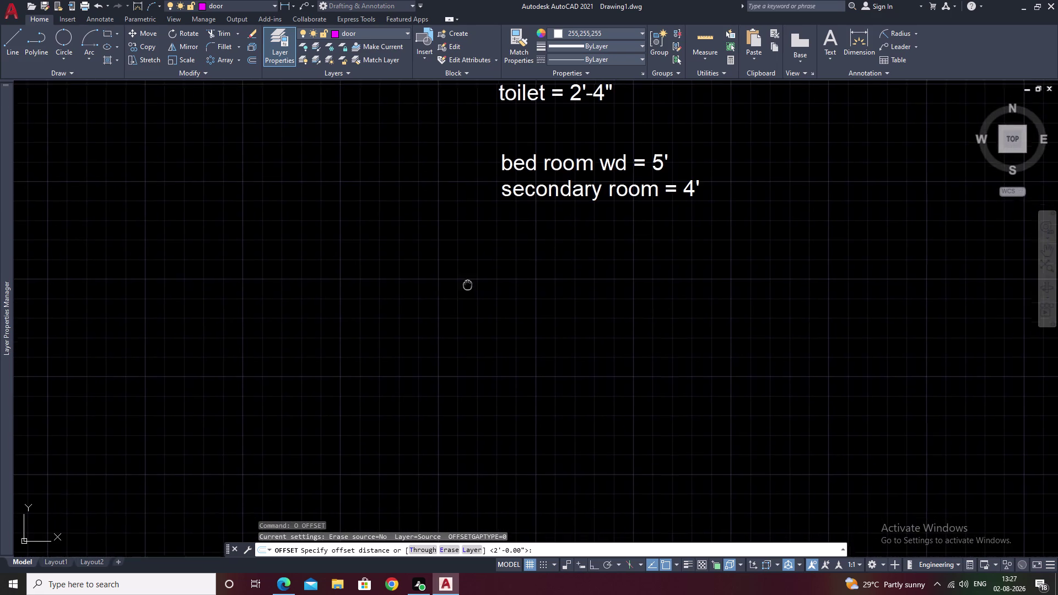
scroll(down, 3)
middle_drag(543, 289, 661, 159)
Offset the short magenta jamb line 2.5 to both its left and right.
scroll(up, 3)
middle_drag(460, 378, 483, 331)
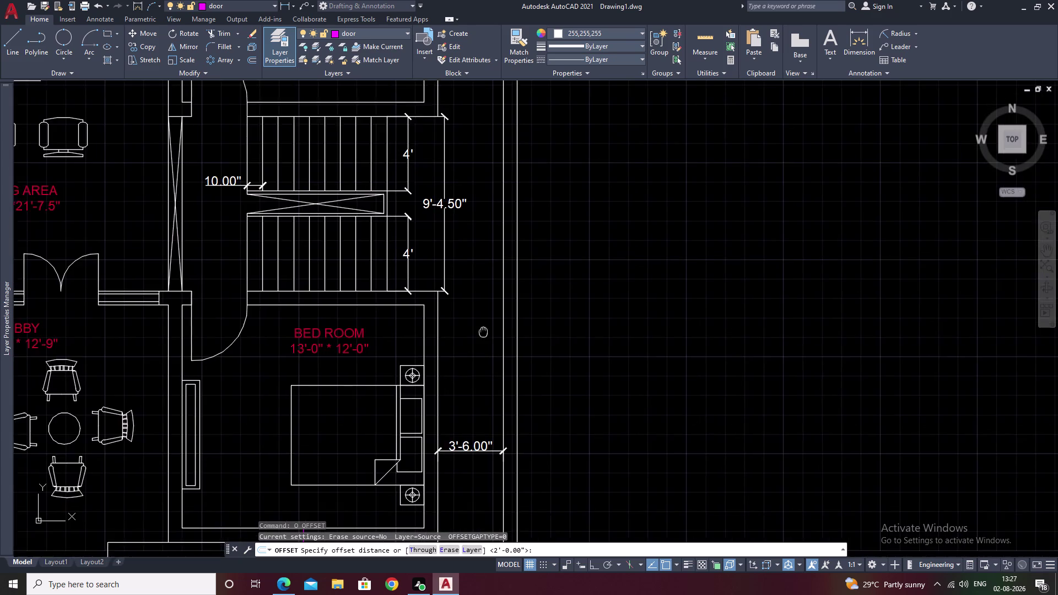
middle_drag(484, 332, 578, 128)
scroll(up, 3)
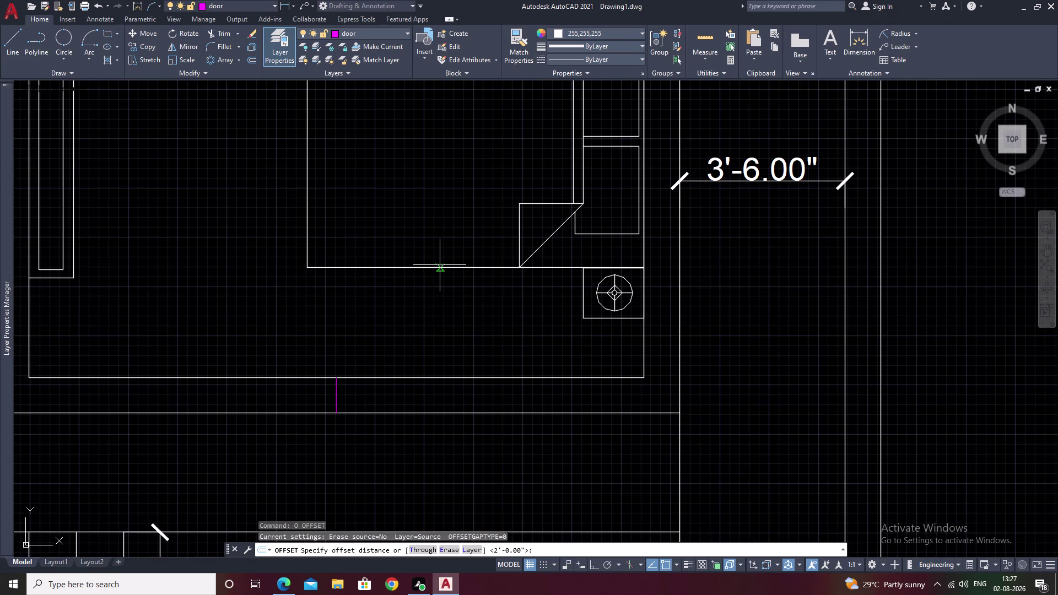
text(2.5)
key(apostrophe)
key(space)
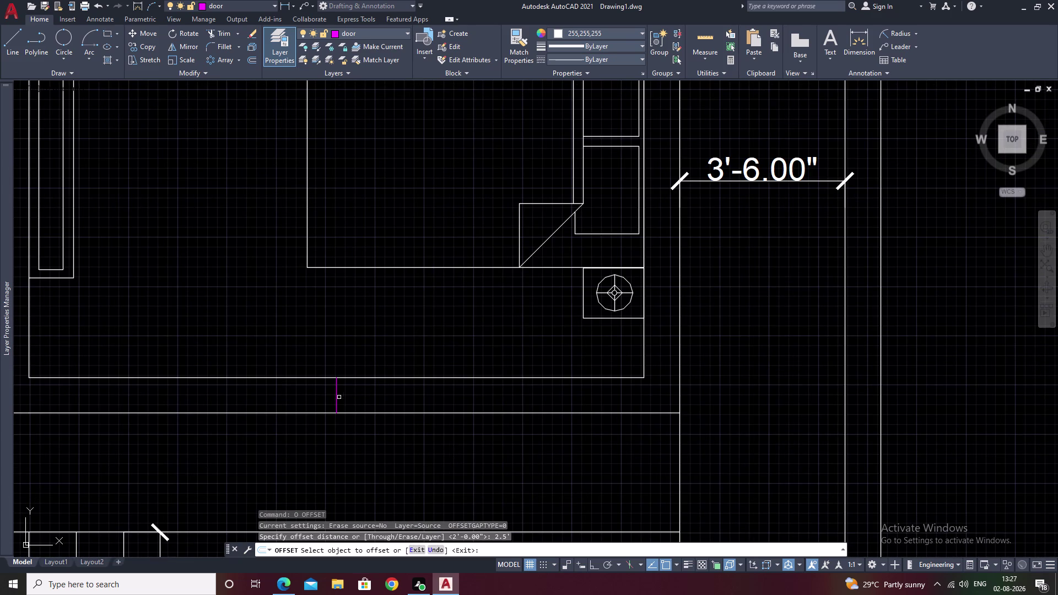
click(337, 396)
click(397, 399)
click(334, 397)
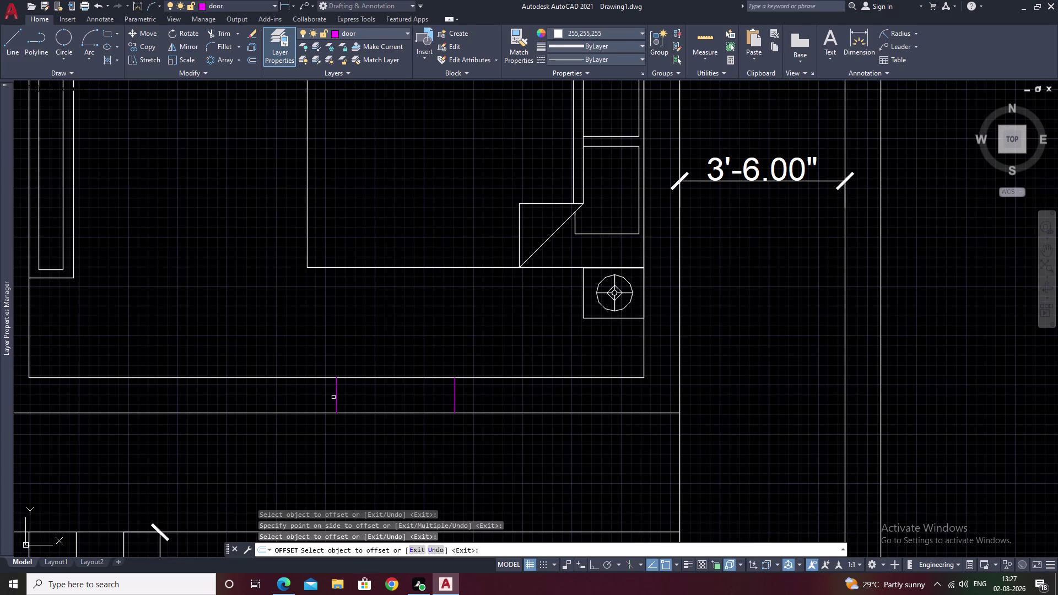
click(337, 397)
double_click(251, 389)
key(Escape)
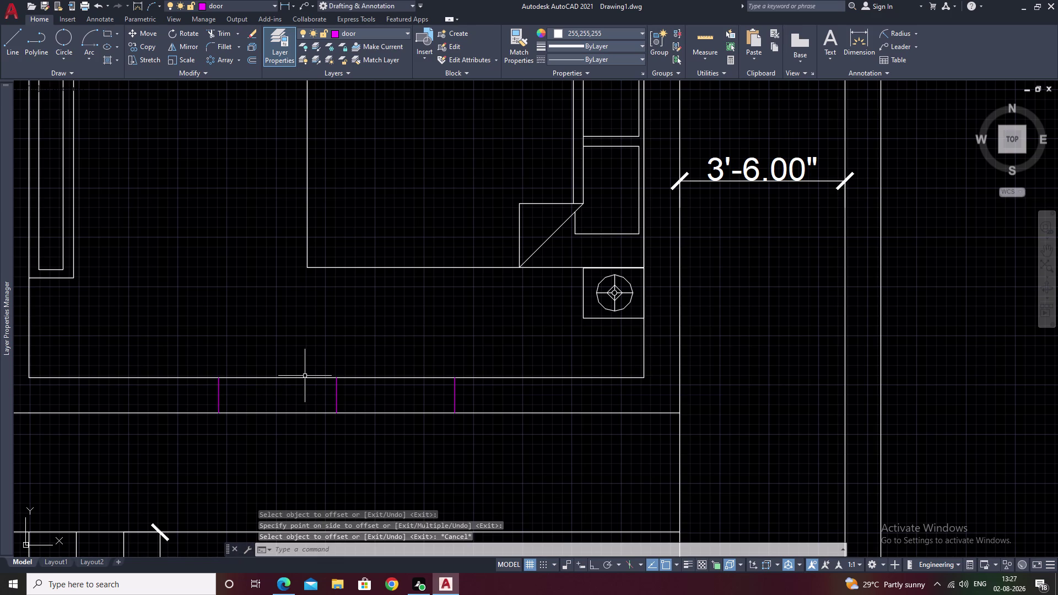
Offset the upper and lower wall lines 2 inward, just inside each wall face.
text(O)
key(space)
text(2)
key(space)
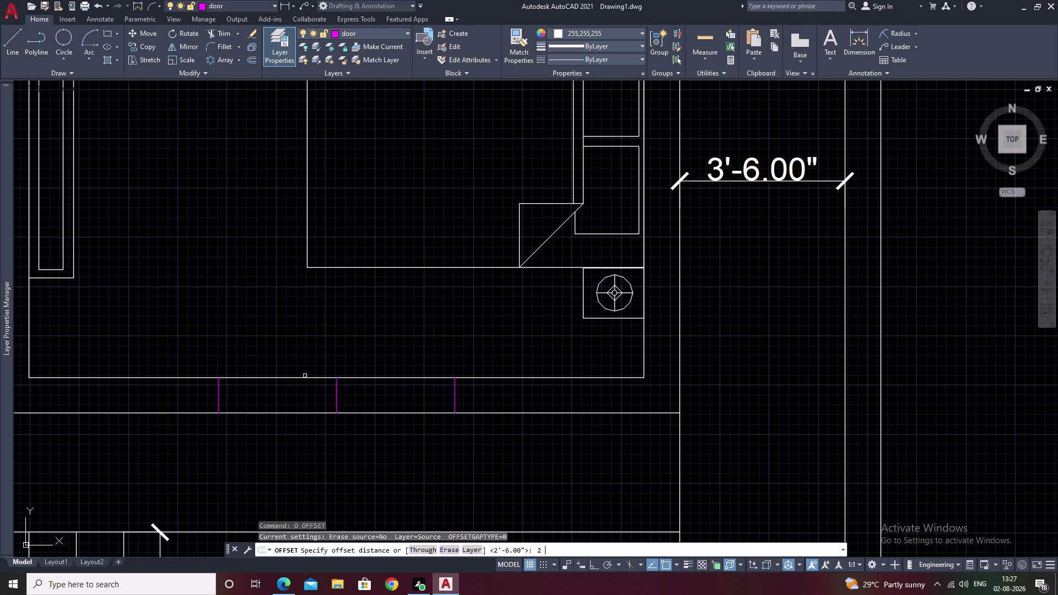
click(305, 378)
click(303, 386)
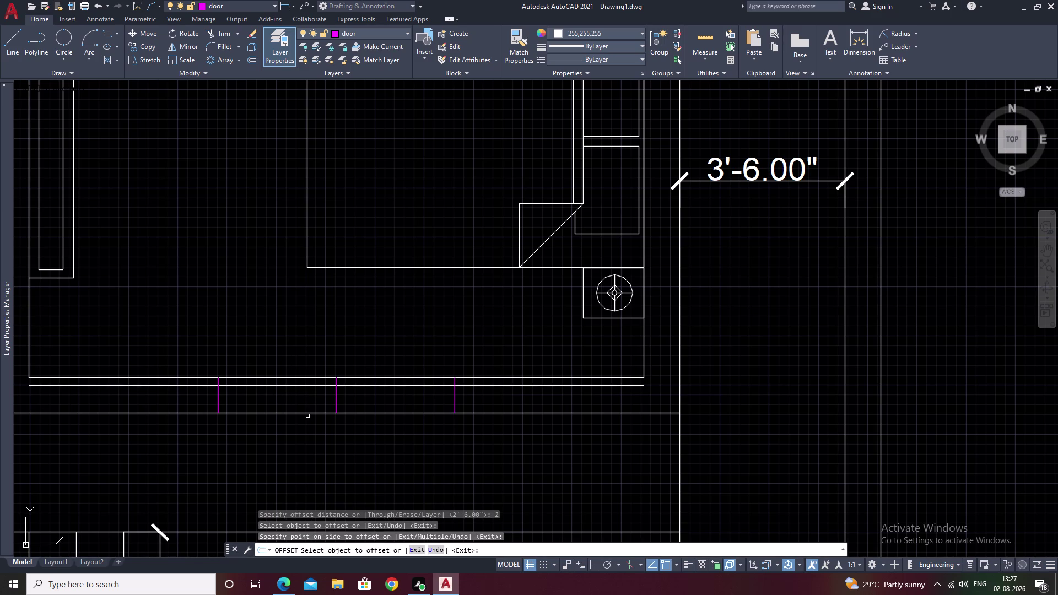
click(307, 416)
click(307, 414)
click(306, 405)
key(Escape)
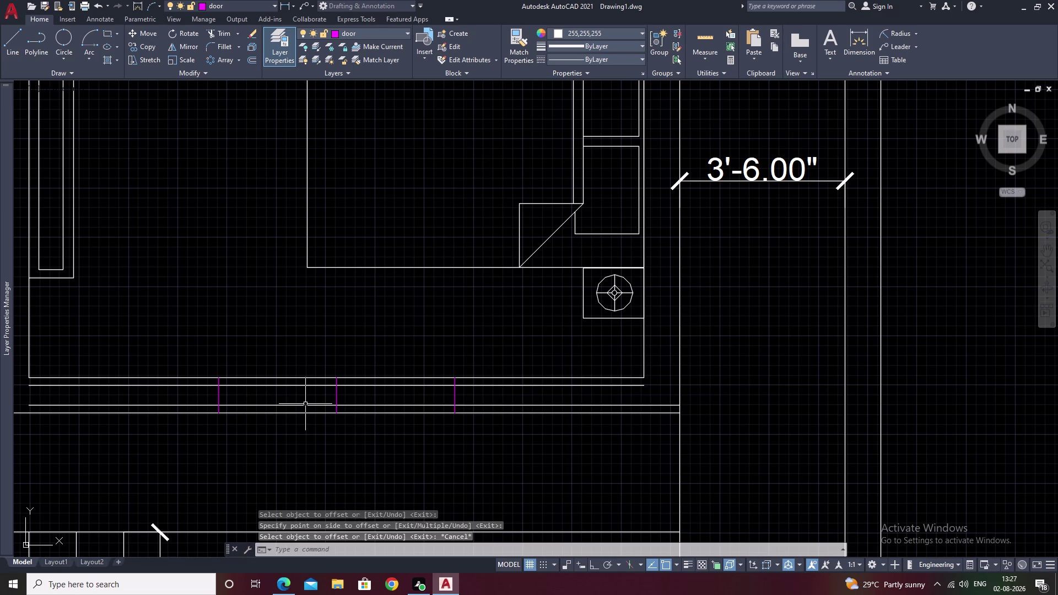
key(Escape)
Cancel an accidental text command and start the Trim command.
text(T)
key(space)
key(Escape)
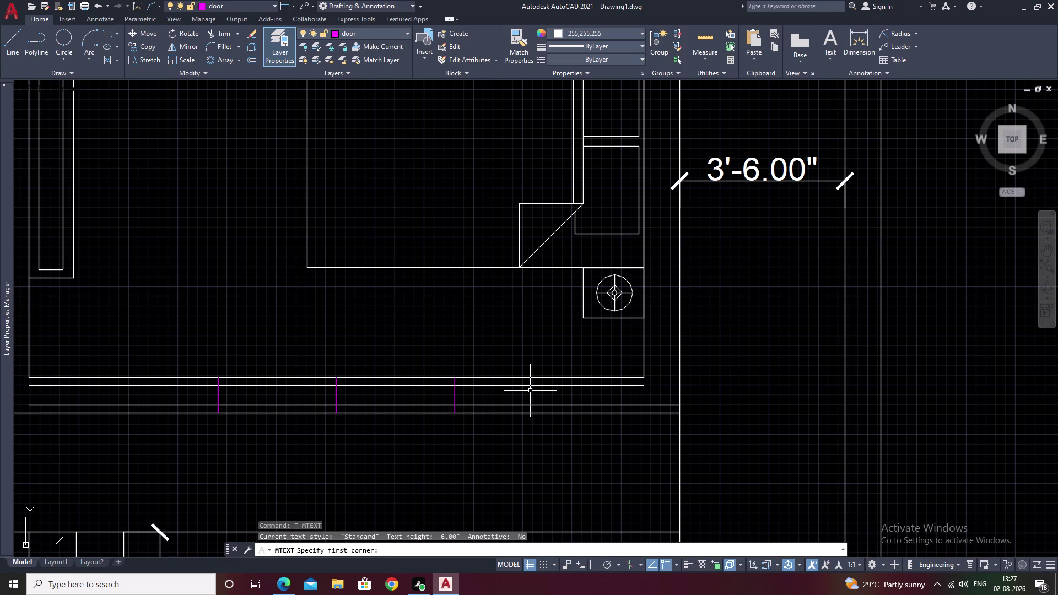
text(TRE)
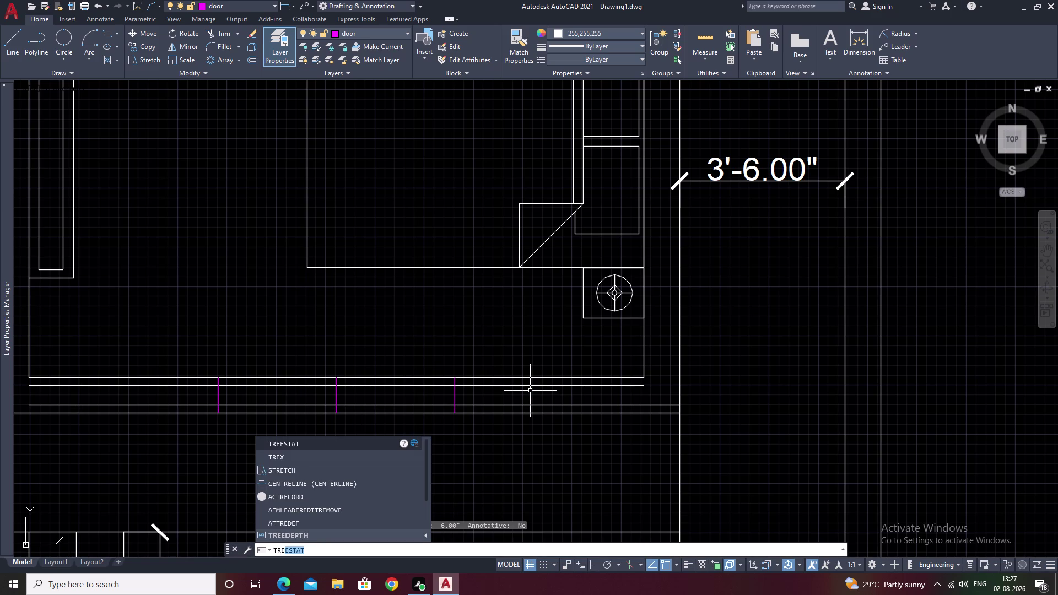
key(BackSpace)
key(BackSpace)
key(space)
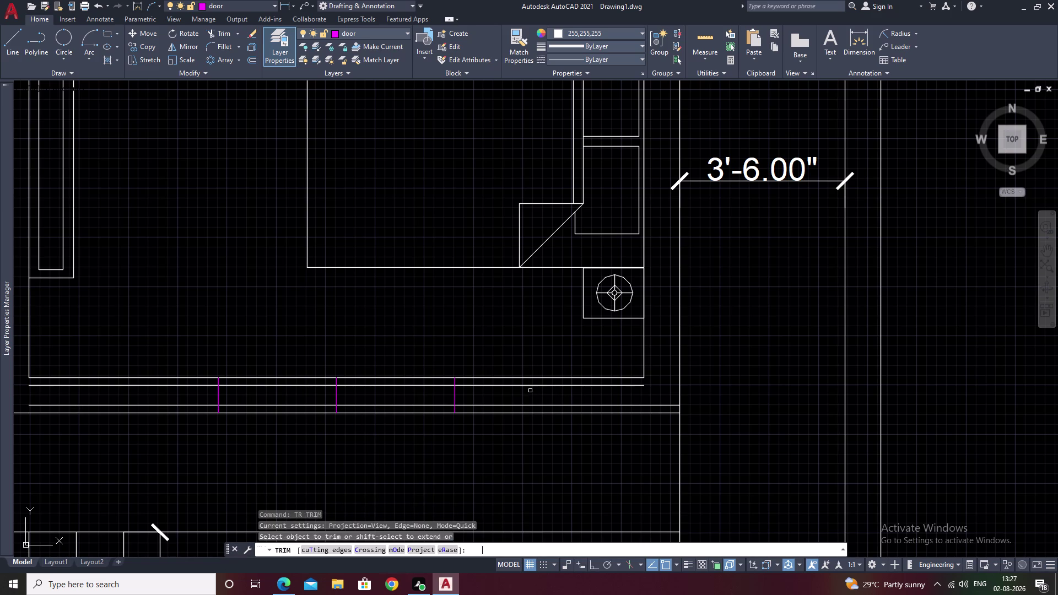
scroll(up, 3)
drag(437, 363, 428, 439)
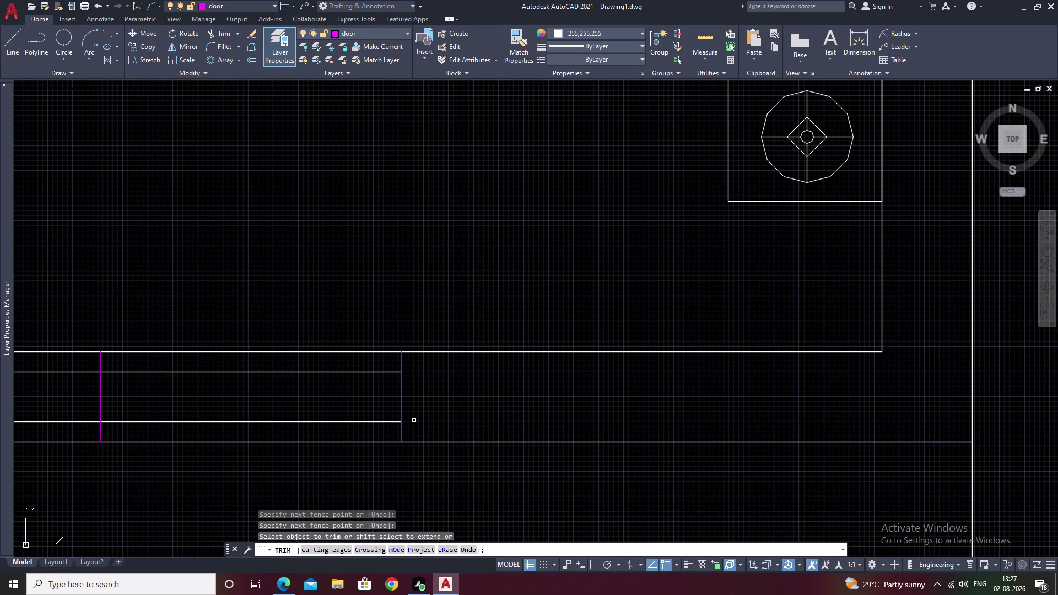
middle_drag(414, 421, 769, 390)
drag(78, 336, 74, 384)
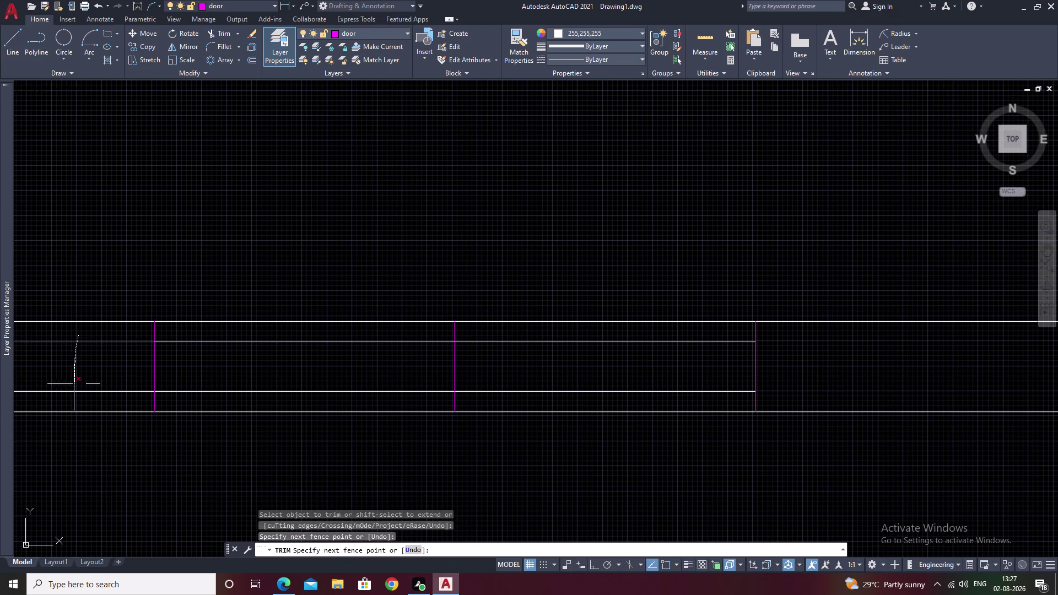
drag(74, 384, 74, 387)
drag(91, 383, 87, 396)
scroll(down, 3)
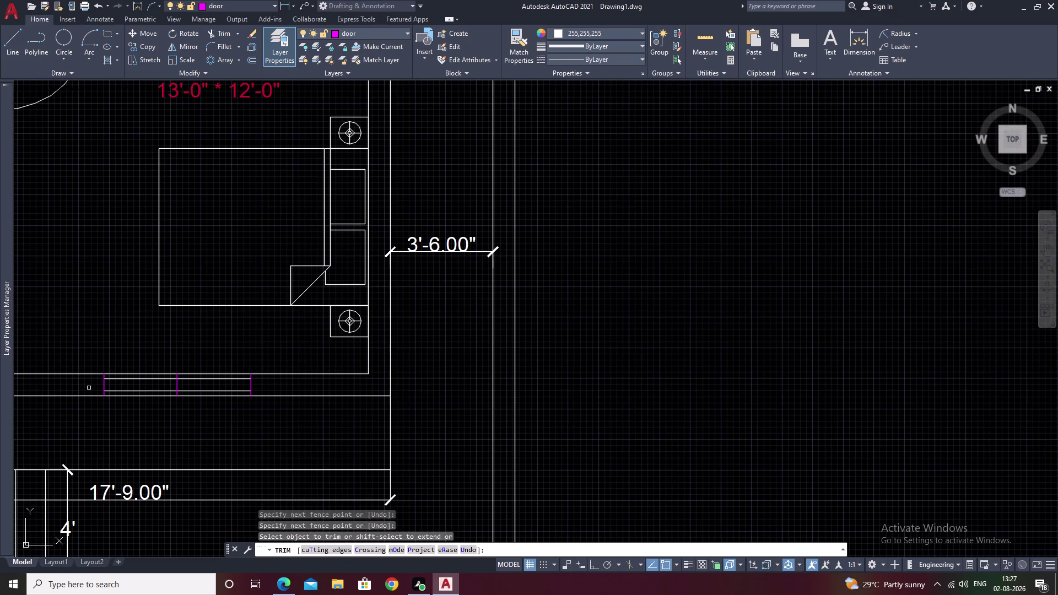
scroll(up, 3)
drag(152, 387, 146, 387)
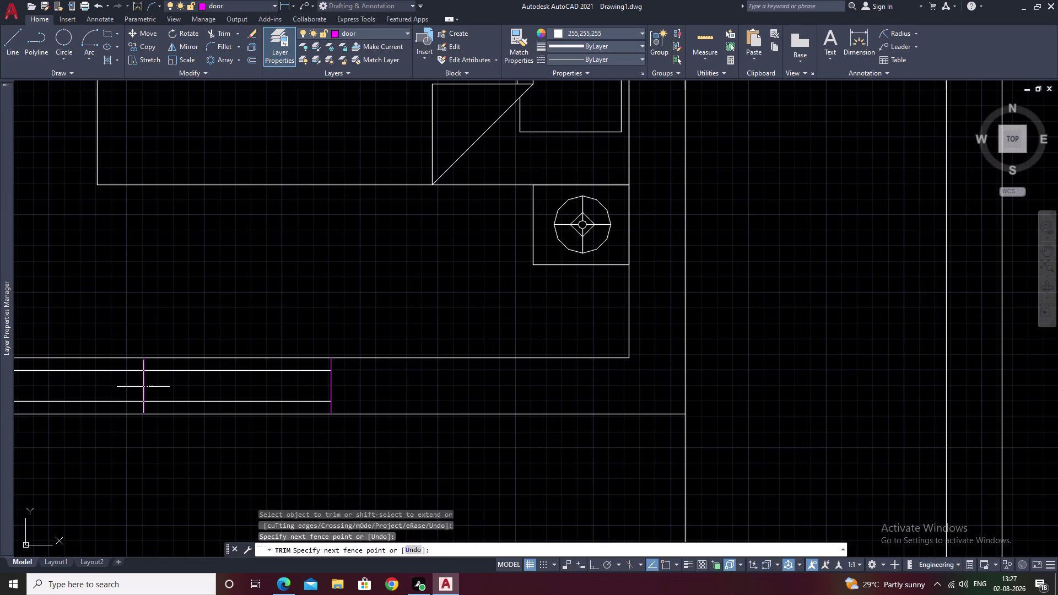
drag(146, 386, 131, 388)
scroll(up, 3)
drag(156, 356, 114, 355)
scroll(down, 3)
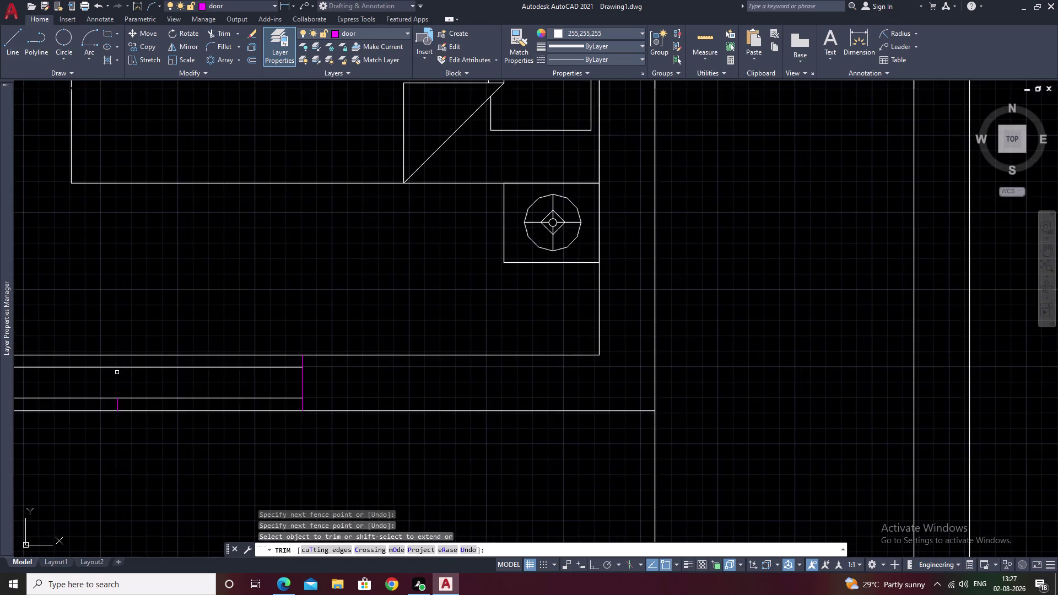
middle_drag(117, 373, 193, 351)
scroll(up, 3)
drag(226, 353, 160, 368)
drag(146, 368, 136, 368)
scroll(down, 3)
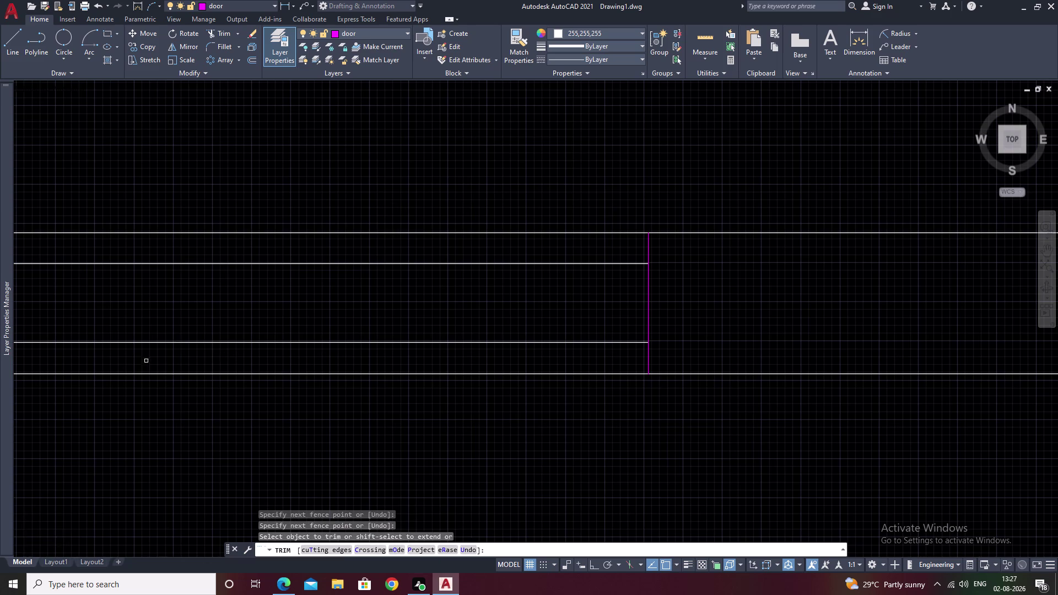
scroll(down, 3)
middle_drag(163, 306, 407, 302)
middle_drag(324, 303, 421, 304)
scroll(down, 3)
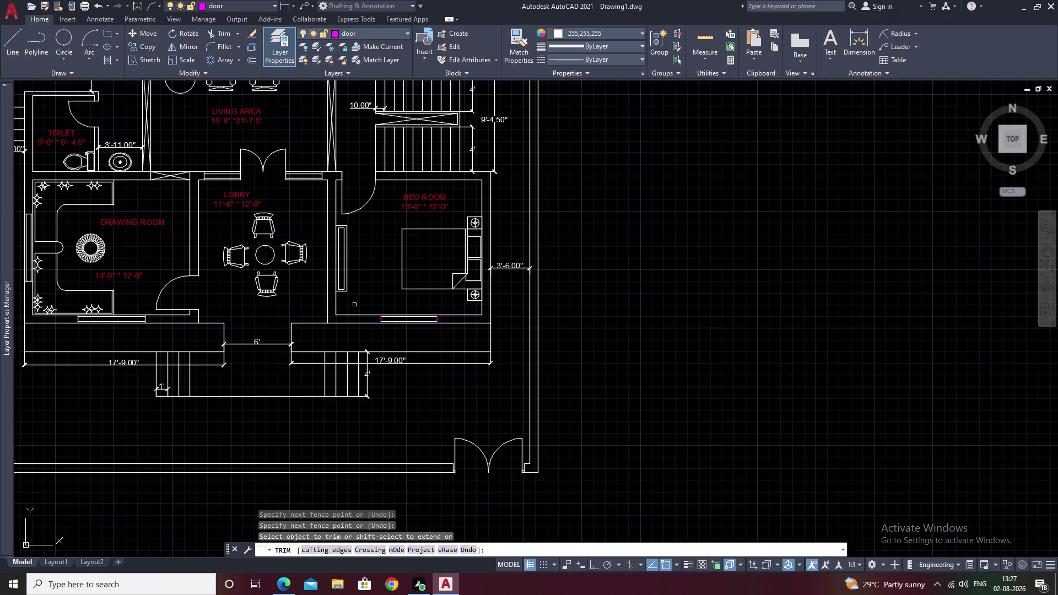
middle_drag(356, 295, 495, 333)
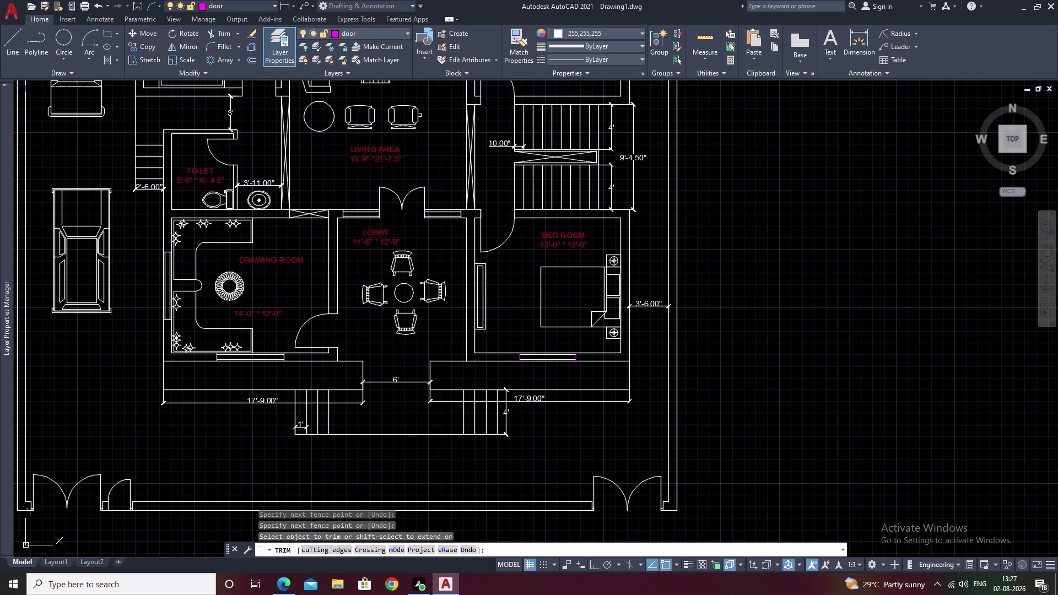
key(Escape)
scroll(up, 3)
Cancel a stray diagonal line and make layer 0 the current layer.
scroll(up, 3)
middle_drag(191, 152, 455, 267)
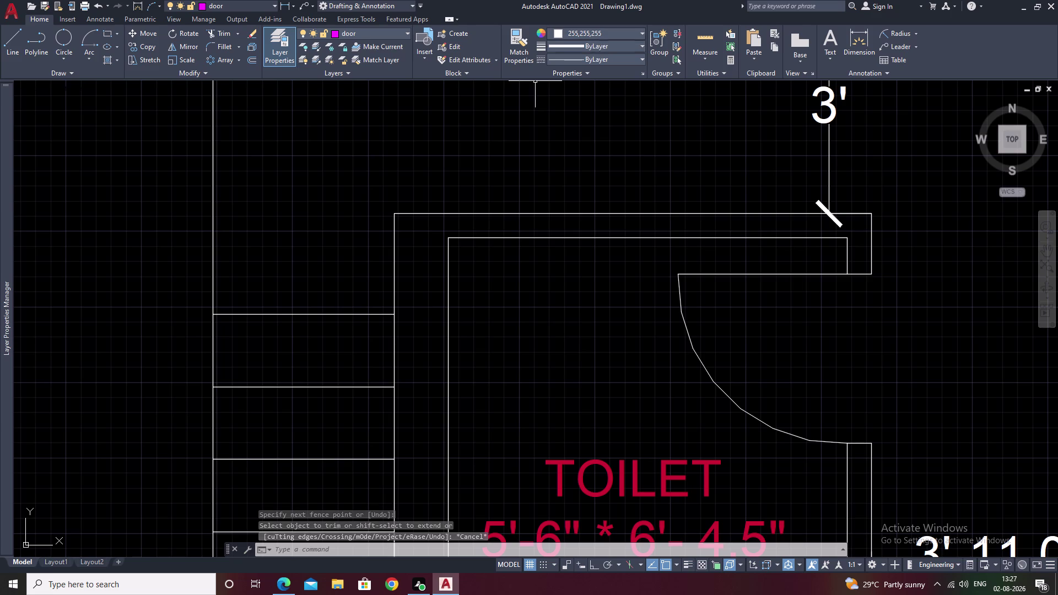
text(L)
key(space)
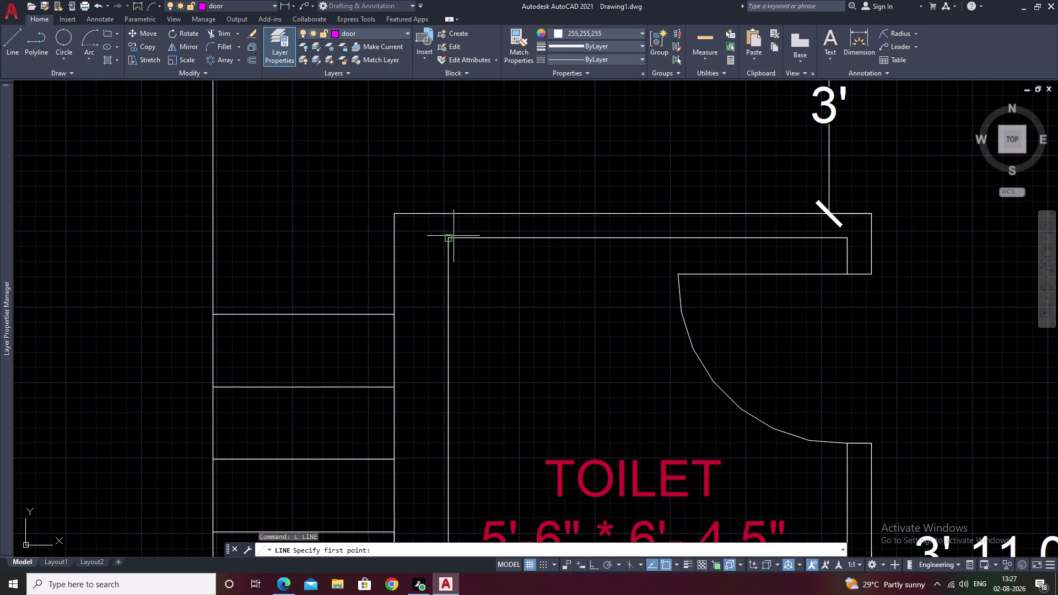
click(451, 239)
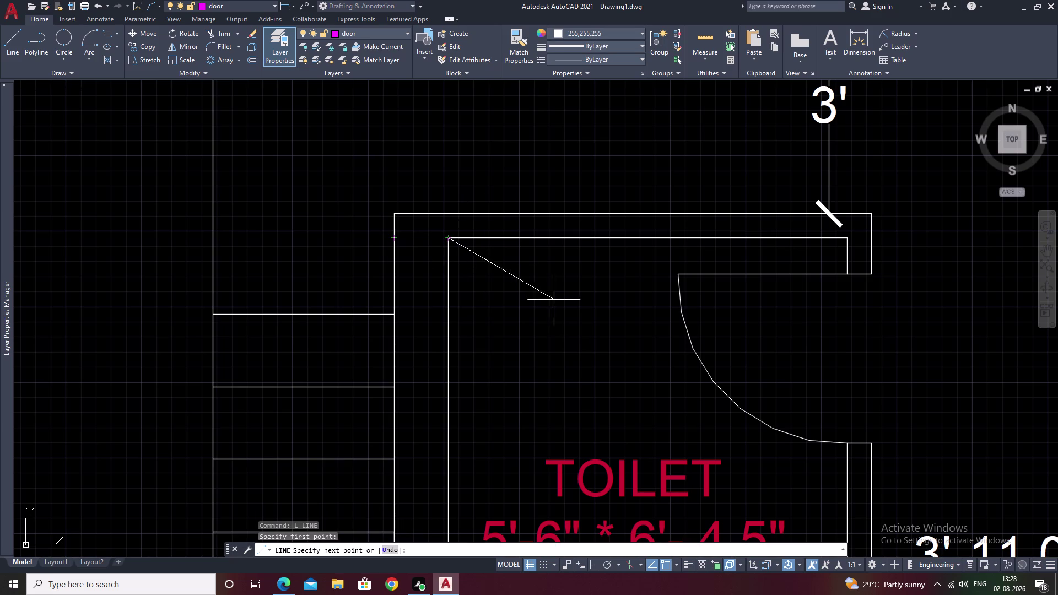
key(Escape)
text(L)
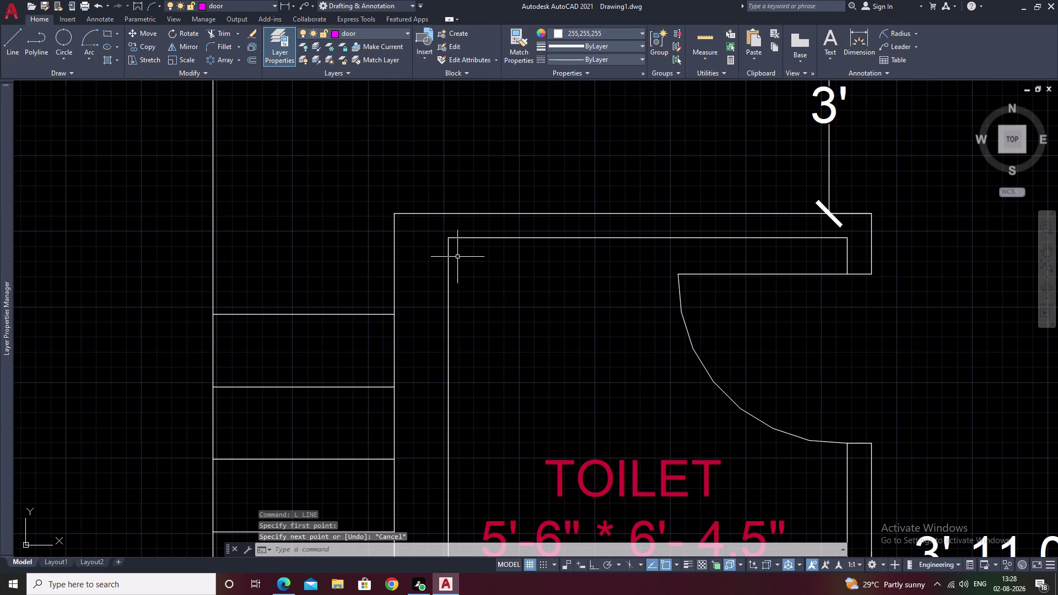
key(space)
key(Escape)
click(409, 31)
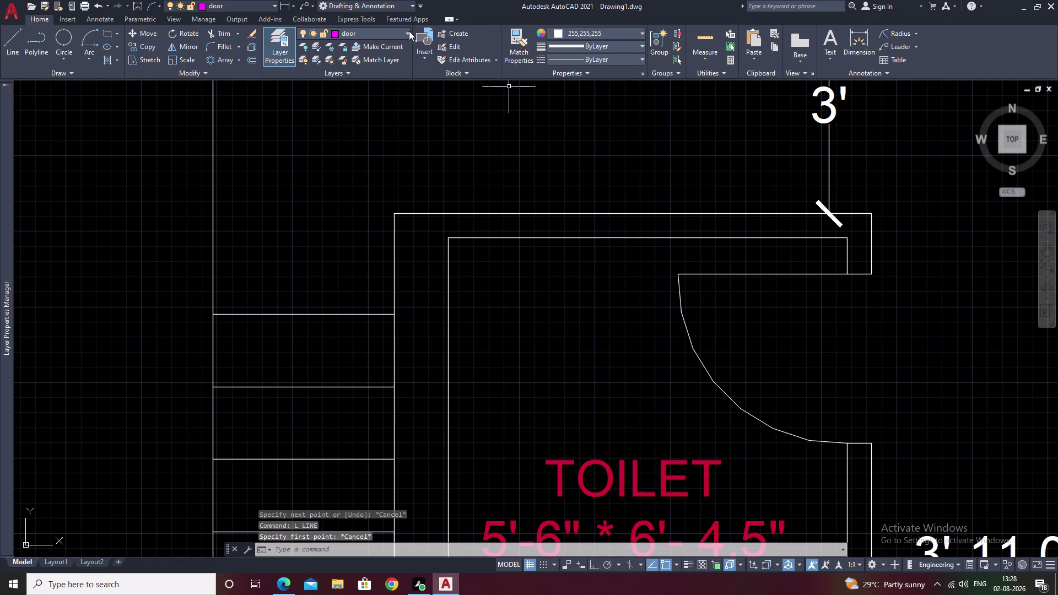
click(368, 49)
key(Escape)
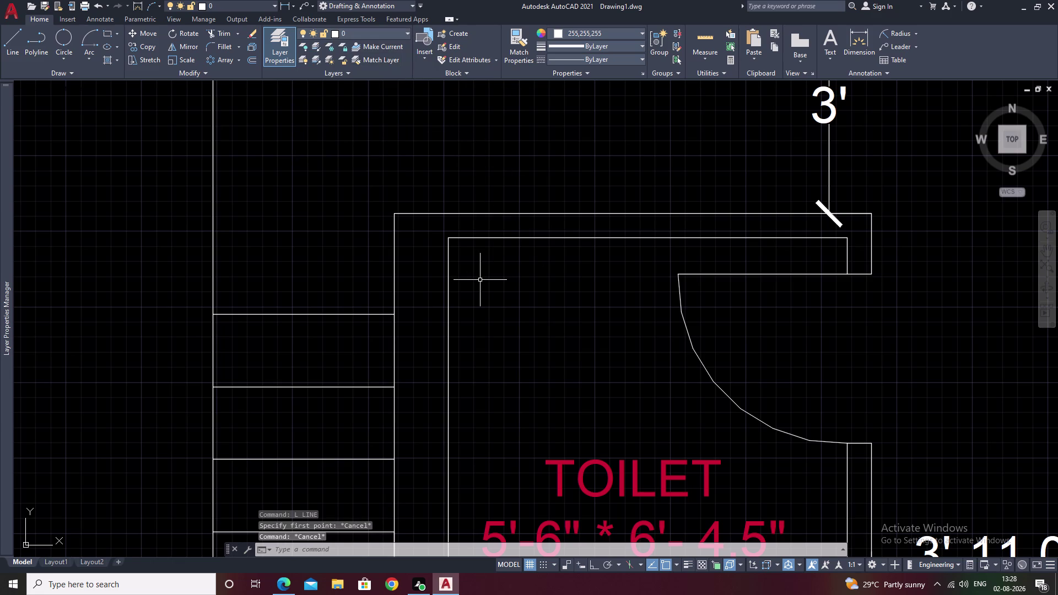
Draw an Ortho horizontal line from the inner wall corner to the outer wall edge.
text(L)
key(space)
click(448, 241)
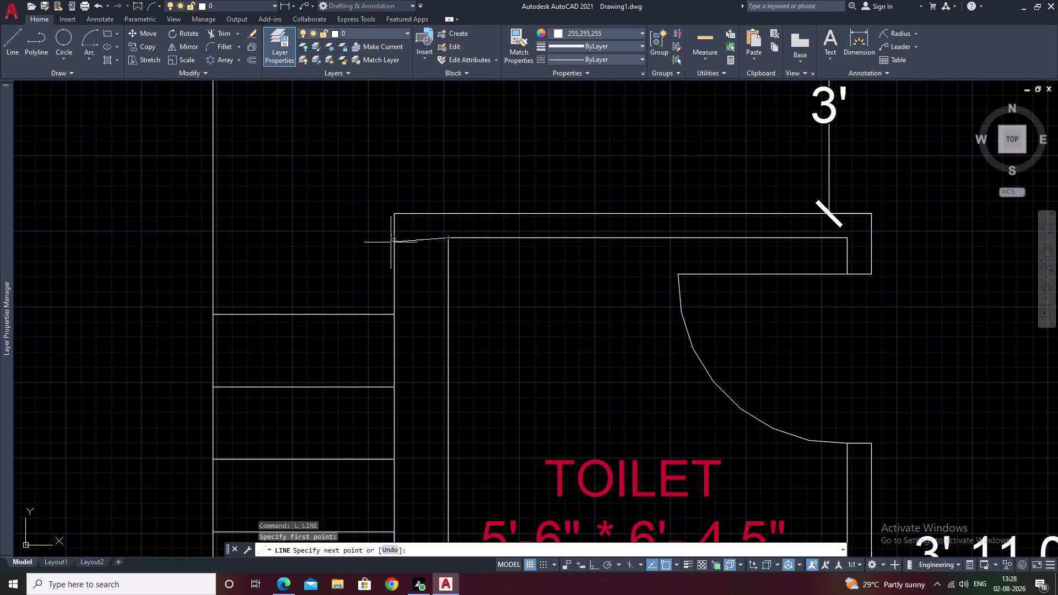
key(F8)
click(394, 238)
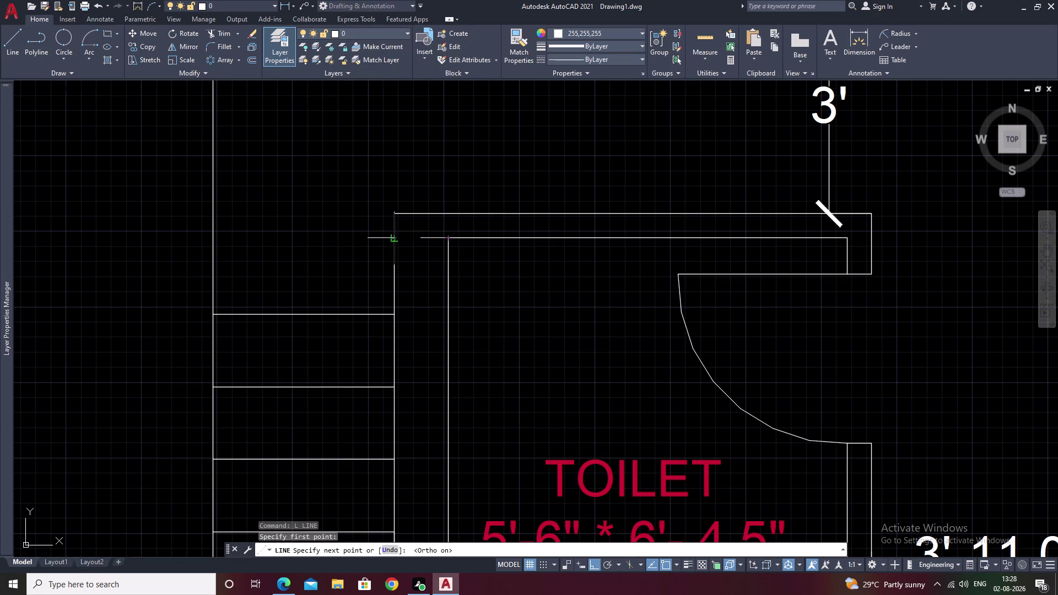
key(grave)
key(Escape)
key(Escape)
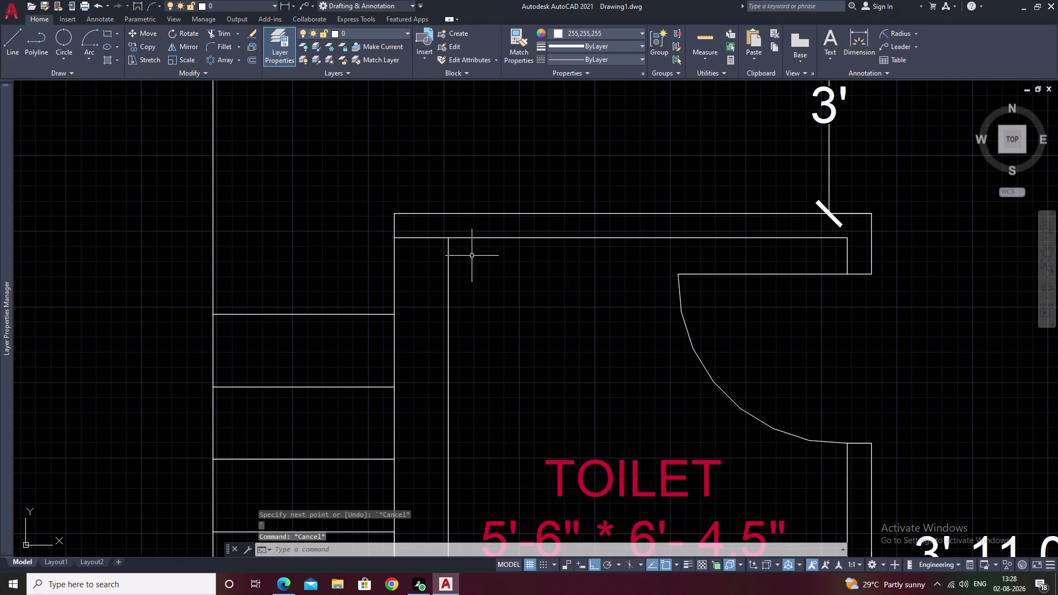
Offset the new horizontal wall line 2' downward.
text(O)
key(space)
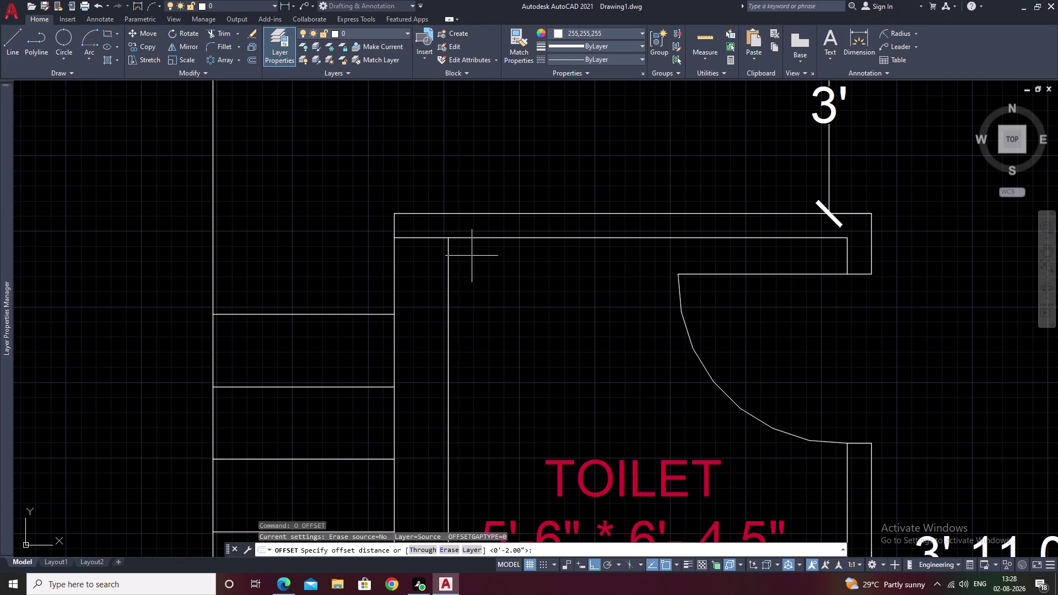
text(2')
key(space)
click(427, 239)
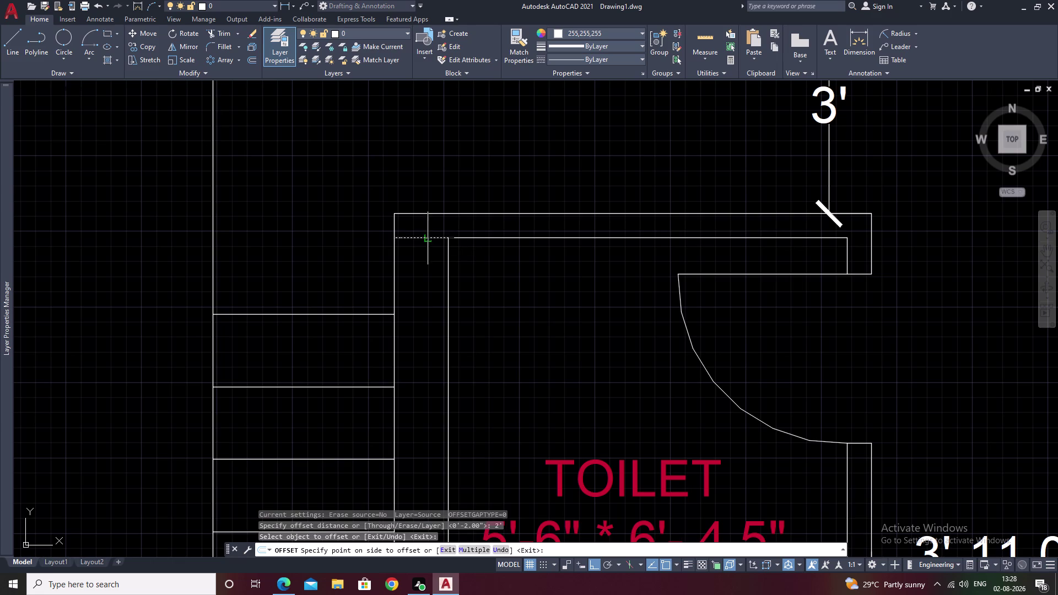
click(430, 297)
scroll(down, 3)
middle_drag(481, 321, 481, 288)
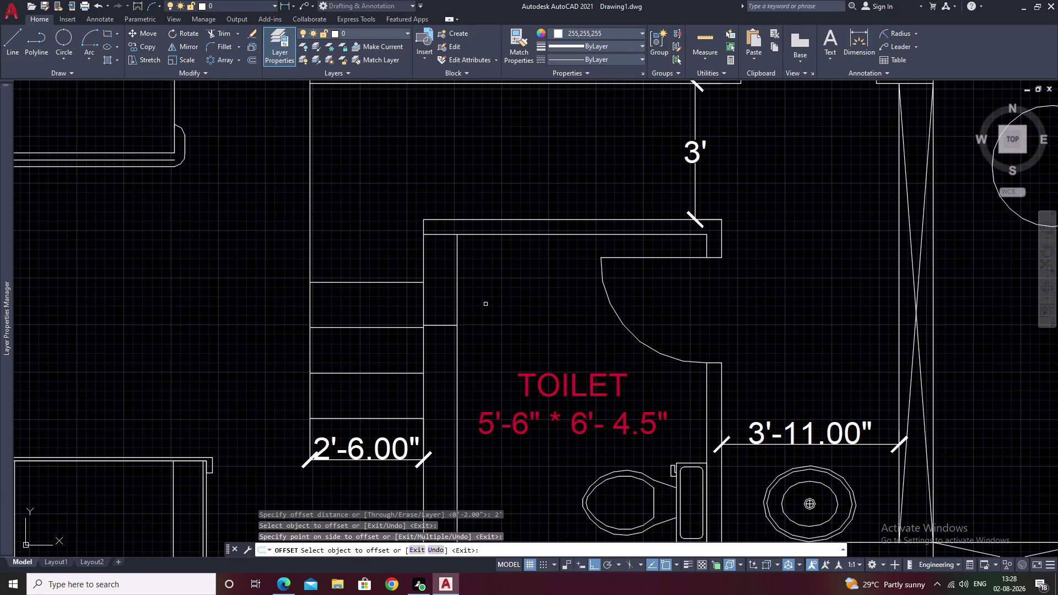
key(grave)
key(Escape)
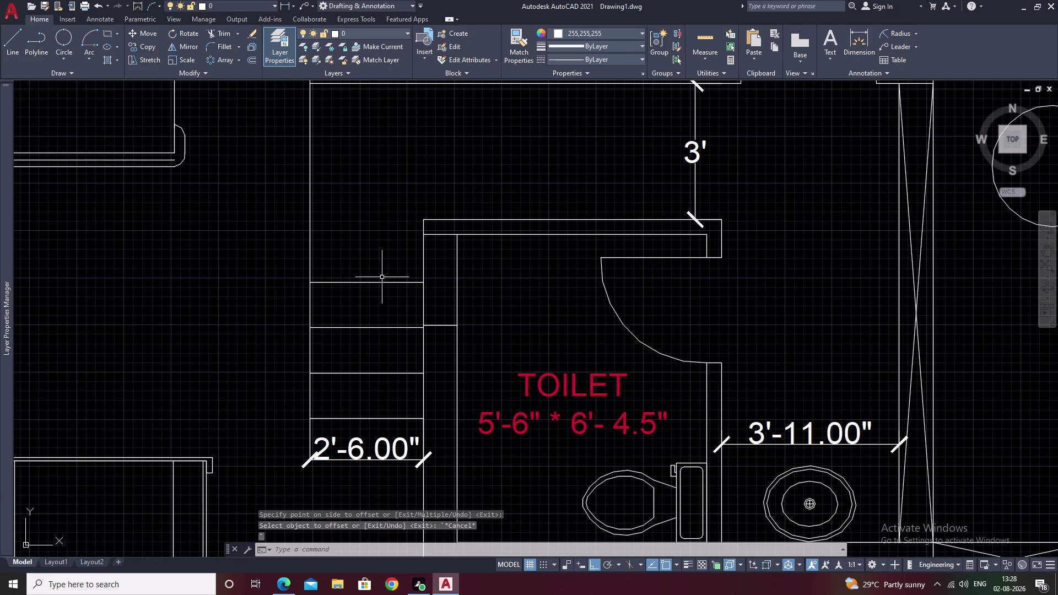
Erase the stray horizontal line left of the toilet wall.
click(382, 280)
click(382, 283)
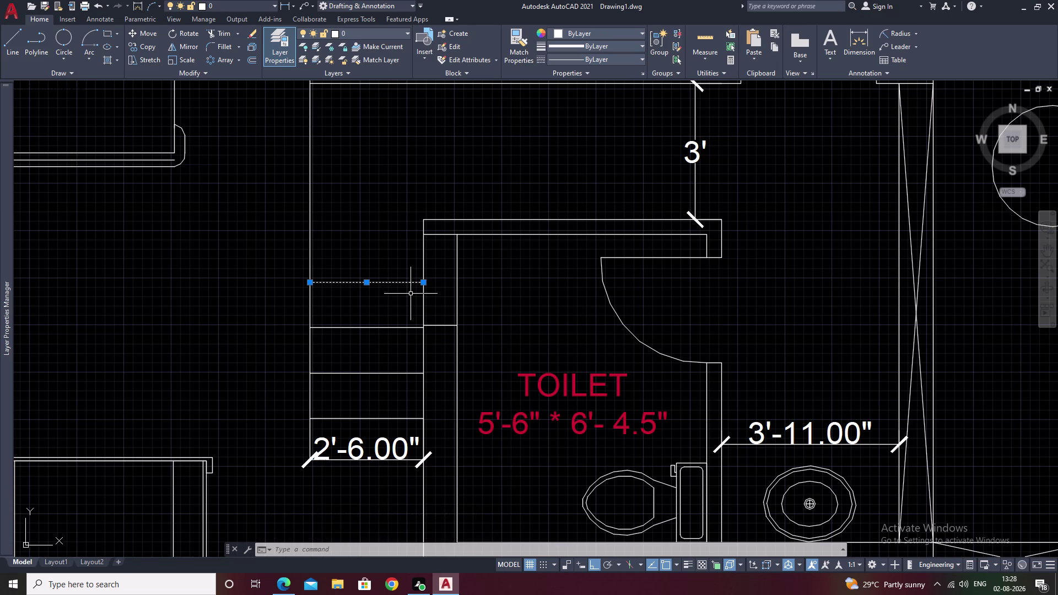
key(r)
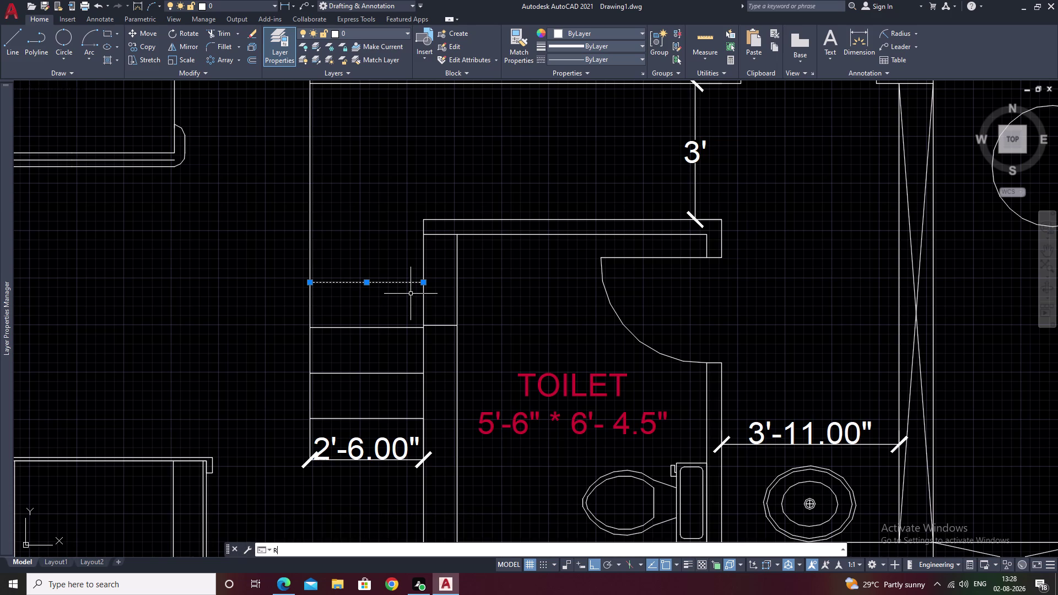
text(E)
key(space)
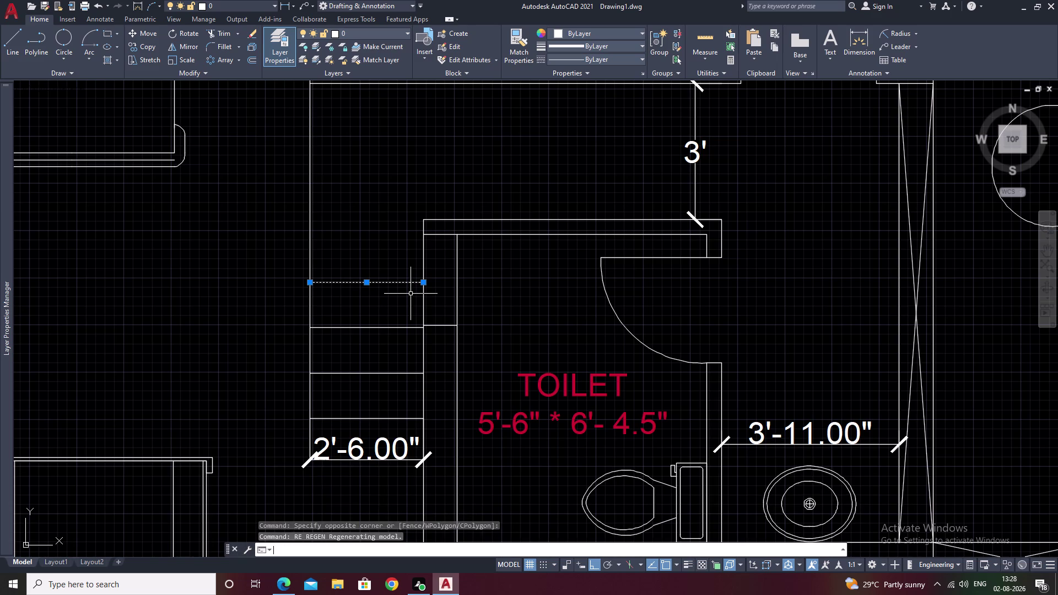
key(Escape)
click(396, 283)
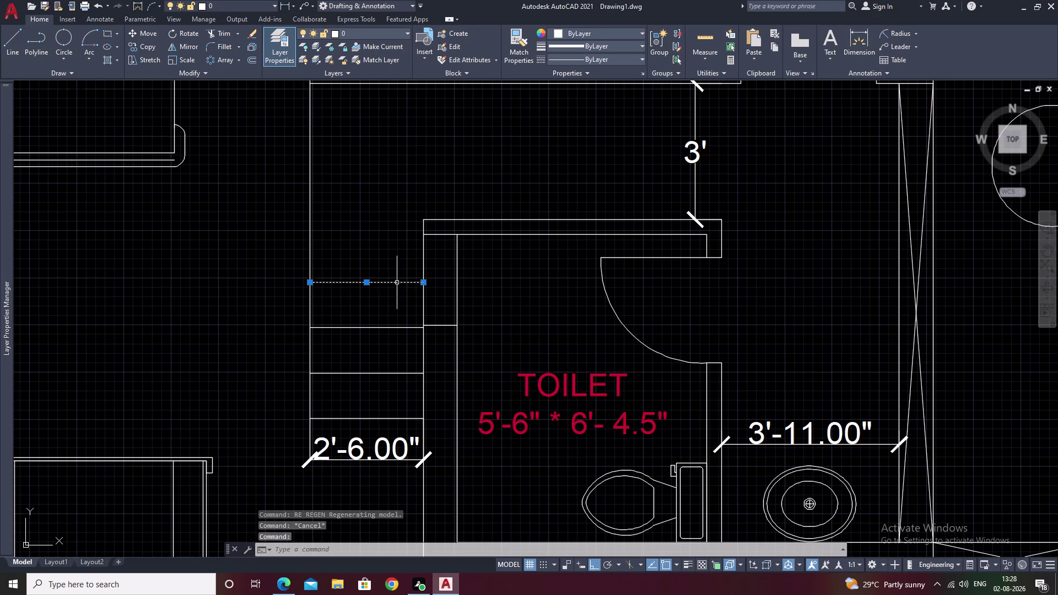
key(r)
key(BackSpace)
text(E)
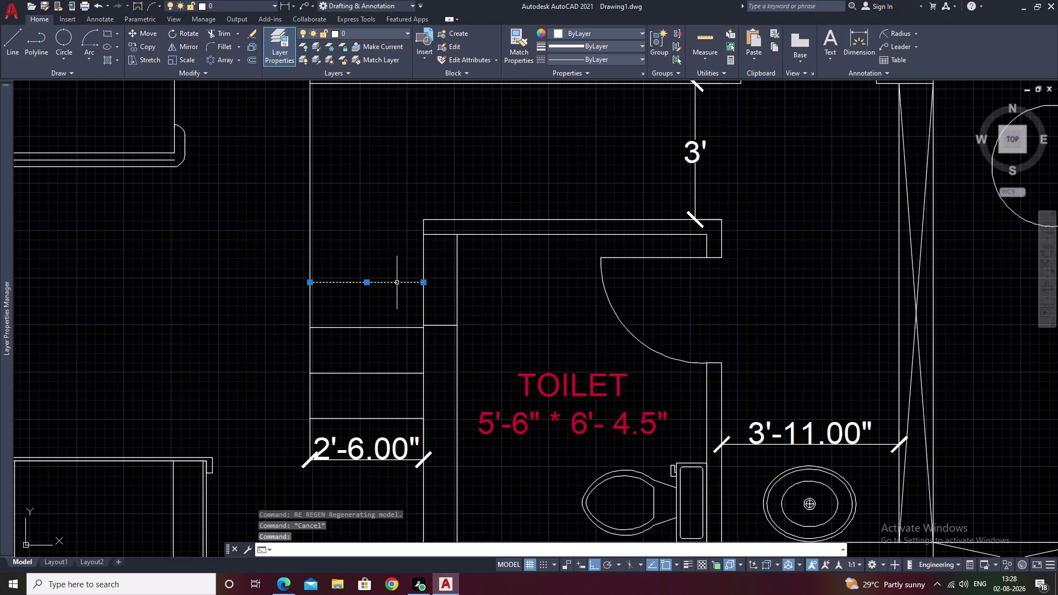
key(space)
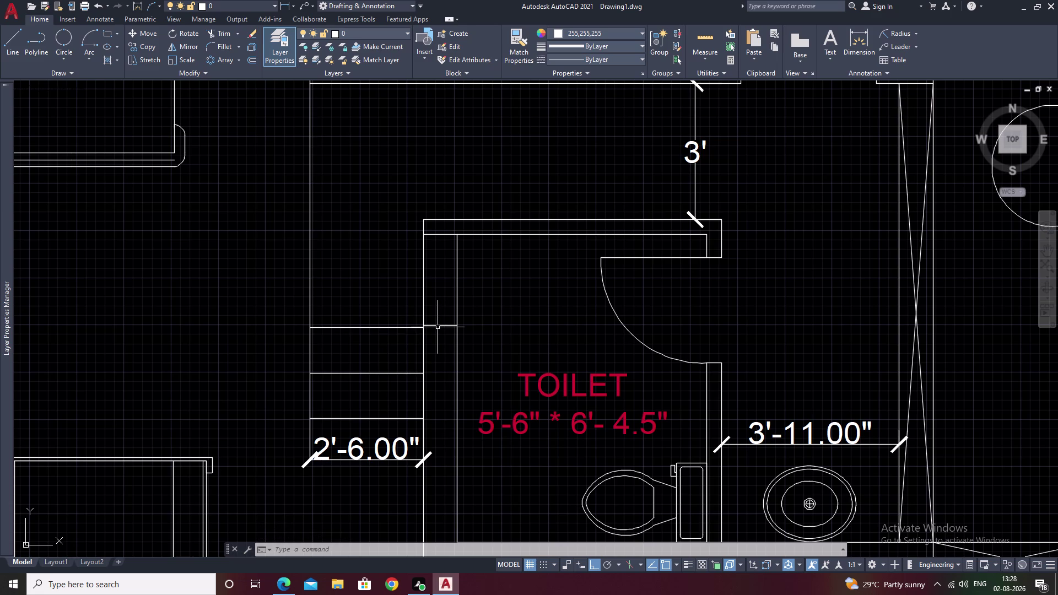
key(Escape)
Erase the three remaining stray lines and the 2'-6.00" dimension.
drag(376, 318, 346, 428)
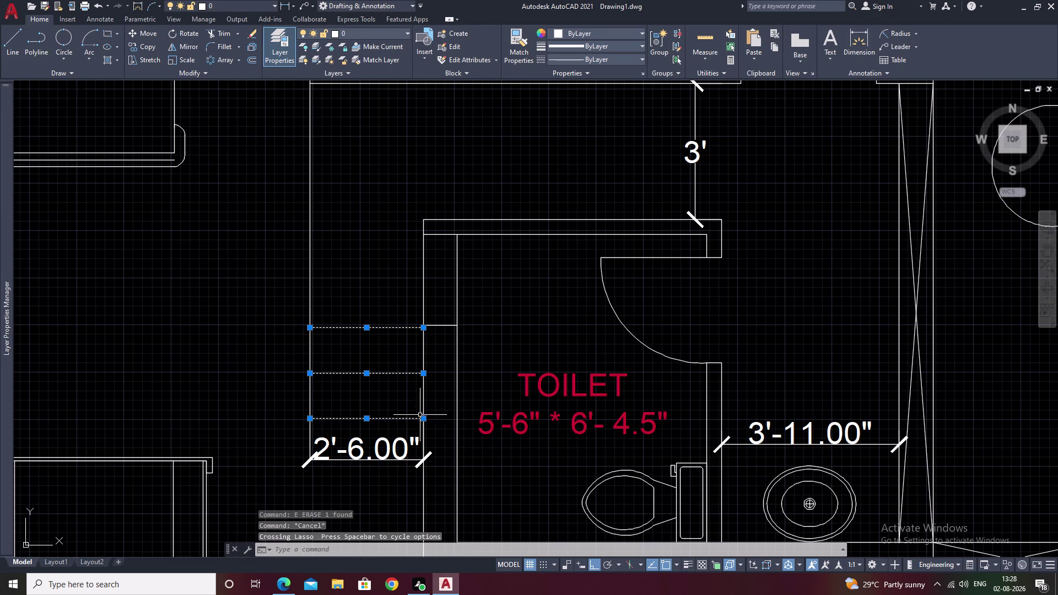
text(E)
key(space)
drag(376, 433, 367, 453)
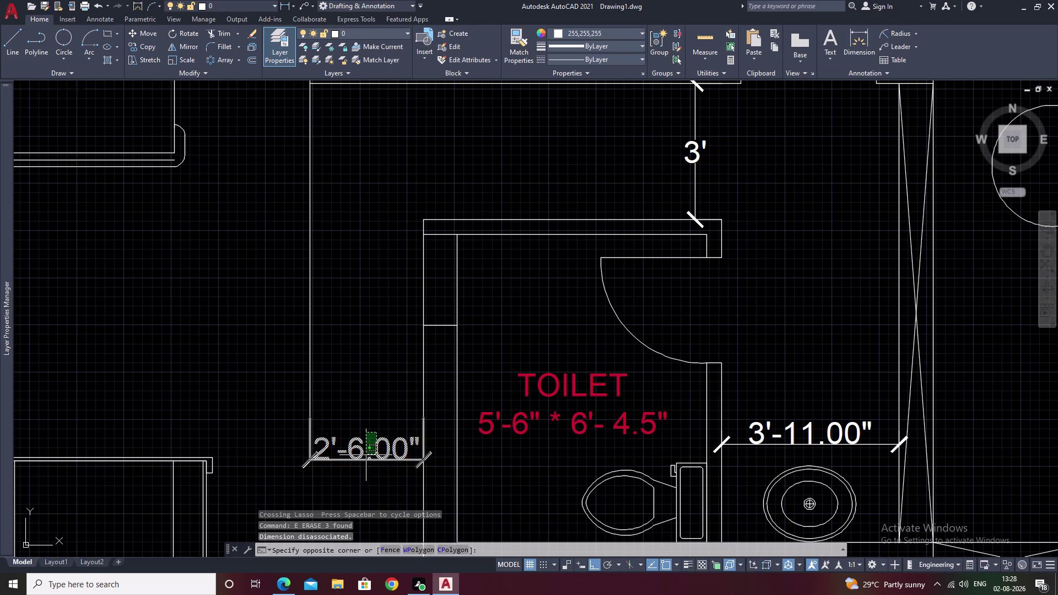
drag(366, 453, 363, 464)
text(E)
key(space)
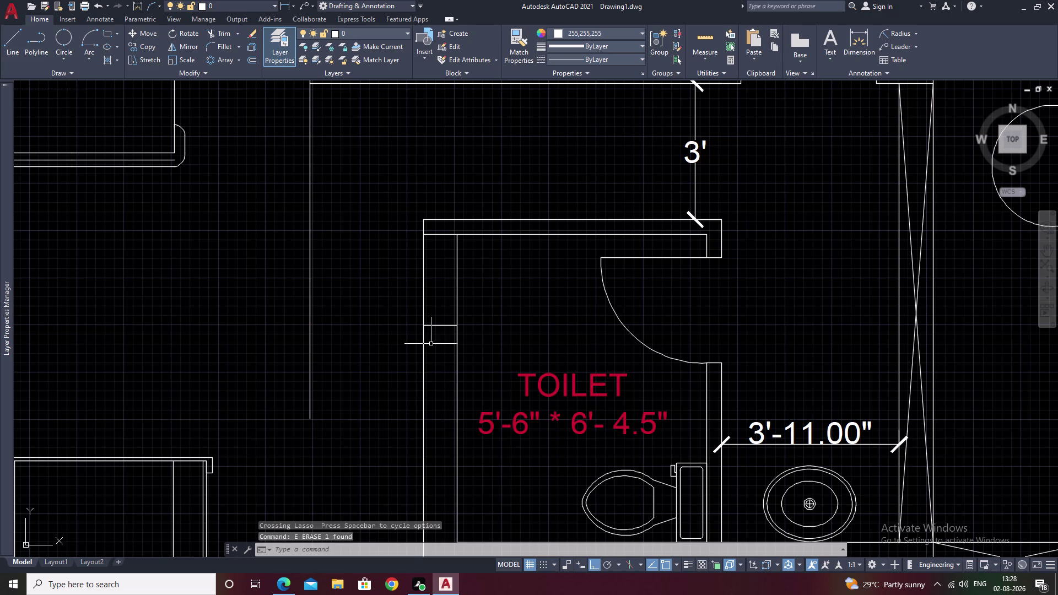
Erase the short line between the walls.
drag(442, 318, 441, 333)
text(E)
key(space)
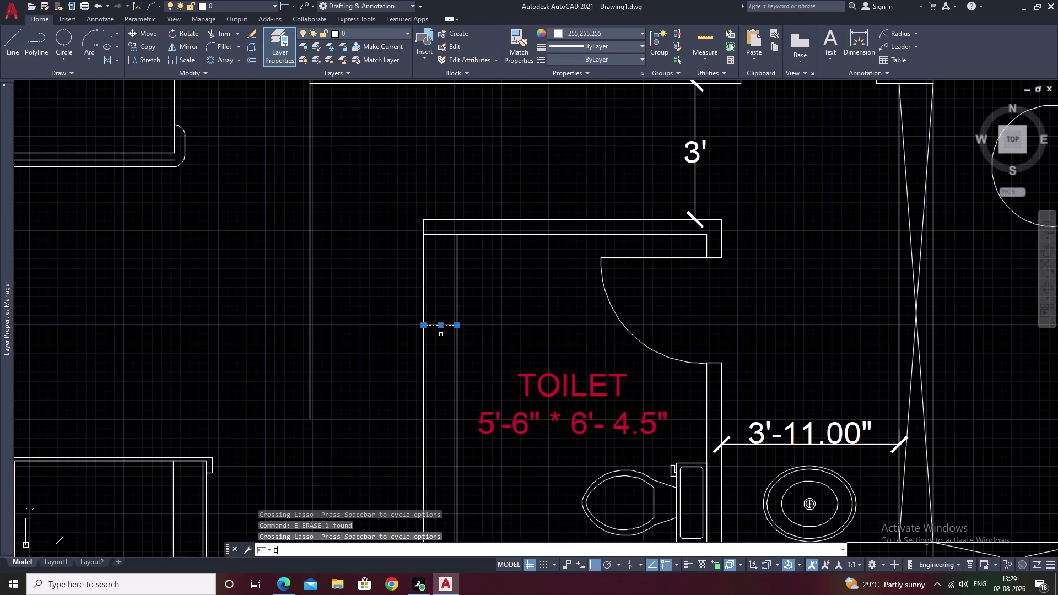
text(O)
key(space)
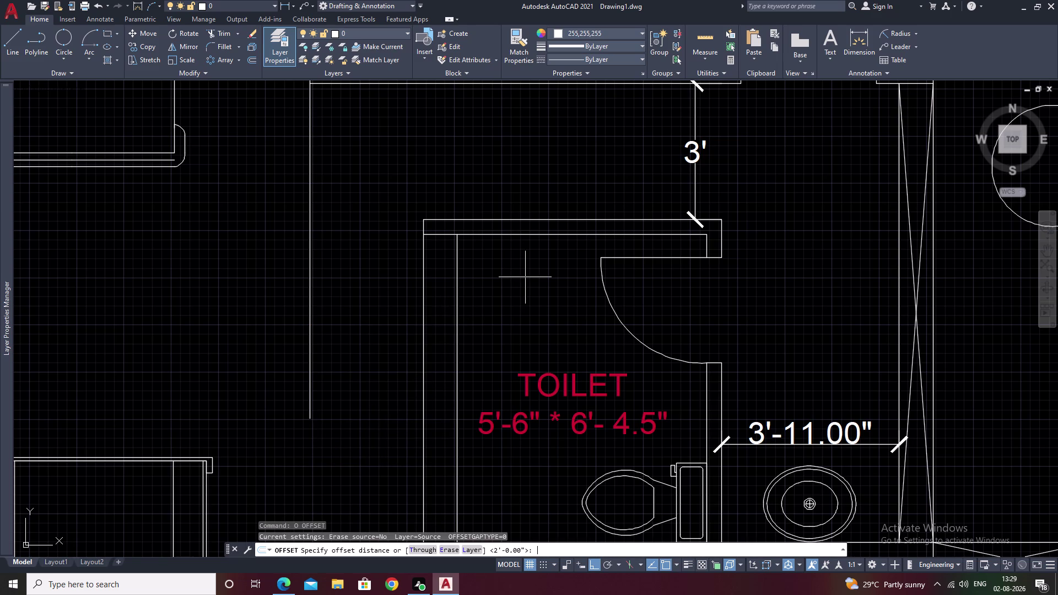